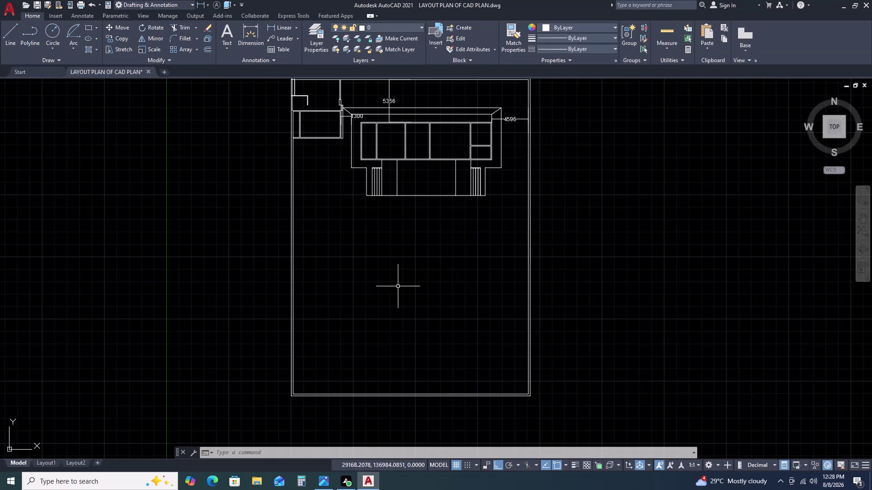
Extend both vertical wall lines under the building down to the plot's lower boundary.
key(e)
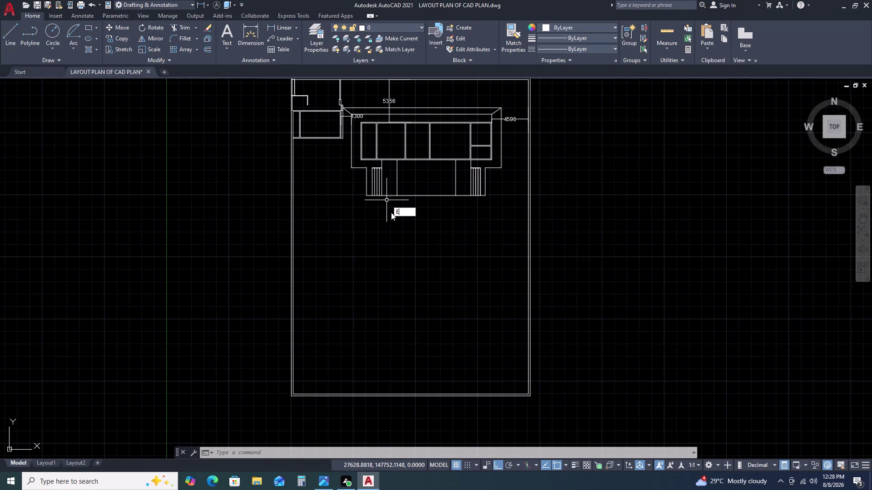
key(x)
key(space)
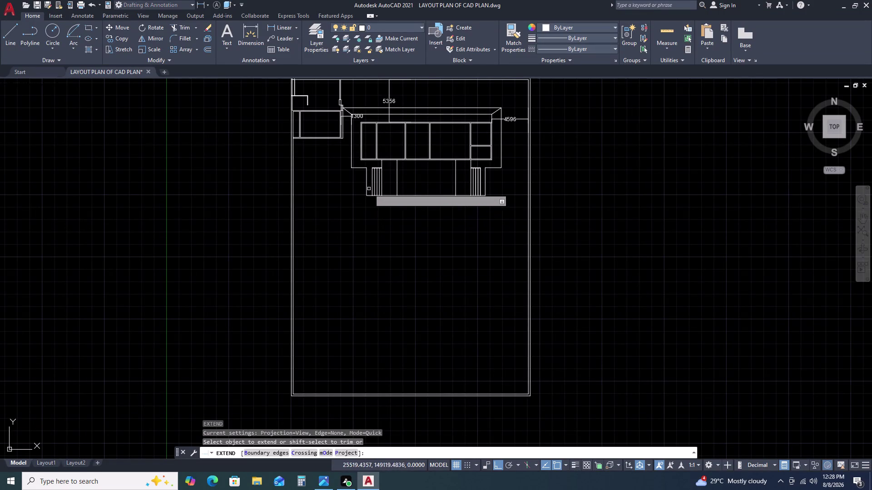
click(366, 186)
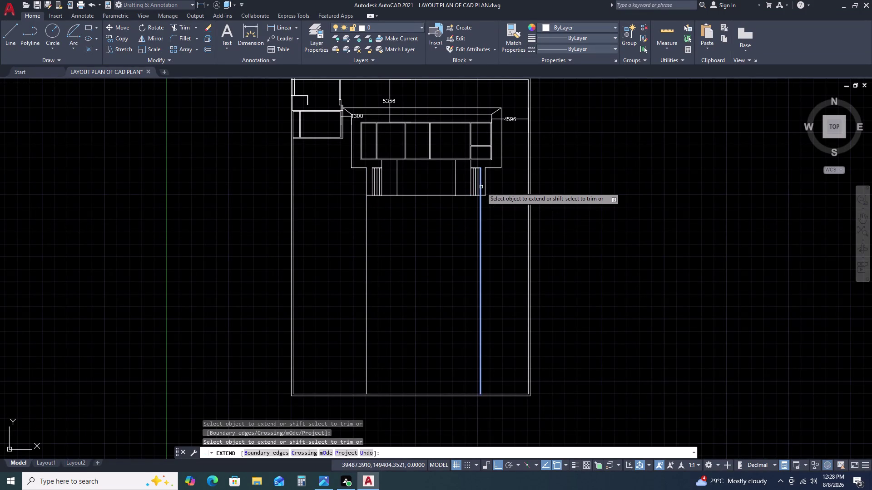
click(487, 191)
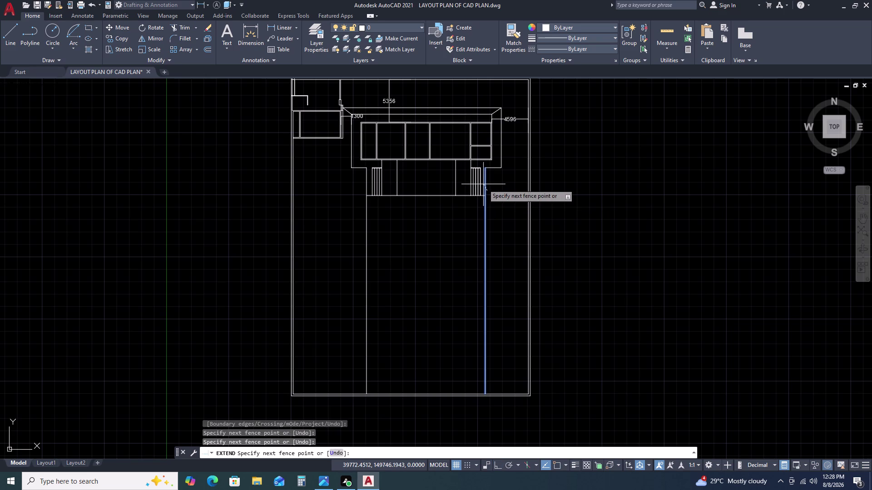
double_click(483, 185)
key(Escape)
key(Escape)
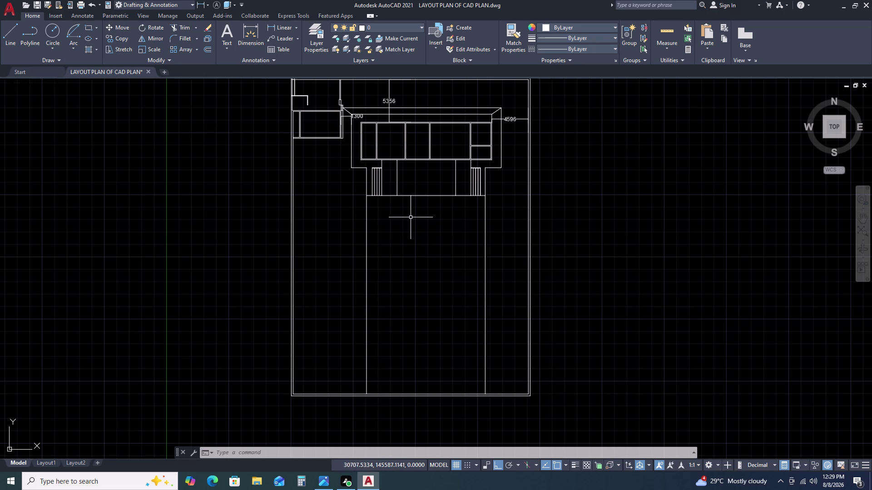
Draw one line across the entrance from the left wall corner to the right wall.
click(390, 196)
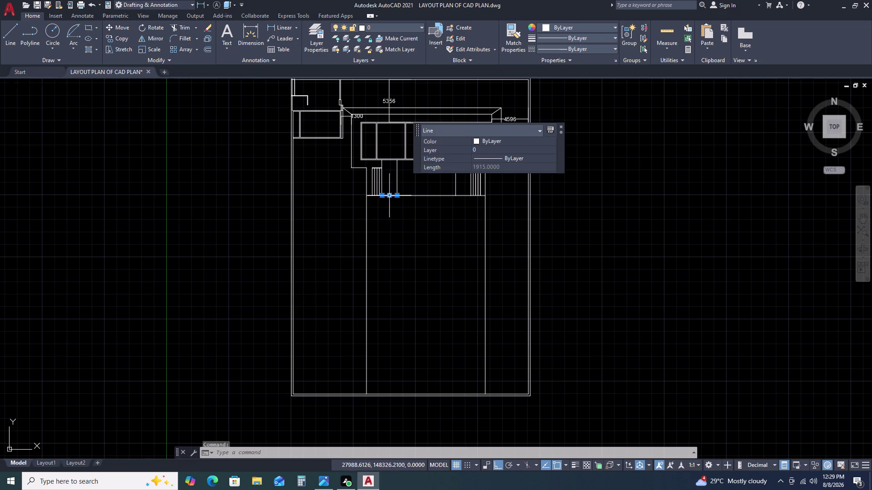
key(Escape)
click(403, 196)
key(Escape)
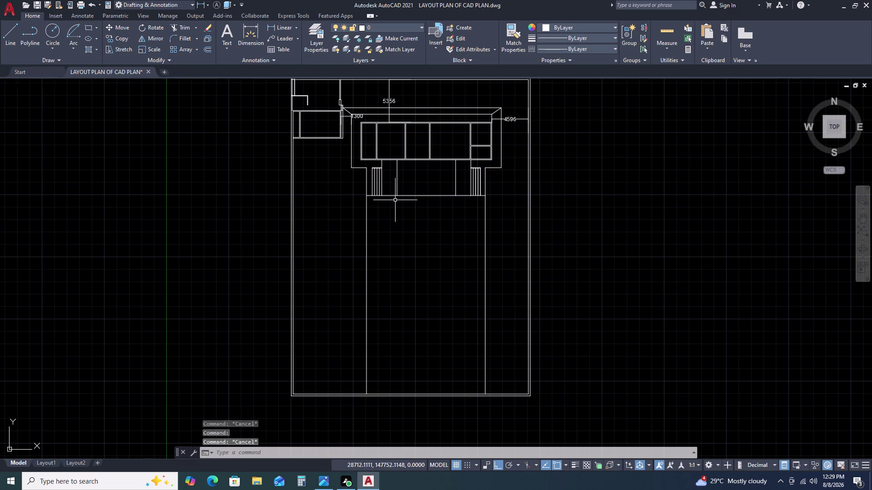
scroll(up, 3)
key(l)
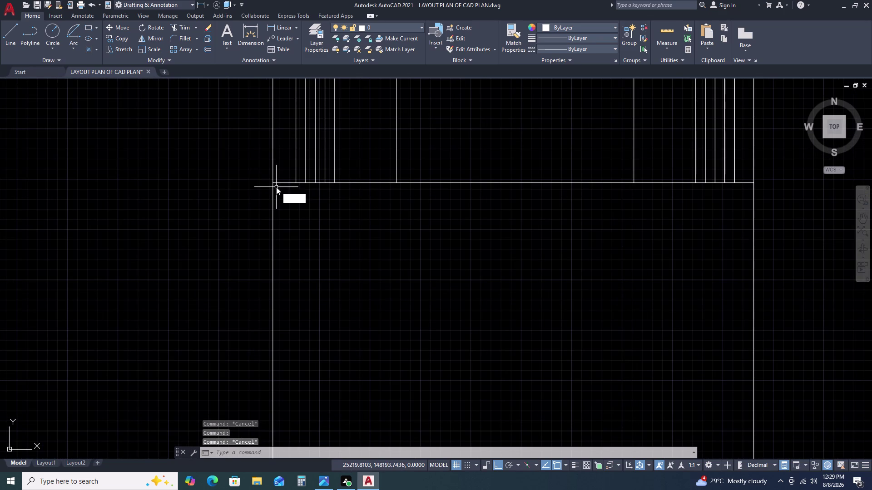
key(space)
click(269, 183)
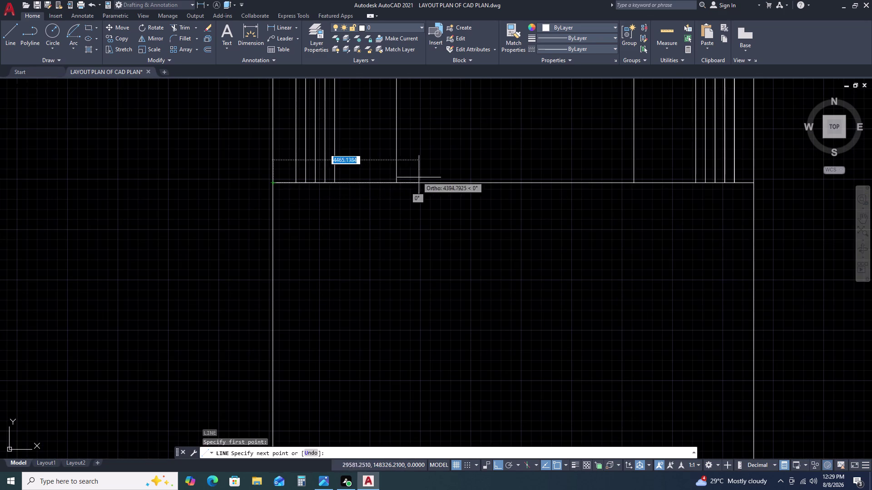
middle_drag(453, 185, 215, 218)
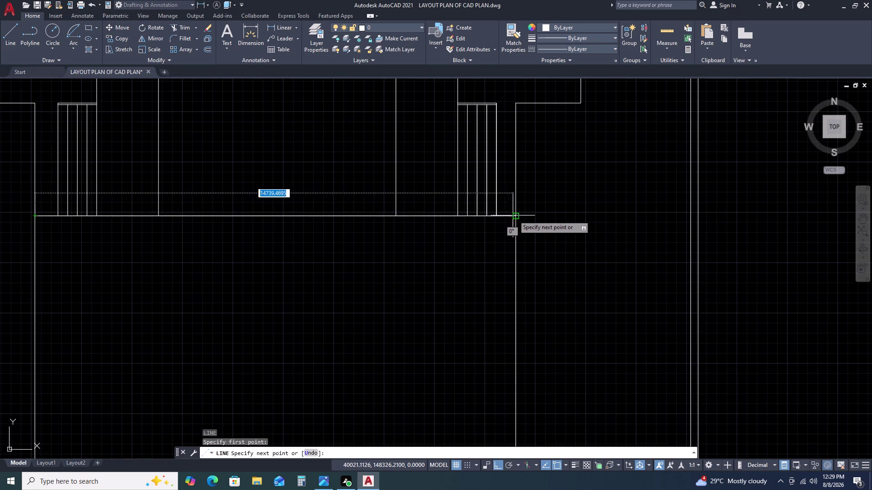
click(515, 215)
key(Escape)
scroll(down, 3)
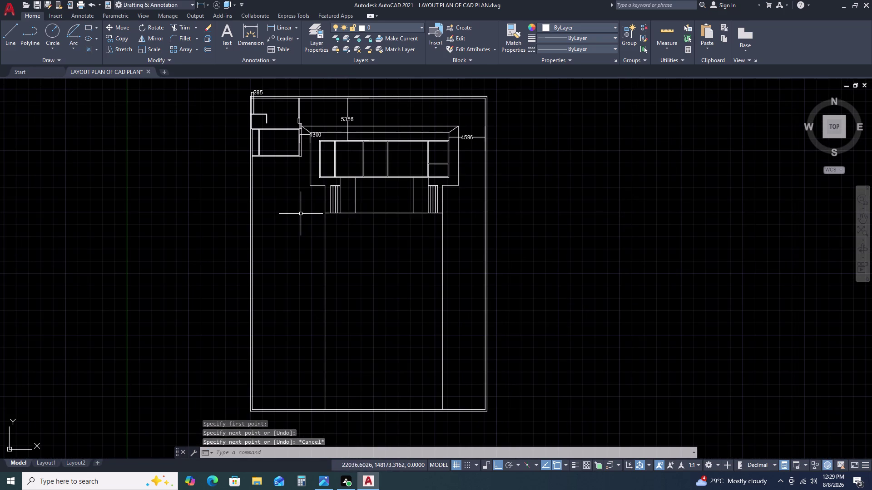
Erase the four short step-line pieces and the leftover piece near the right steps.
click(313, 210)
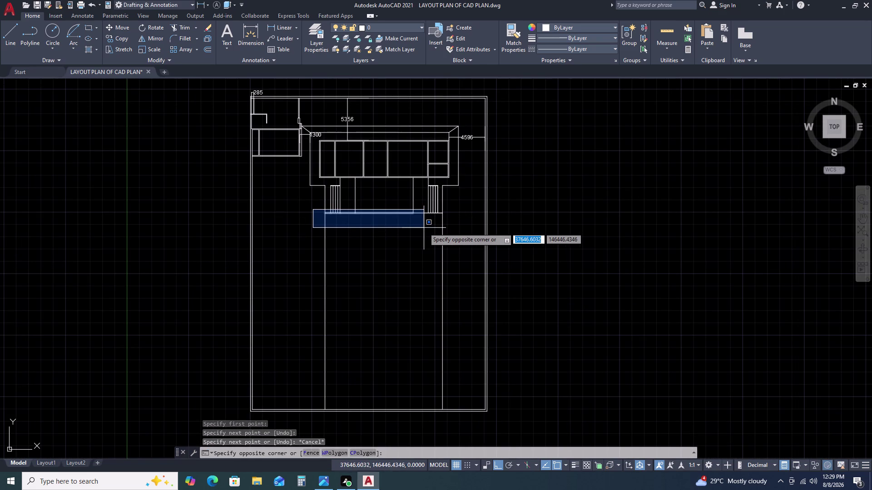
double_click(426, 228)
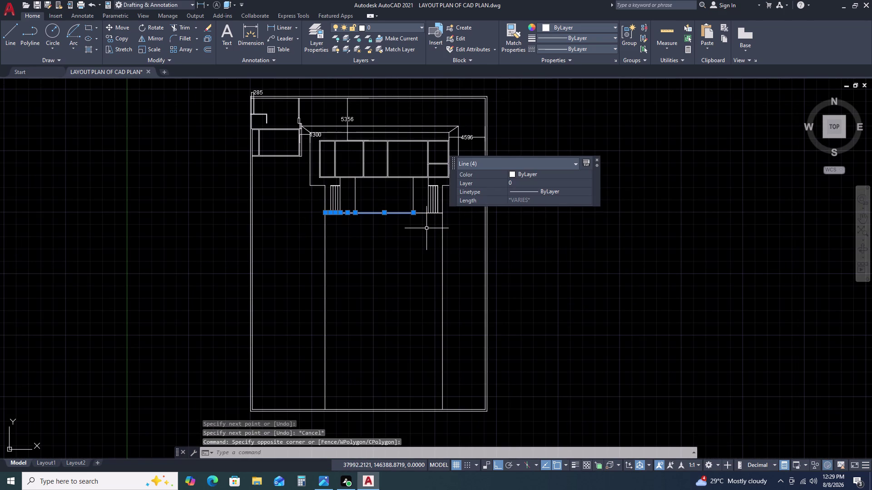
key(Delete)
scroll(up, 3)
drag(425, 210, 435, 217)
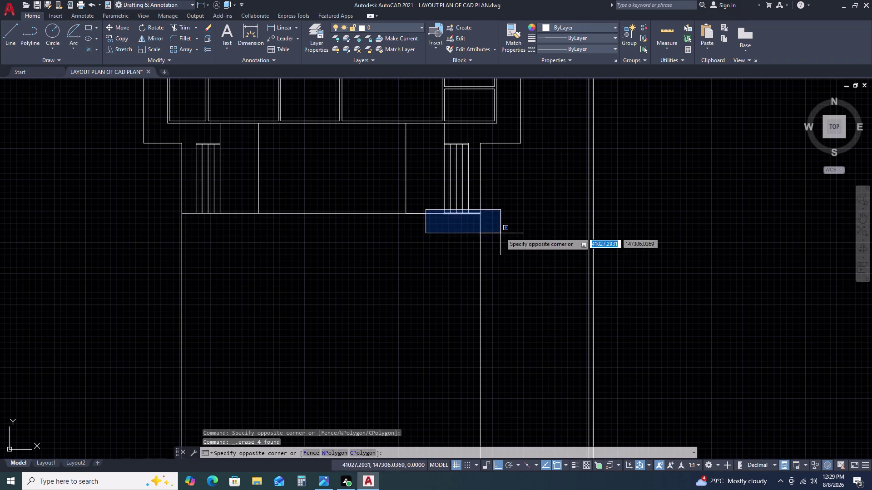
click(501, 233)
key(Delete)
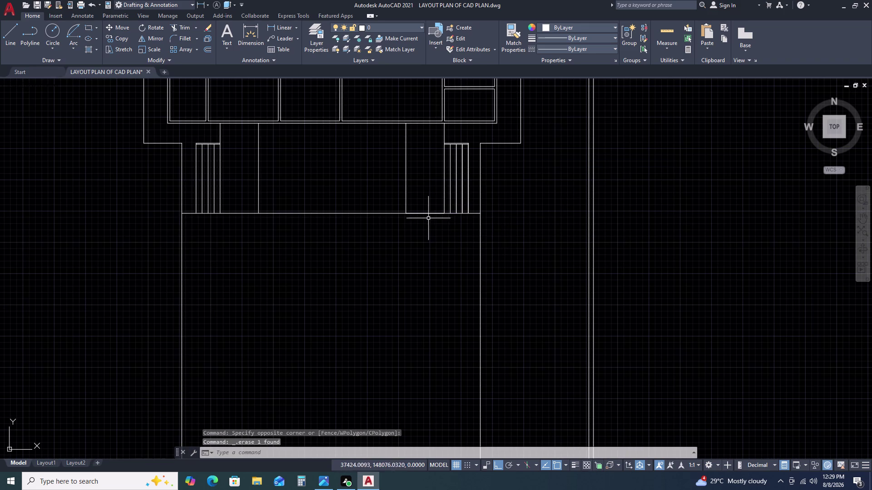
Erase the remaining leftover line fragment along the front edge.
click(426, 214)
key(Escape)
drag(391, 205, 396, 209)
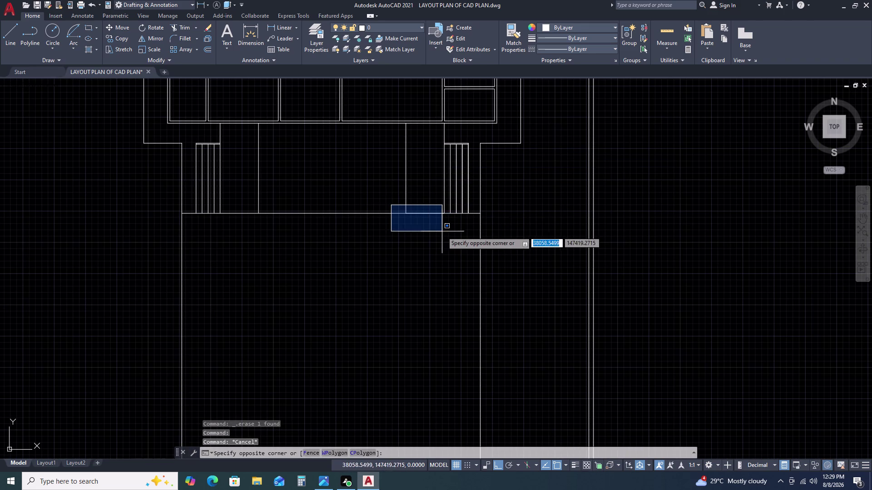
double_click(452, 227)
key(Delete)
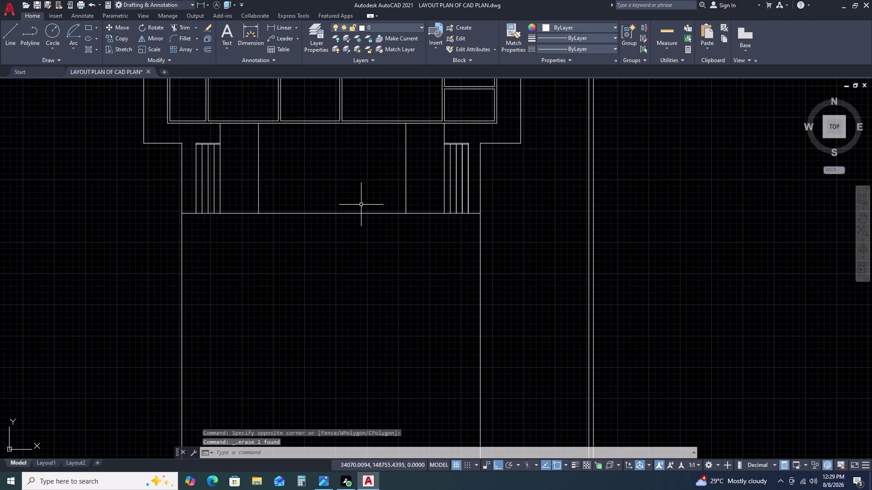
drag(360, 205, 354, 208)
click(320, 243)
Offset the entrance front edge 115 units below it.
text(O)
key(space)
key(1)
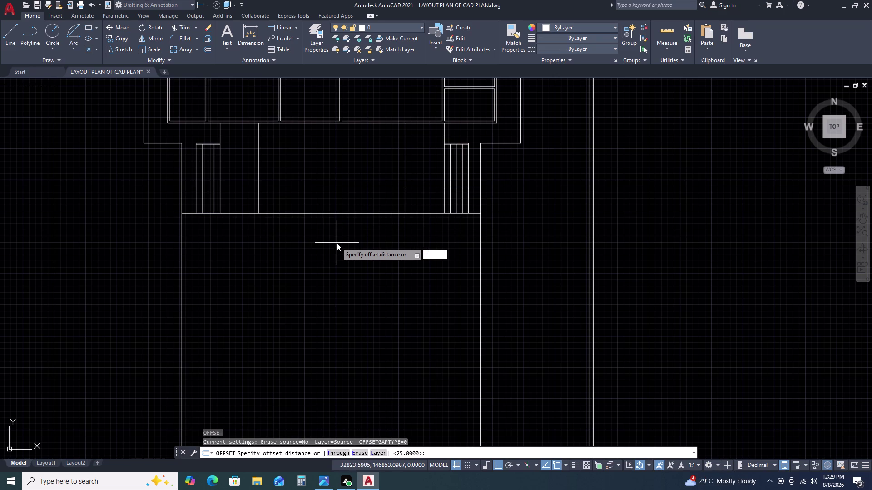
key(1)
text(5)
key(space)
click(344, 256)
key(Escape)
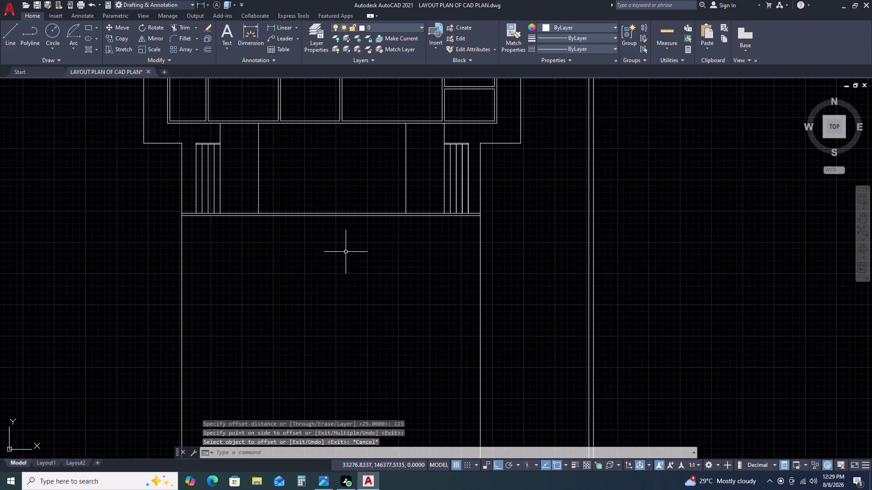
Pan and zoom around the entrance to inspect the new 115 offset line.
scroll(down, 3)
middle_drag(335, 254, 411, 195)
scroll(up, 3)
middle_drag(344, 211, 358, 179)
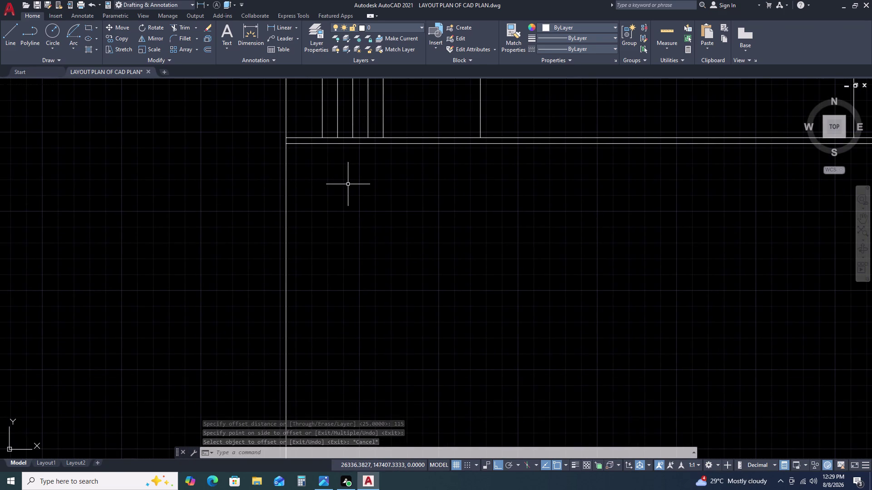
scroll(down, 3)
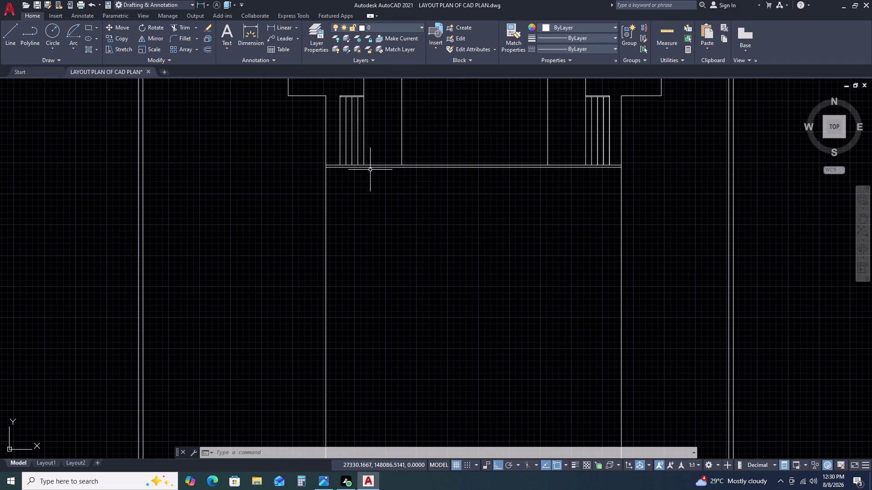
scroll(up, 3)
middle_drag(356, 151, 350, 168)
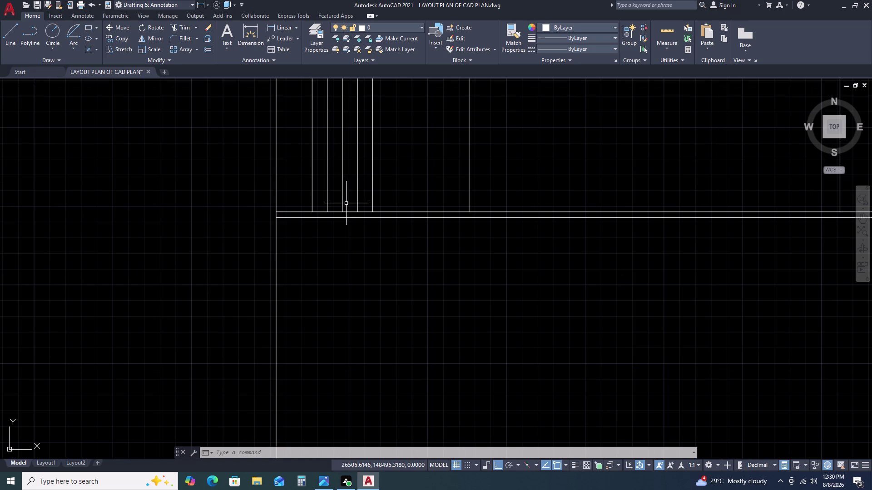
double_click(394, 214)
double_click(396, 212)
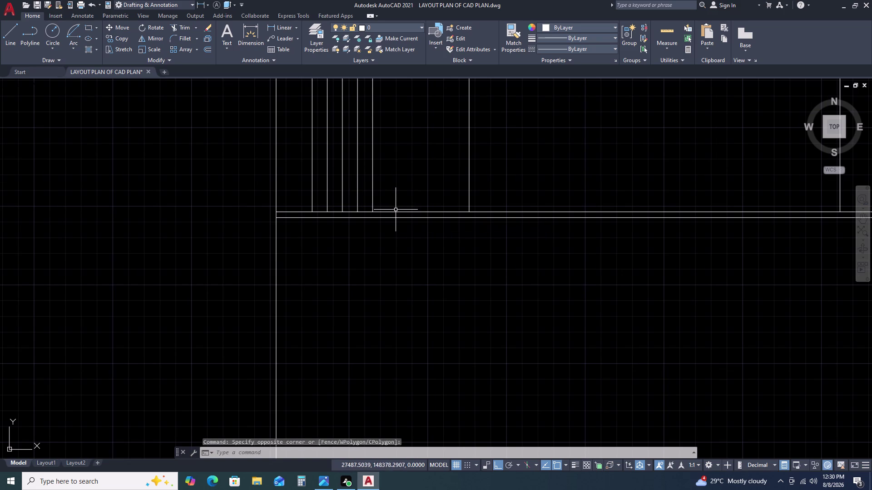
click(396, 211)
Offset the entrance front edge 1000 units below it.
key(o)
key(space)
key(1)
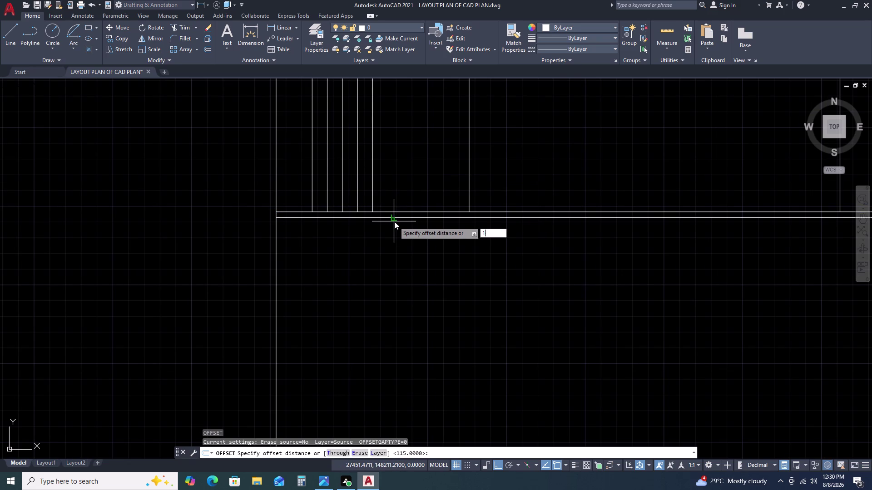
key(0)
key(0)
key(0)
key(space)
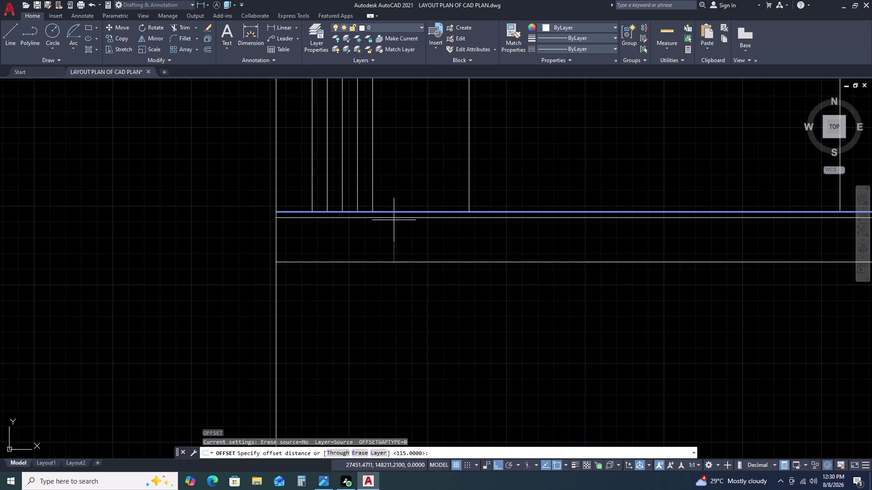
double_click(402, 186)
scroll(down, 3)
middle_drag(355, 193, 294, 211)
key(Escape)
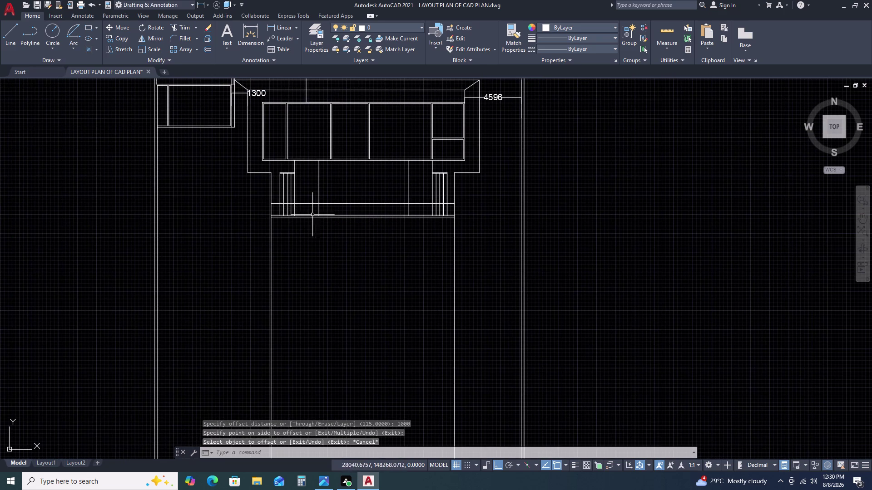
scroll(up, 3)
Dismiss the accidental statistics report started by TRE and return to the drawing.
text(TRE)
key(space)
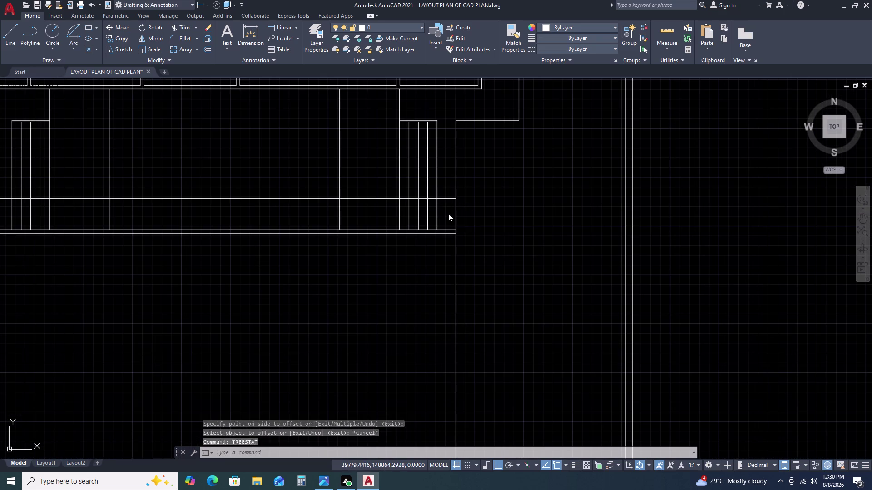
key(Escape)
key(Escape)
key(Escape)
key(Escape)
key(Escape)
key(Escape)
key(Escape)
key(Escape)
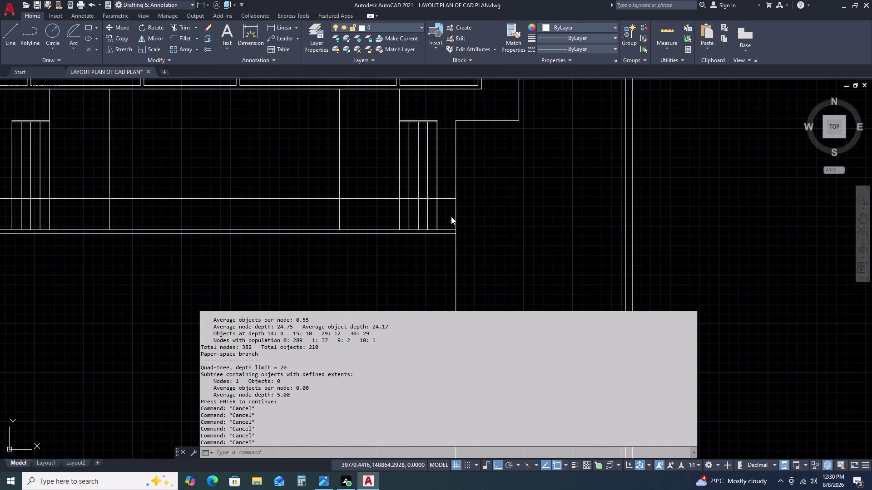
key(Escape)
key(Escape)
key(Escape)
key(Escape)
key(Escape)
click(382, 268)
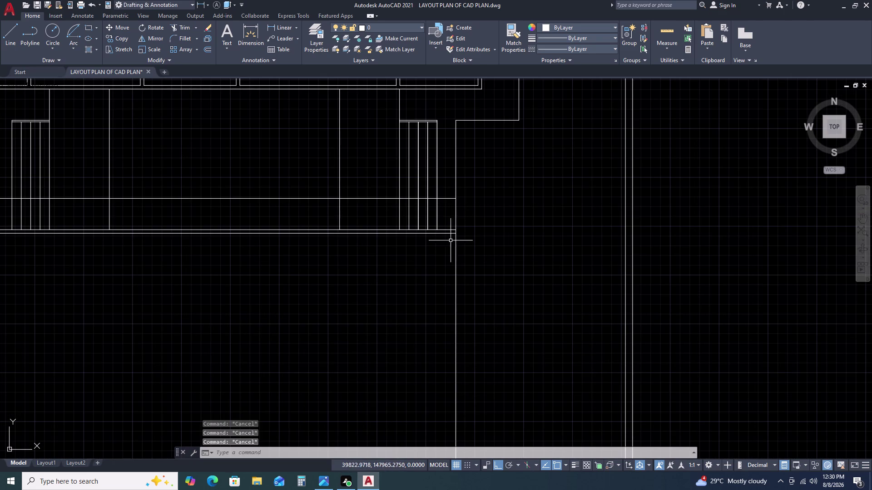
Trim the stair tread lines back to the landing edge using a fence.
text(TR)
key(space)
click(448, 197)
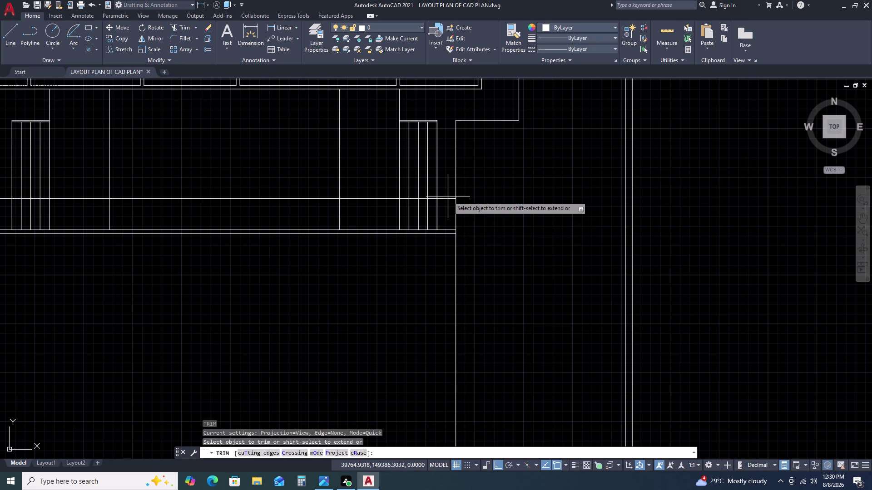
click(446, 208)
click(447, 208)
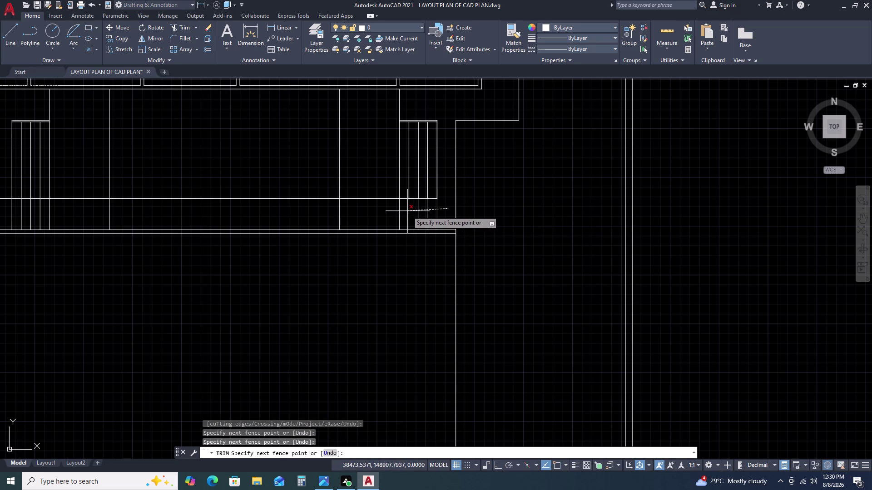
click(407, 211)
scroll(down, 3)
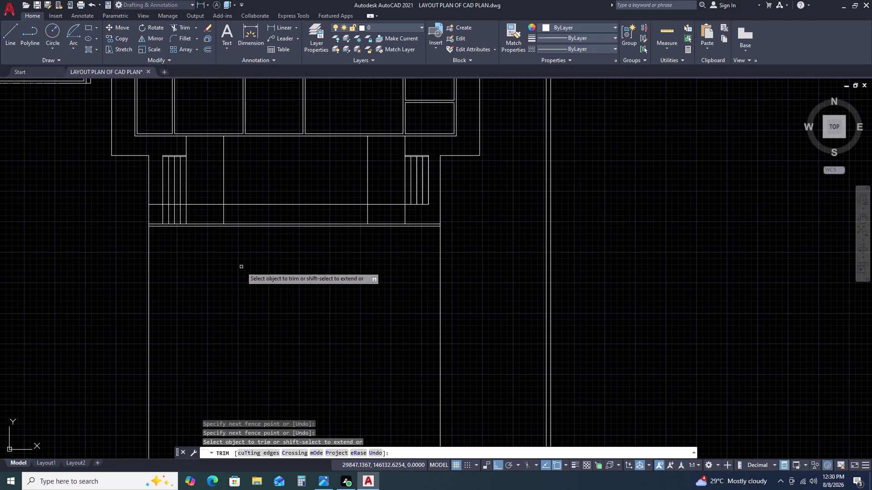
scroll(up, 3)
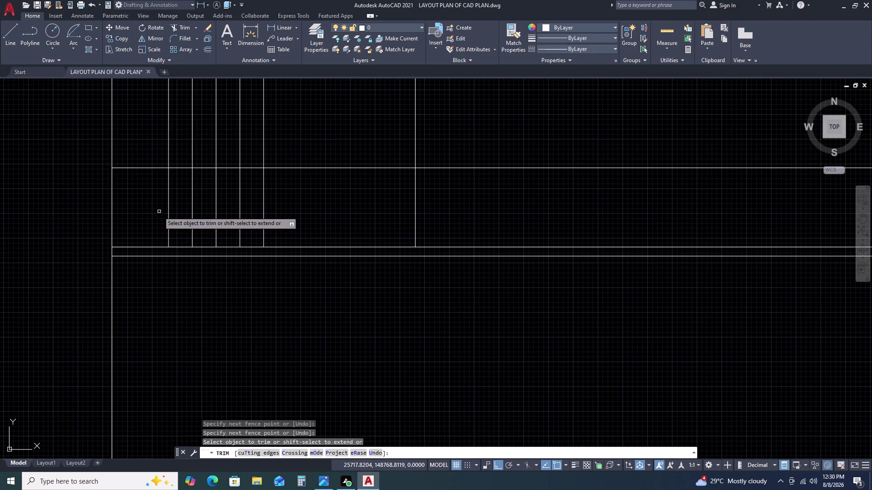
click(157, 209)
click(247, 214)
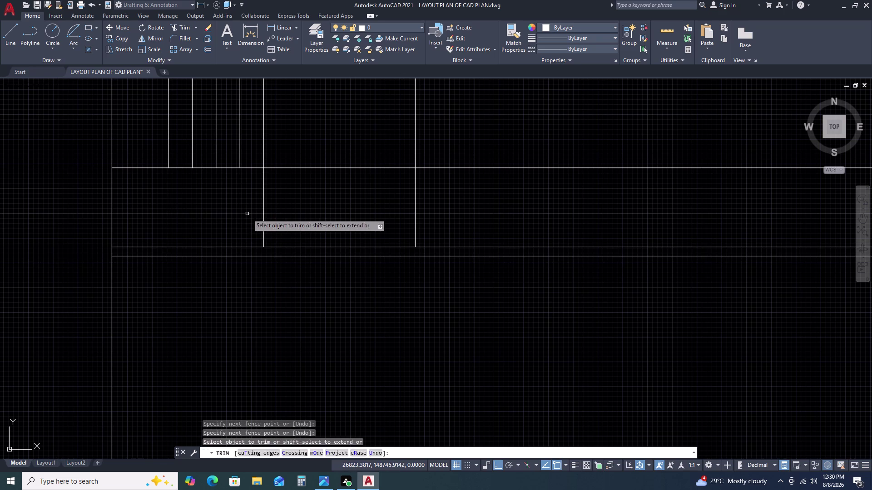
key(Escape)
Delete the stray horizontal line near the entrance steps.
scroll(down, 3)
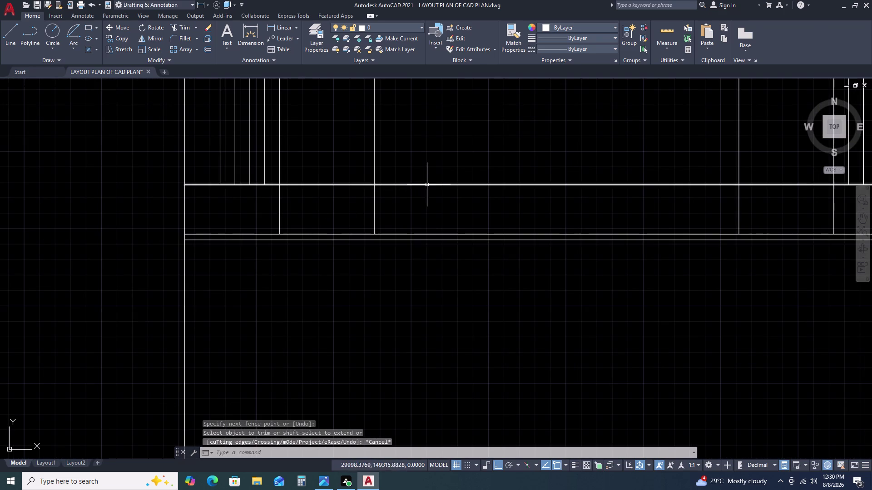
click(428, 183)
double_click(421, 190)
key(Delete)
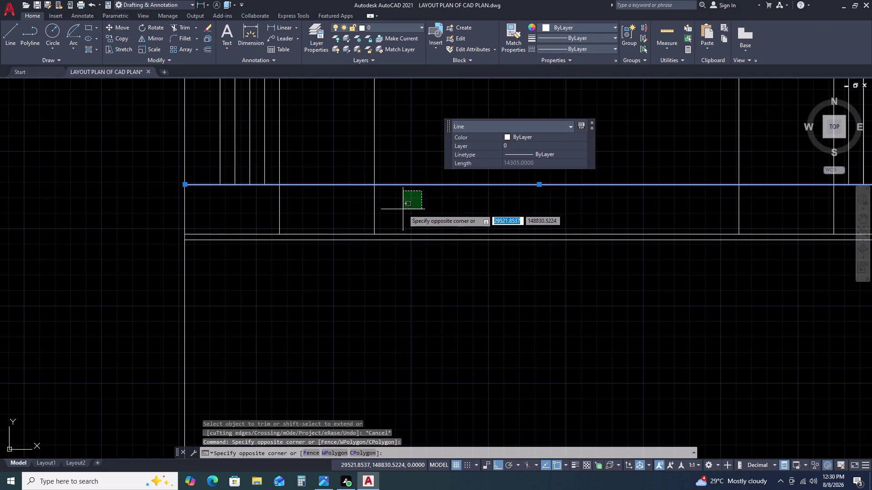
key(Delete)
key(Delete)
key(Escape)
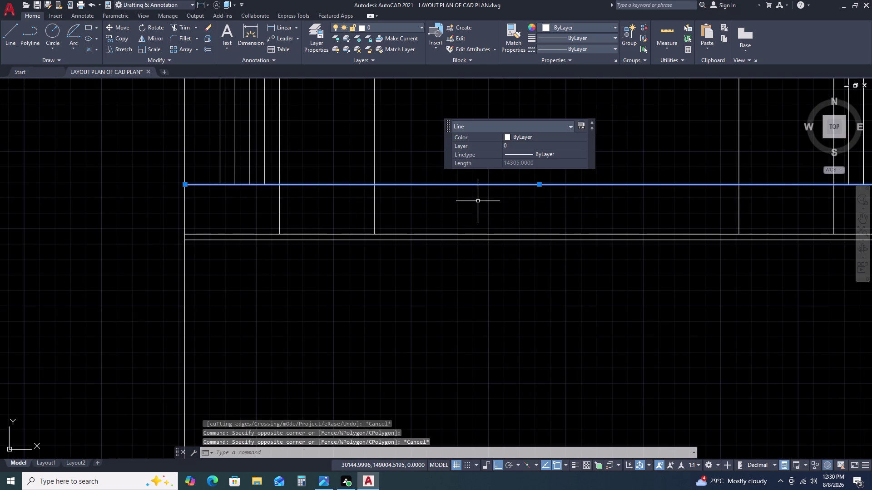
key(Delete)
scroll(down, 3)
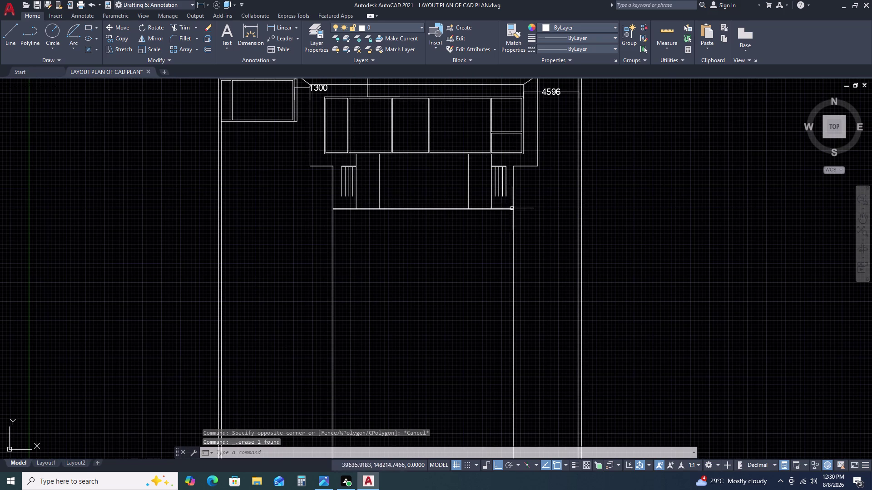
Draw a short line starting at the step corner.
key(l)
key(space)
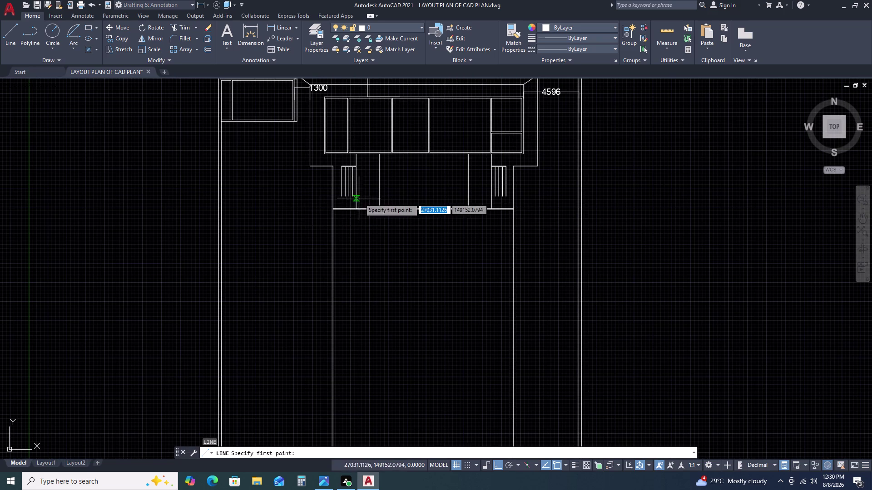
scroll(up, 3)
click(281, 191)
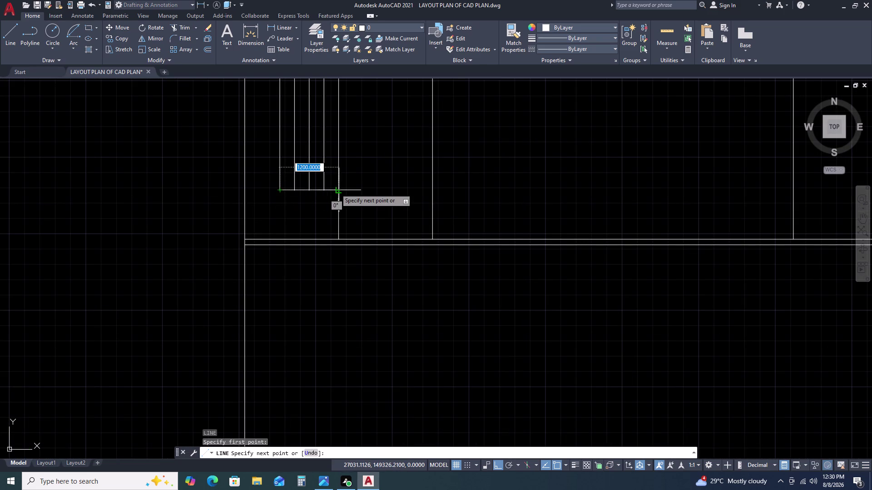
click(336, 189)
key(Escape)
scroll(down, 3)
middle_drag(347, 189, 217, 210)
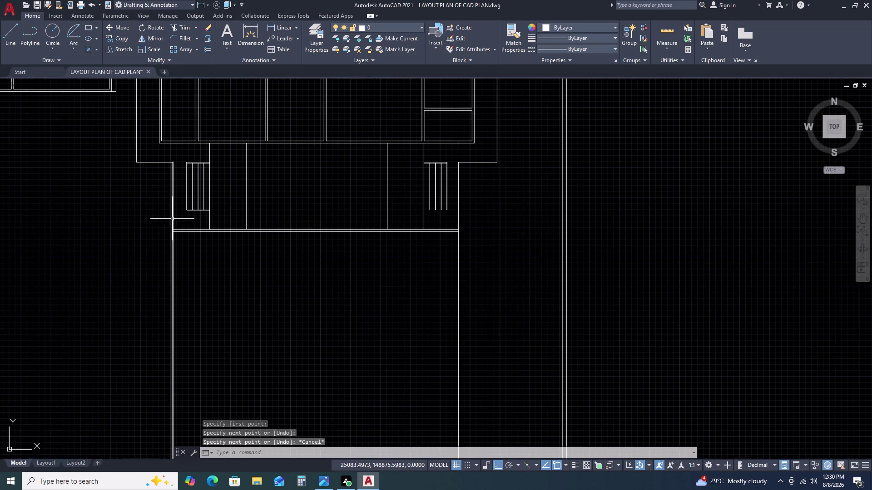
Start another line right of the entrance steps, then cancel it.
key(space)
scroll(up, 3)
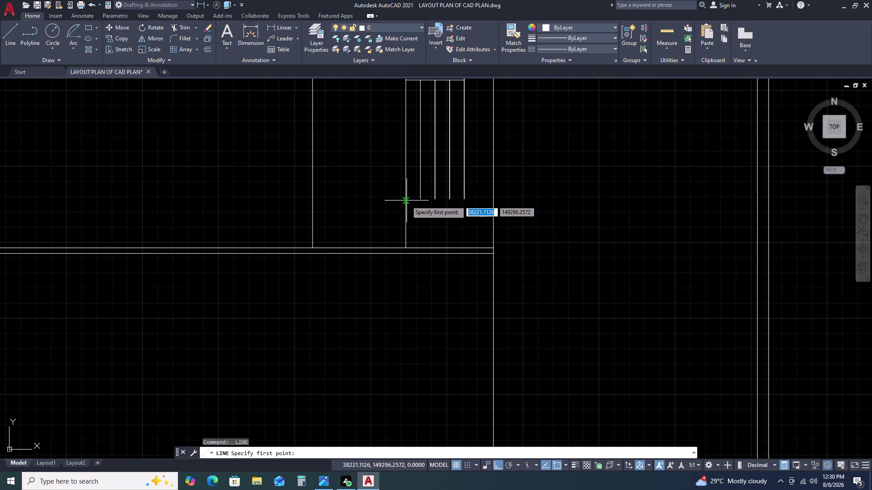
click(464, 201)
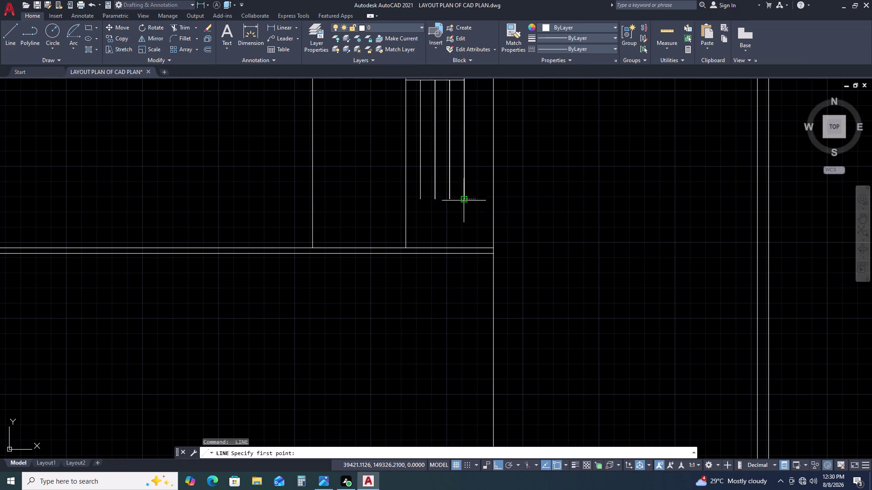
double_click(405, 201)
key(Escape)
Zoom out over the plan and select the long vertical plot line.
scroll(down, 3)
scroll(down, 3)
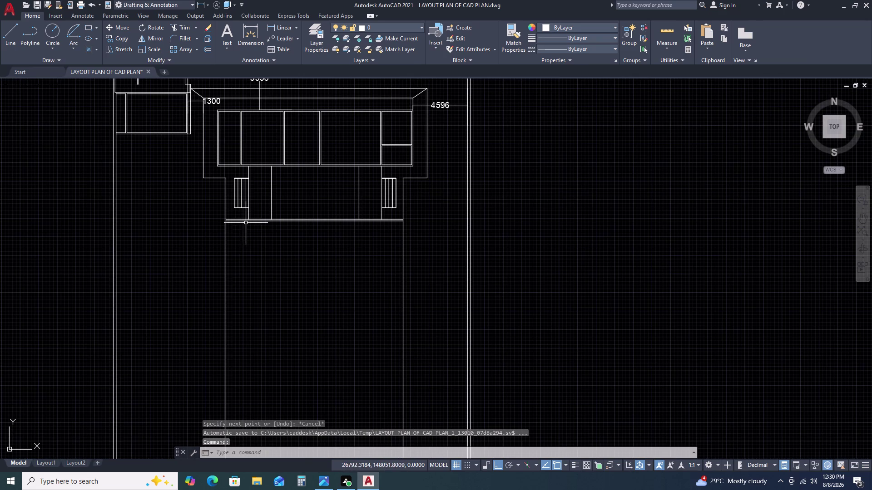
scroll(up, 3)
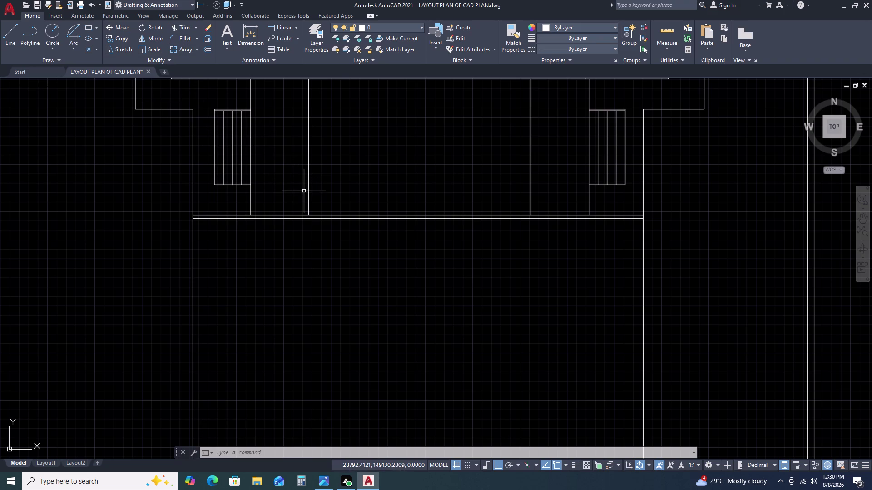
scroll(down, 3)
scroll(down, 3)
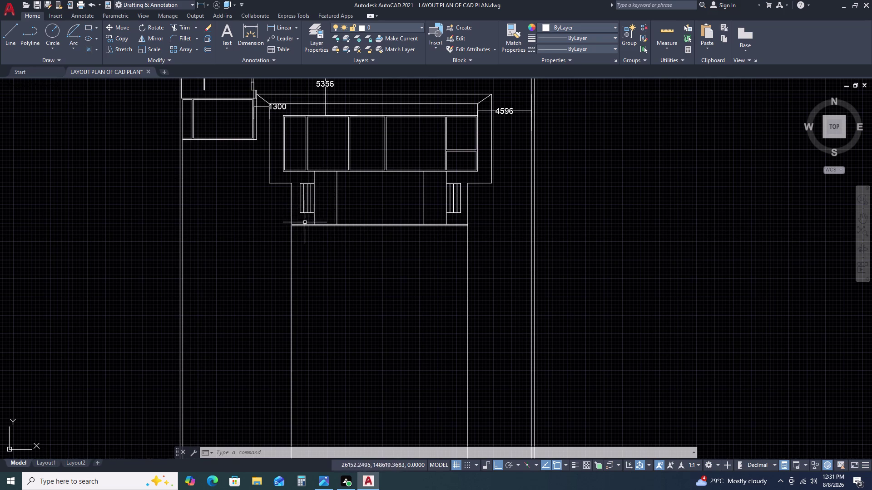
scroll(down, 3)
click(299, 257)
click(272, 270)
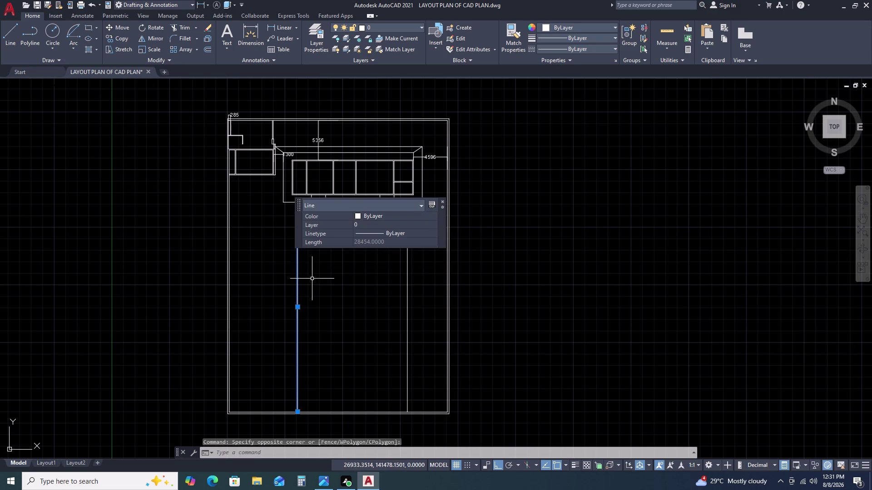
key(Escape)
double_click(311, 260)
key(Escape)
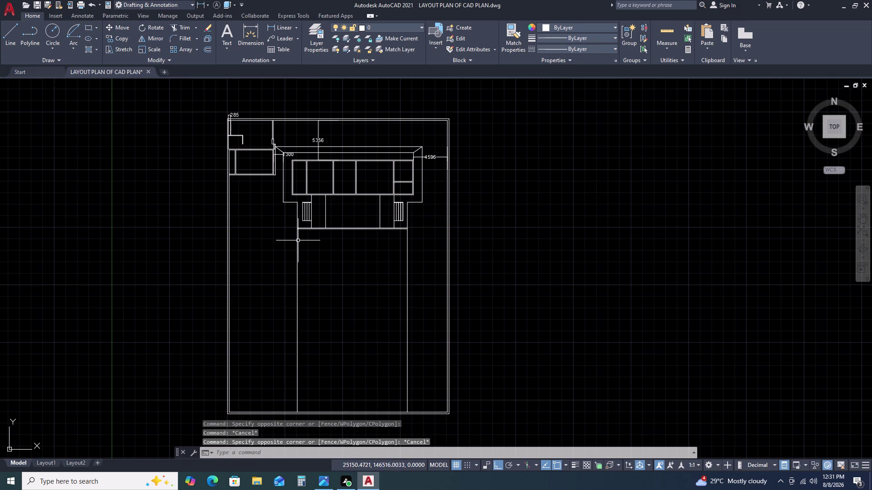
Check the long vertical line again, then clear the selection.
click(297, 222)
scroll(up, 3)
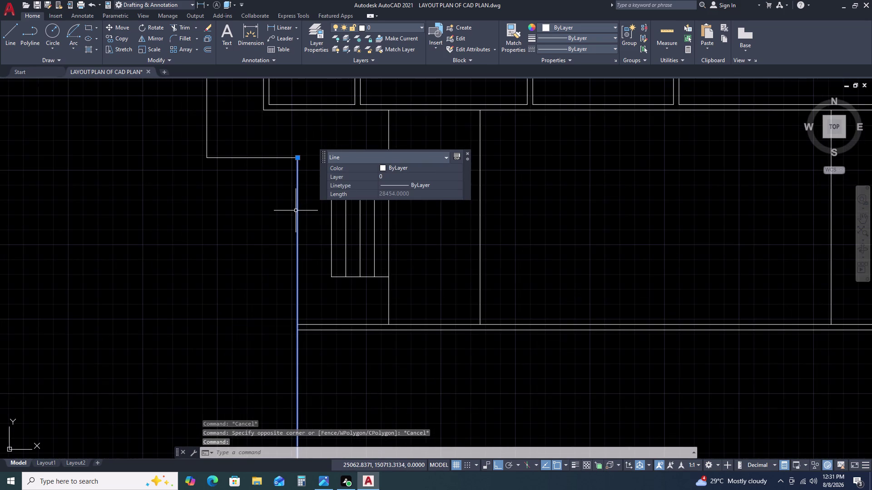
scroll(down, 3)
key(Escape)
middle_drag(301, 317, 293, 251)
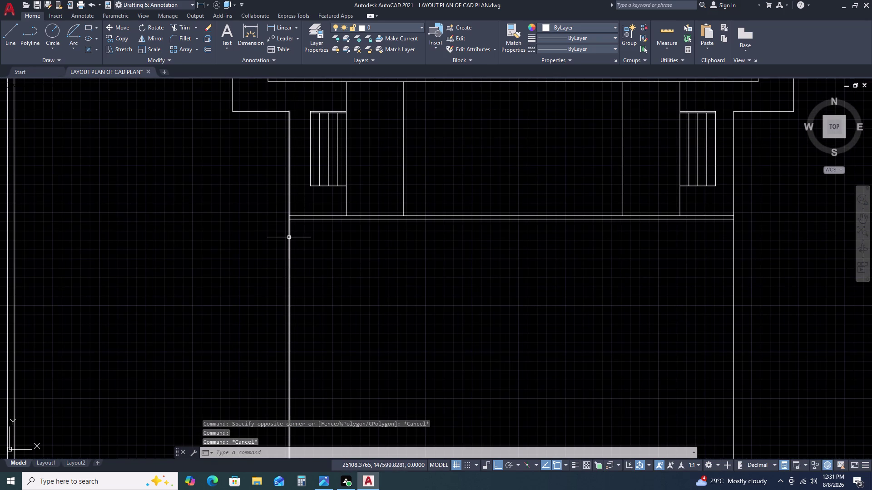
Draw a vertical line from the entrance's left corner down to the plot's bottom edge.
key(l)
key(space)
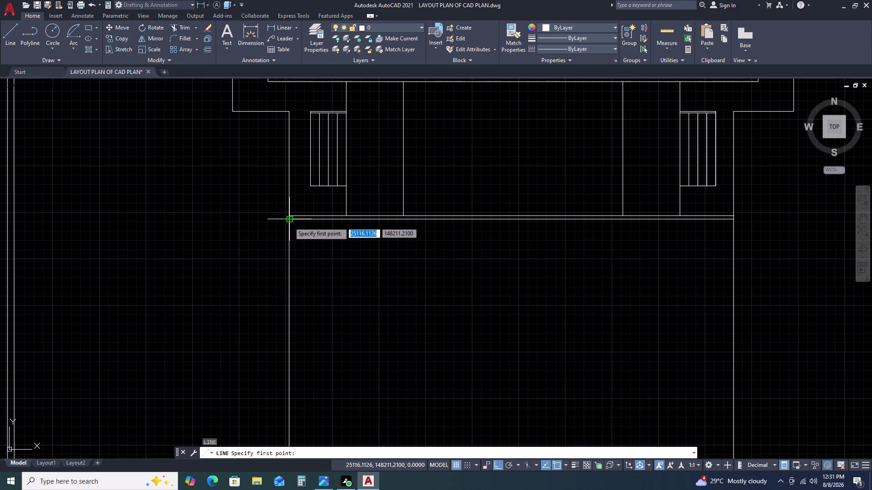
click(289, 222)
scroll(down, 3)
middle_drag(306, 386, 294, 235)
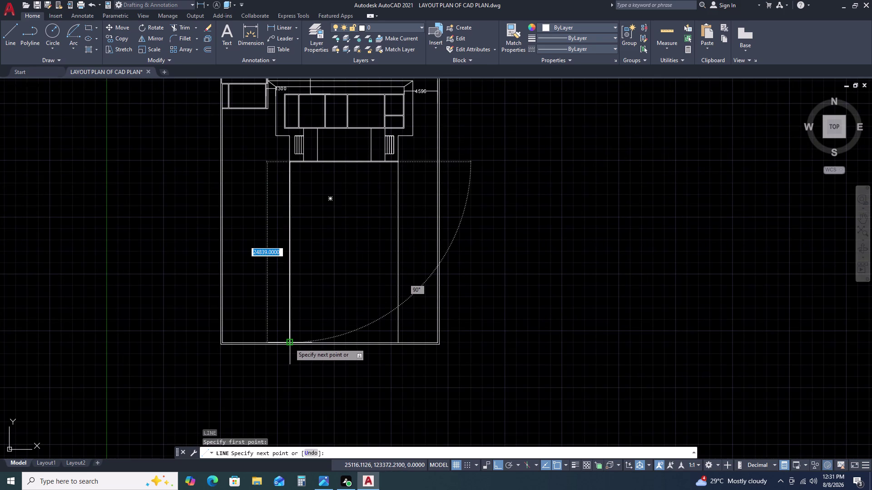
click(288, 244)
key(Escape)
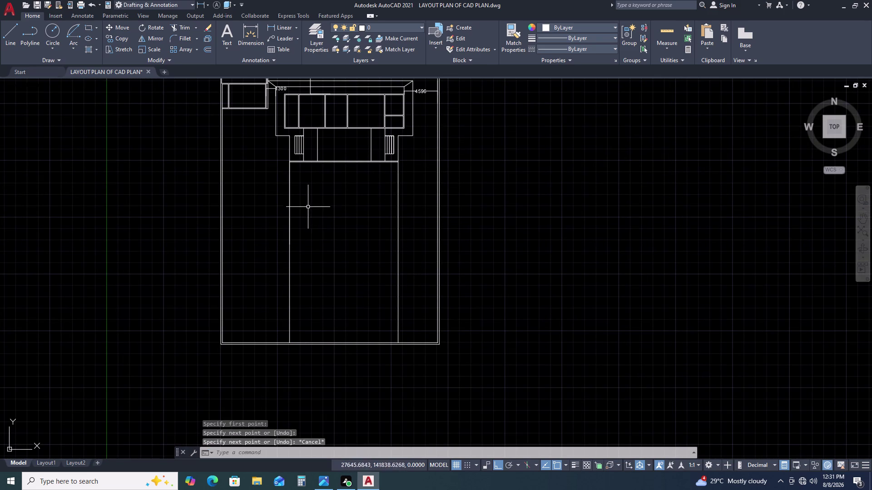
middle_drag(291, 208, 294, 240)
scroll(down, 3)
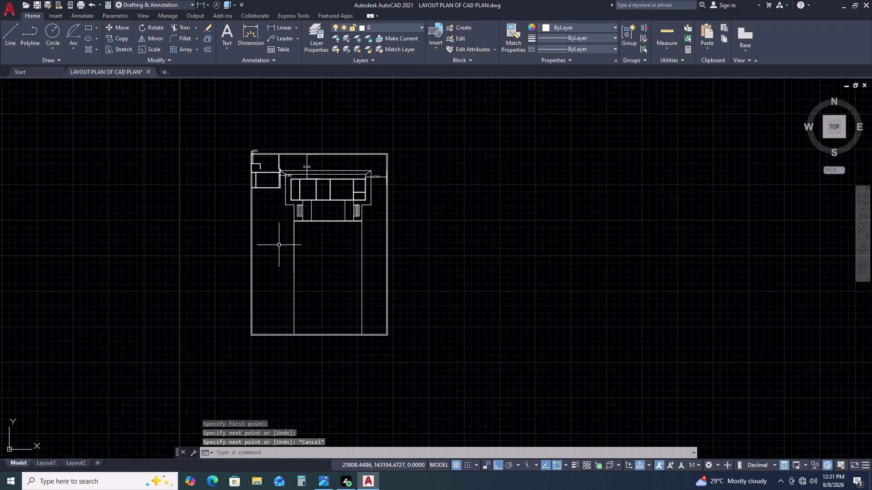
click(294, 251)
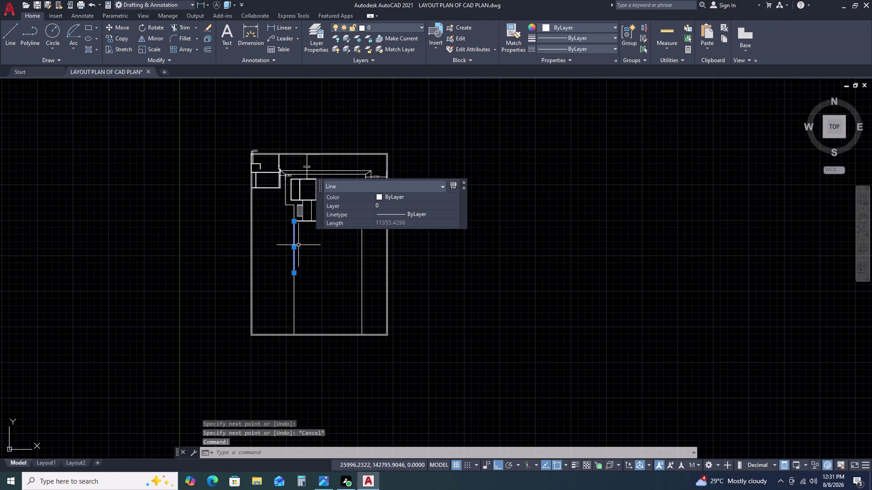
text(O)
key(space)
Try an offset distance of 115, cancel it, and select the vertical wall line.
key(grave)
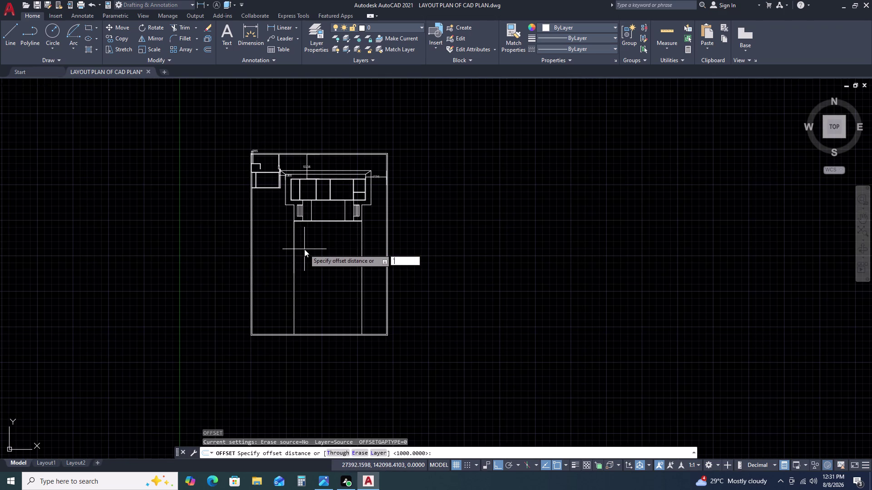
key(BackSpace)
text(11)
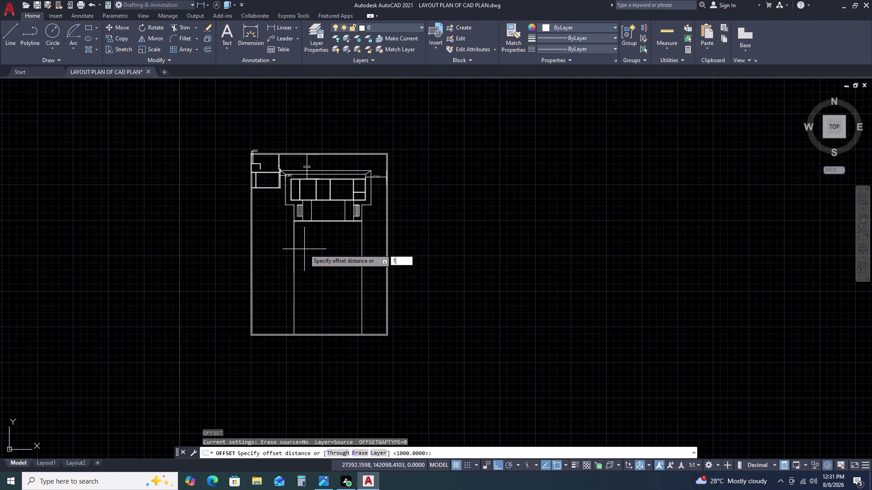
text(5)
key(space)
double_click(305, 250)
scroll(up, 3)
key(Escape)
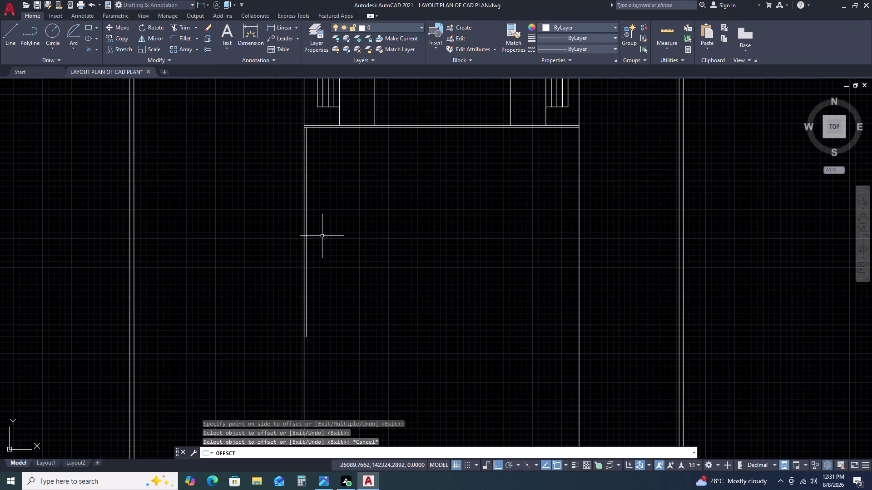
click(306, 206)
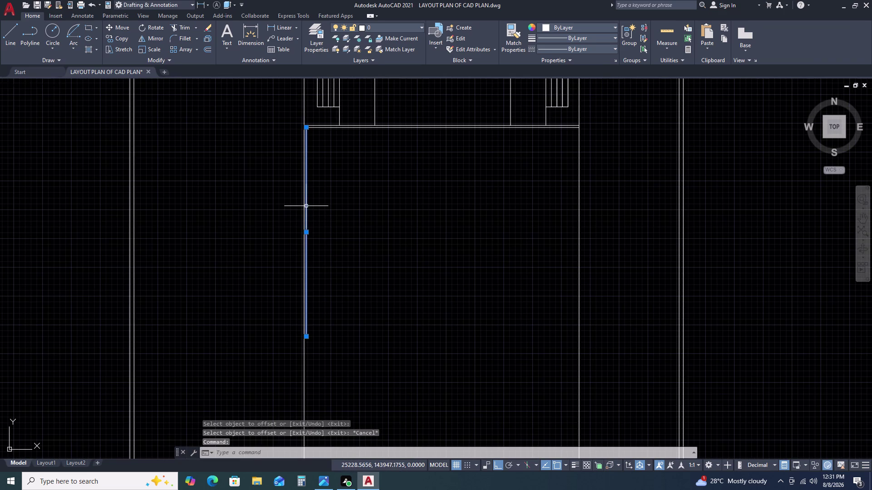
Copy the entrance's left vertical line 750 units inward with OFFSET.
text(O)
key(space)
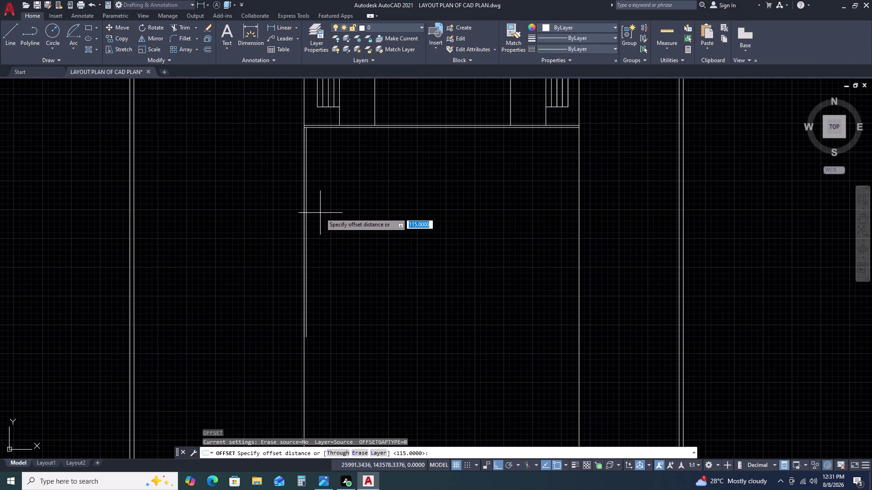
key(7)
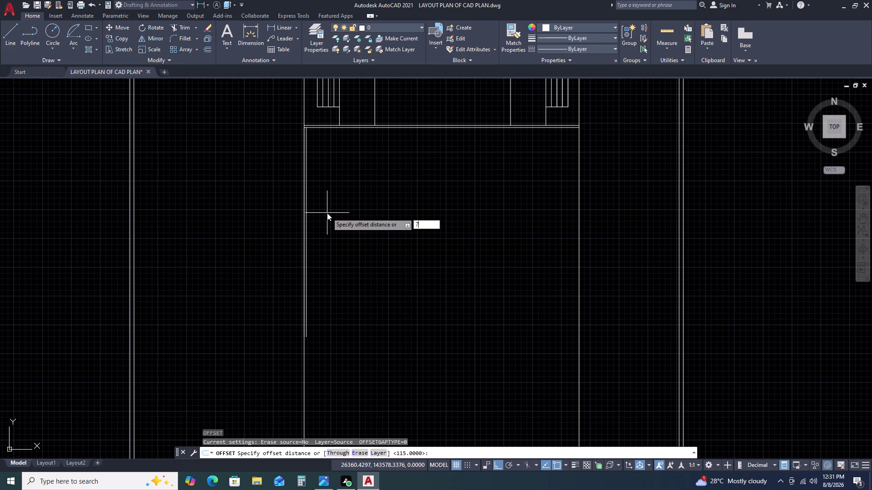
key(4)
key(BackSpace)
key(5)
key(0)
key(space)
double_click(343, 235)
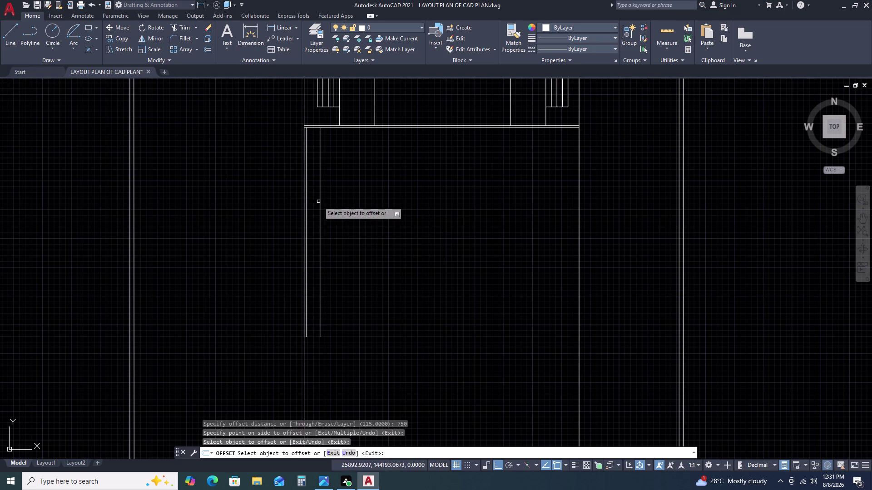
key(Escape)
scroll(down, 3)
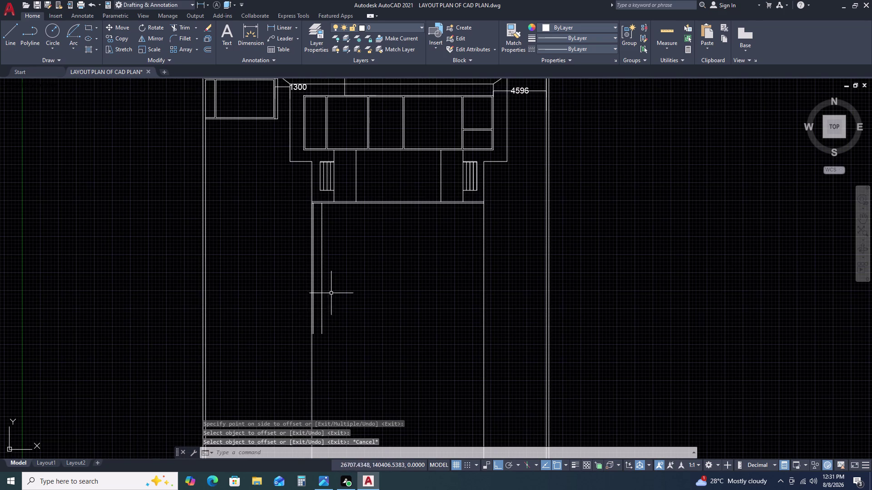
middle_drag(341, 292, 306, 293)
middle_click(296, 293)
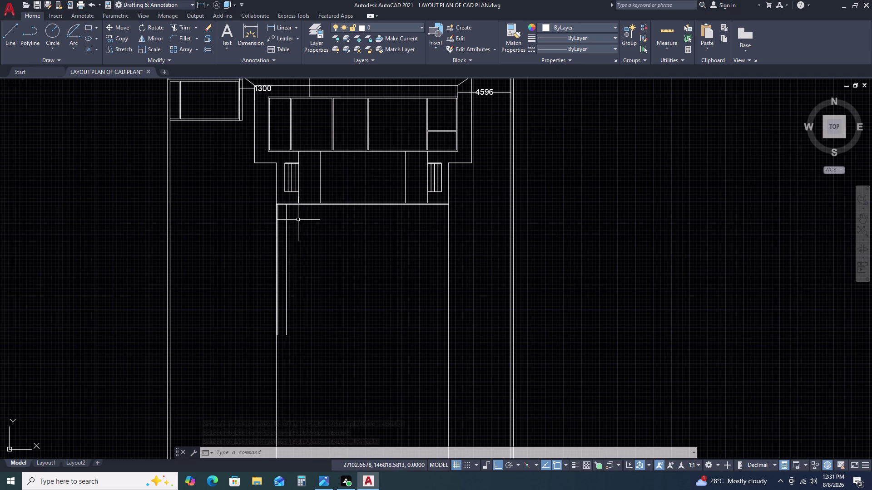
scroll(up, 3)
middle_drag(282, 217, 262, 203)
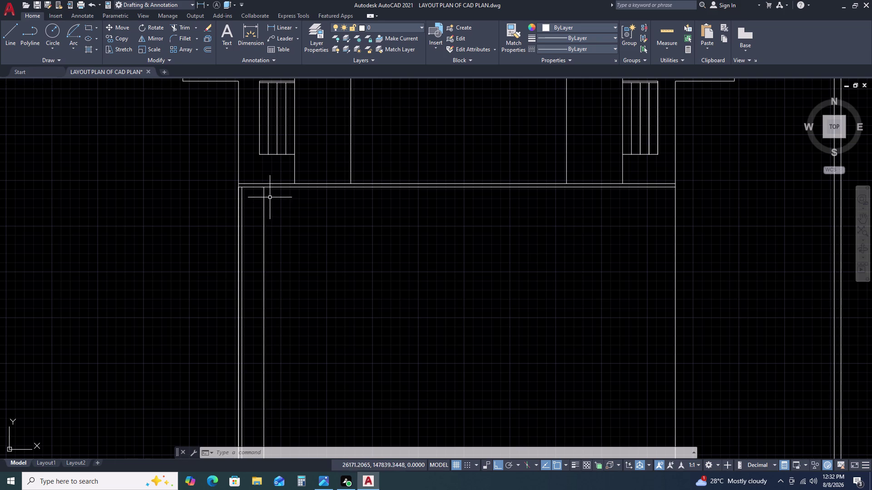
scroll(up, 3)
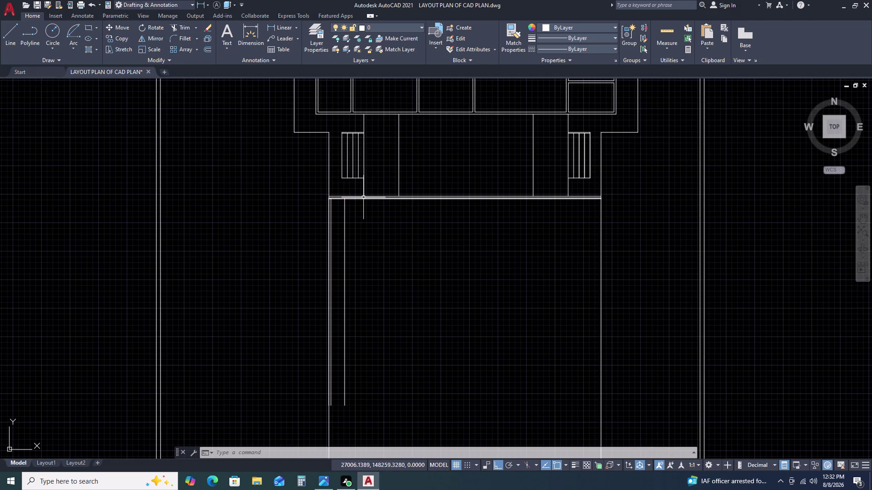
scroll(up, 3)
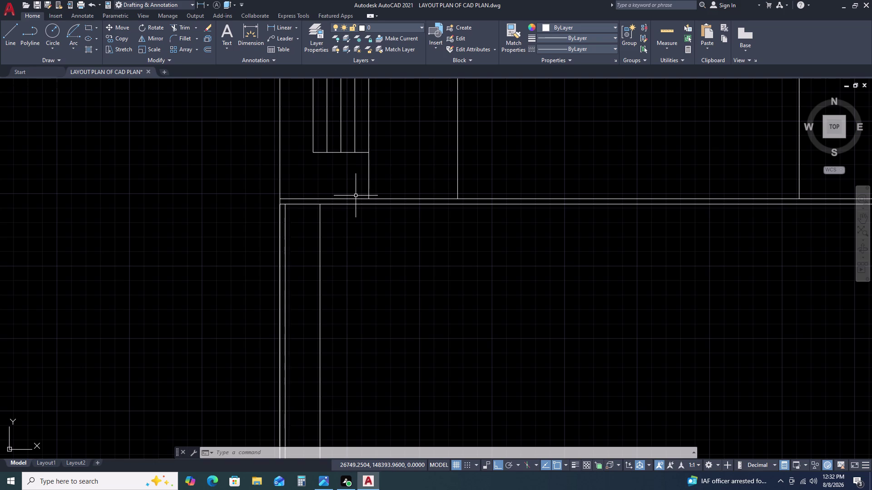
click(355, 199)
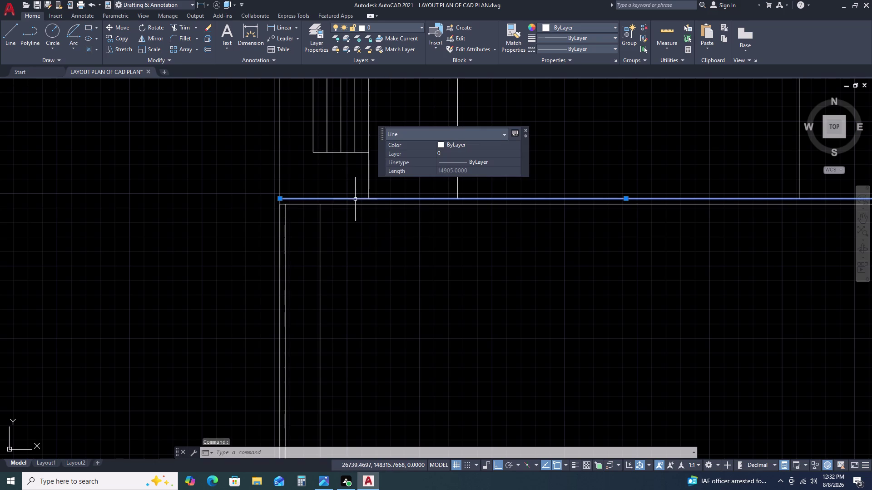
Offset the front room's top wall line by 75.
text(O)
key(space)
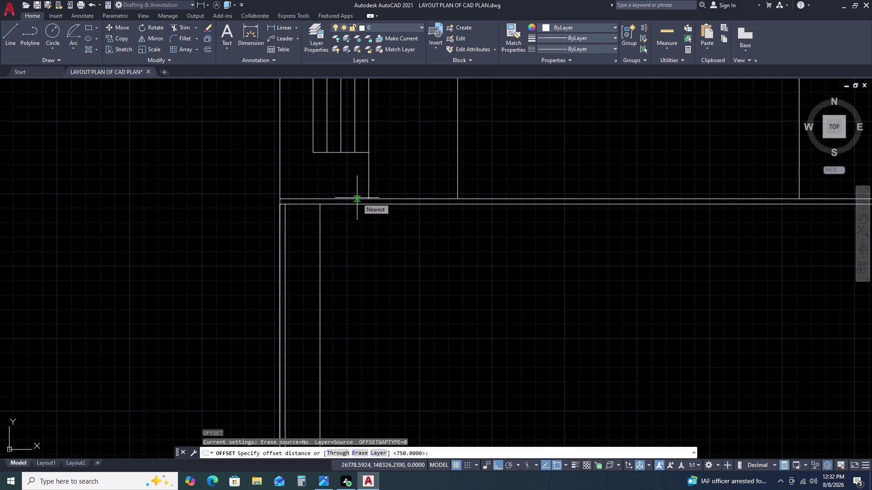
text(7)
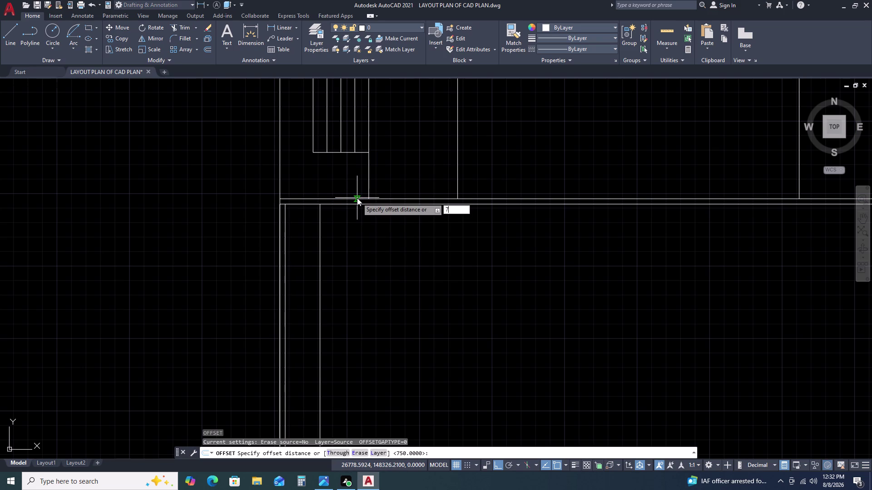
text(5)
key(space)
click(358, 195)
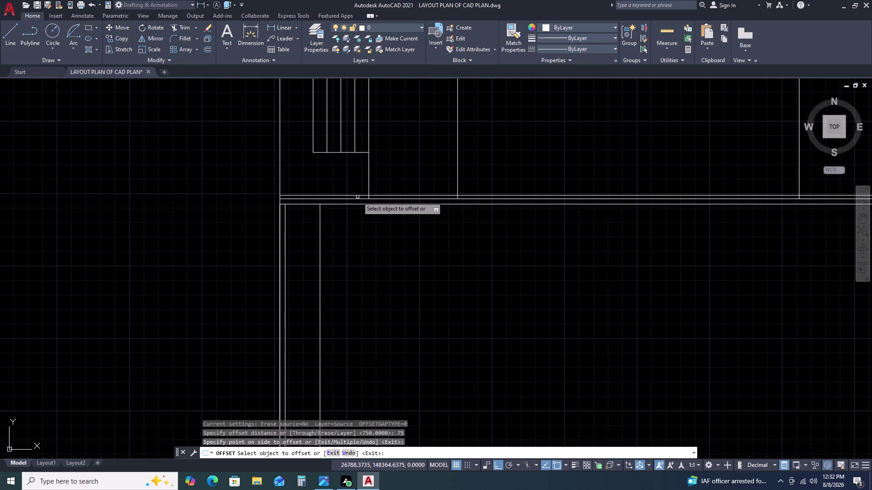
key(Escape)
scroll(up, 3)
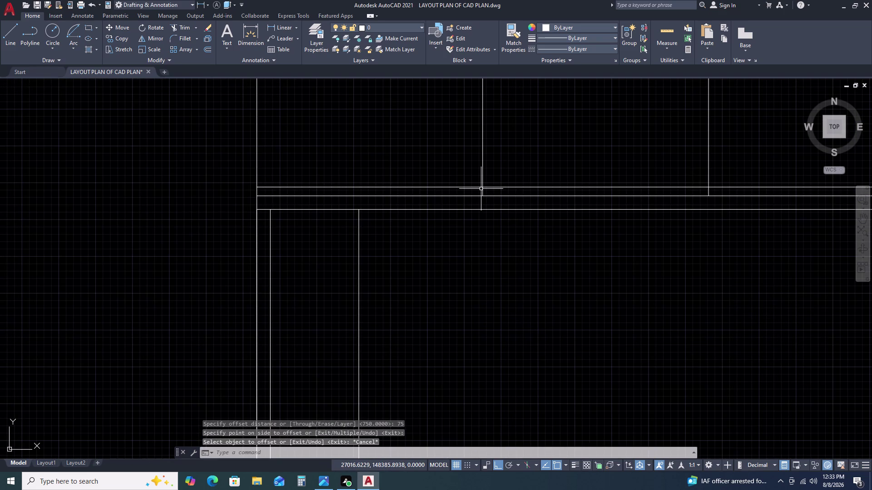
Extend the left-side wall lines to the new line with fence selections.
text(EX)
key(space)
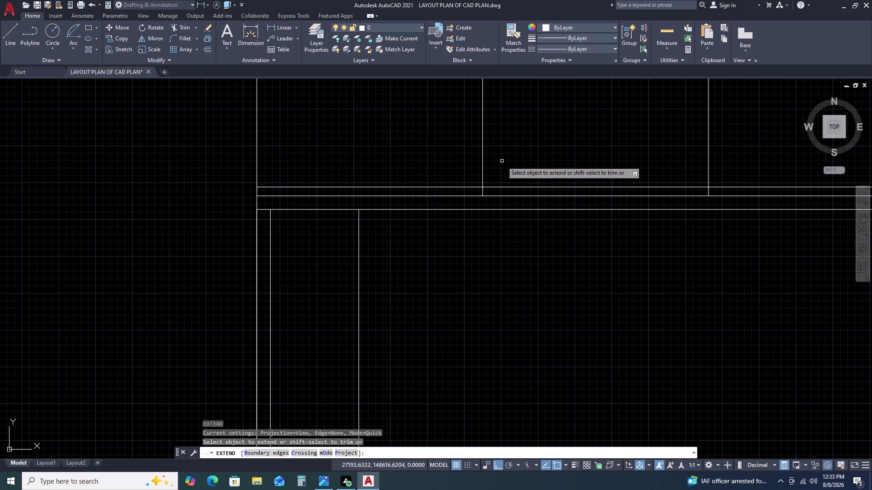
drag(502, 161, 496, 162)
click(461, 168)
click(730, 164)
double_click(681, 172)
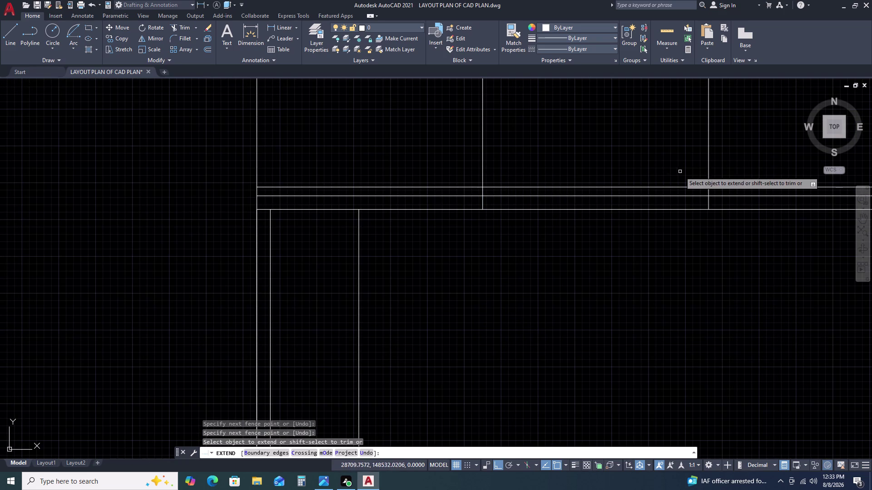
scroll(down, 3)
middle_drag(559, 206, 363, 200)
scroll(down, 3)
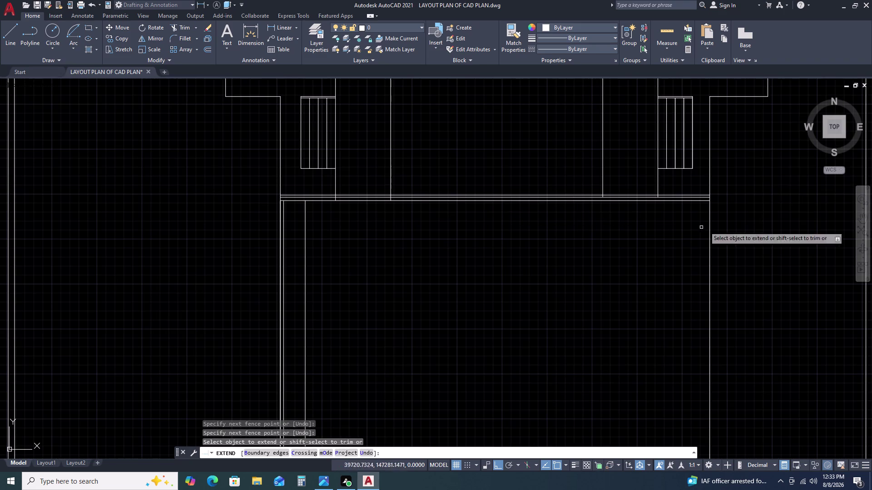
Extend the right-side wall lines to the new line as well.
drag(667, 182, 661, 183)
double_click(525, 186)
key(Escape)
scroll(down, 3)
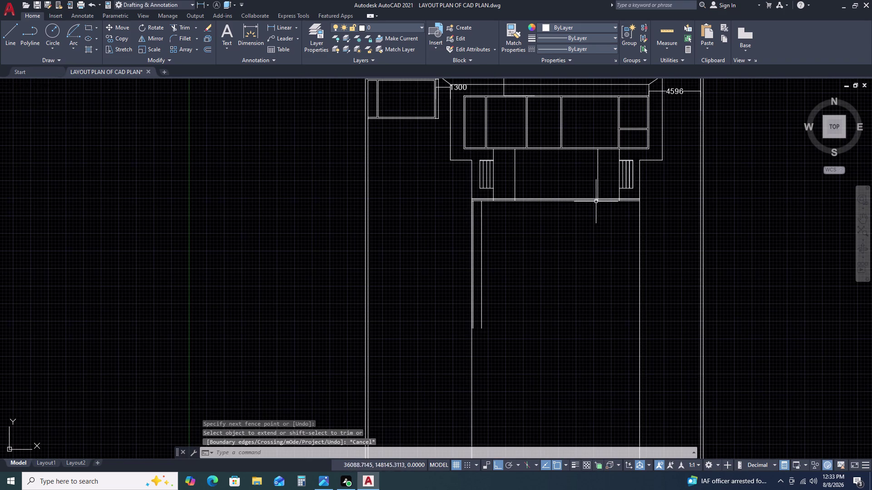
scroll(up, 3)
middle_click(500, 180)
middle_drag(501, 180, 511, 217)
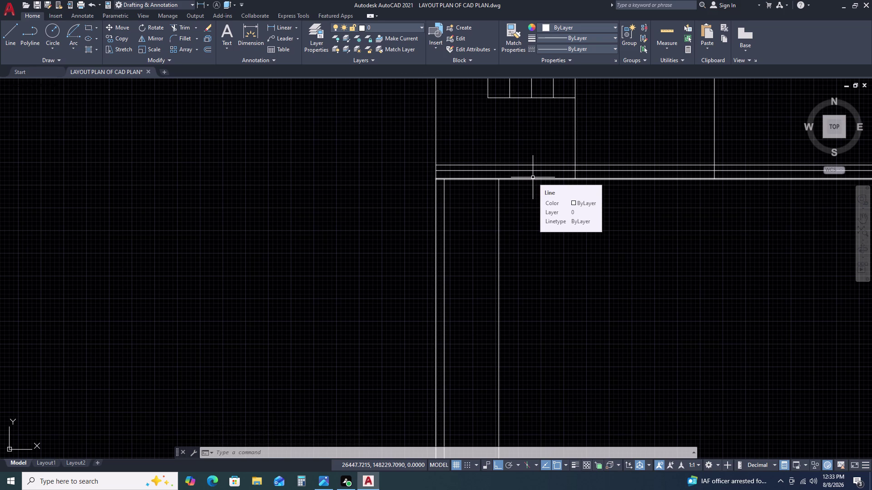
scroll(down, 3)
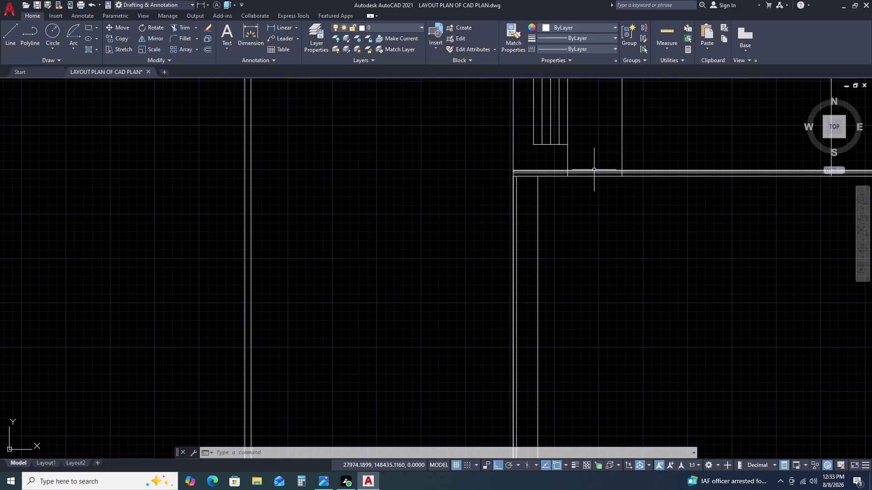
text(TR)
key(space)
scroll(up, 3)
click(584, 167)
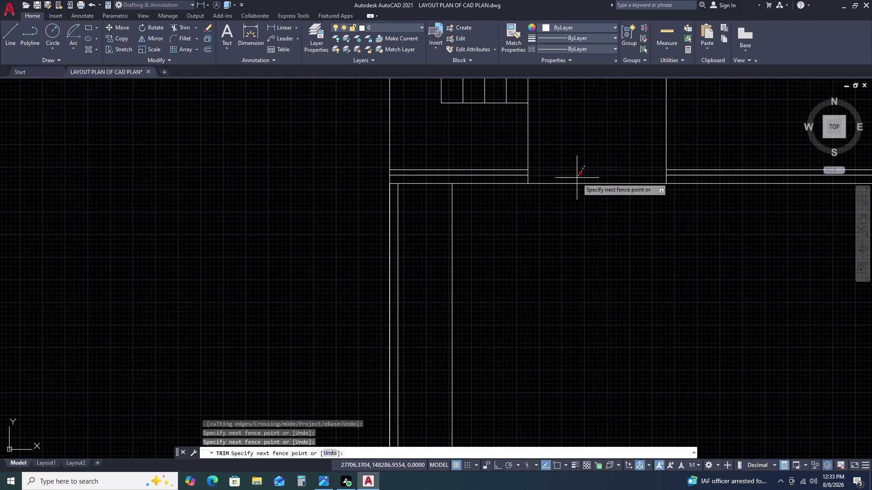
click(577, 178)
key(Escape)
click(472, 213)
drag(450, 222, 445, 232)
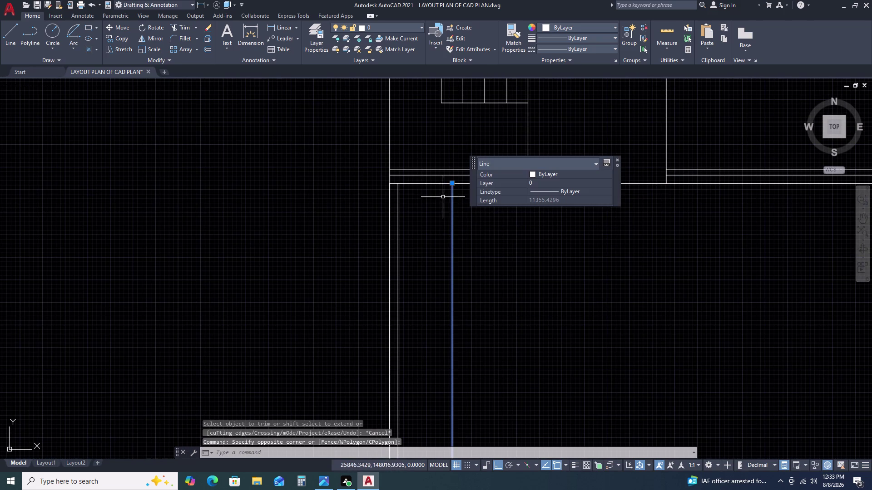
click(452, 182)
click(453, 176)
key(Escape)
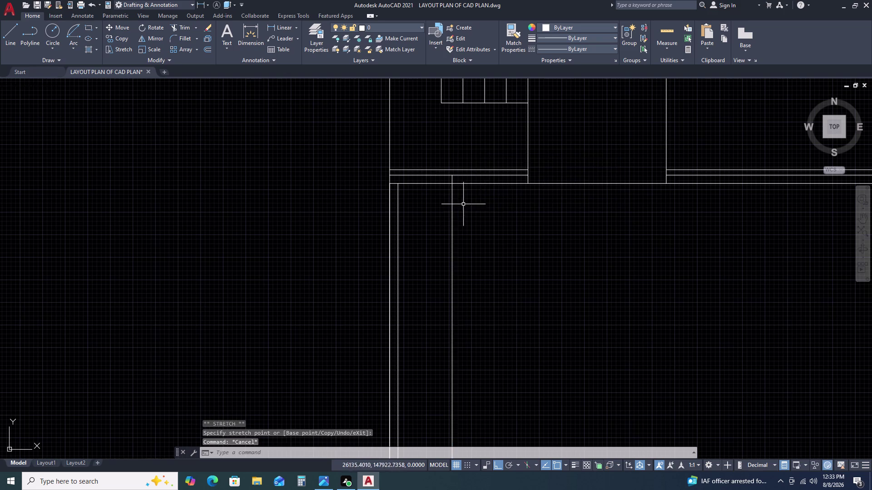
scroll(down, 3)
middle_drag(513, 230, 453, 205)
scroll(down, 3)
middle_drag(528, 230, 402, 218)
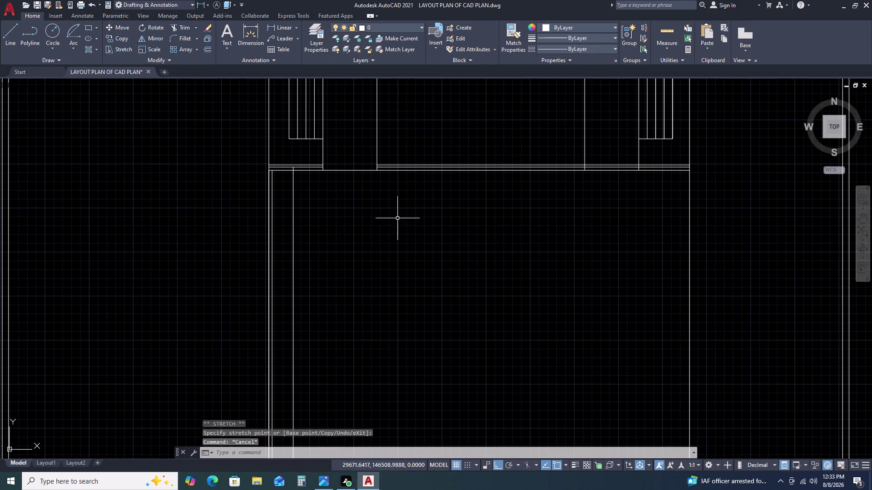
key(t)
text(R)
key(space)
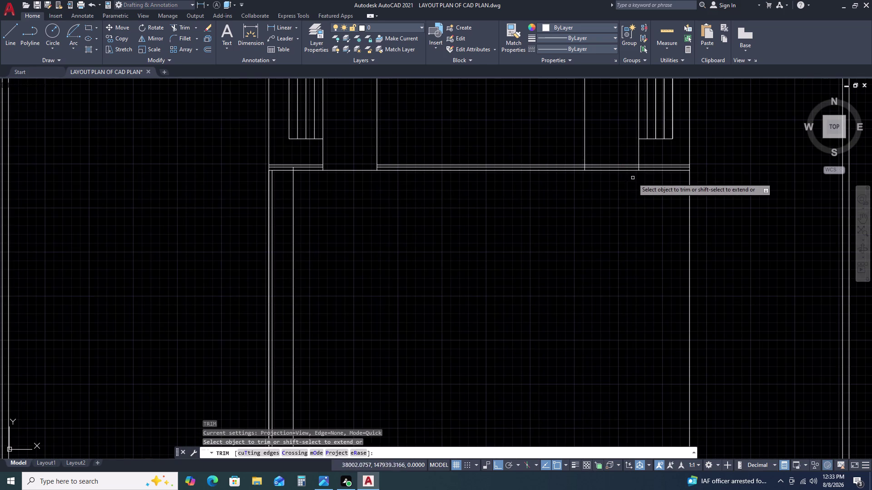
middle_drag(615, 173, 523, 180)
double_click(568, 166)
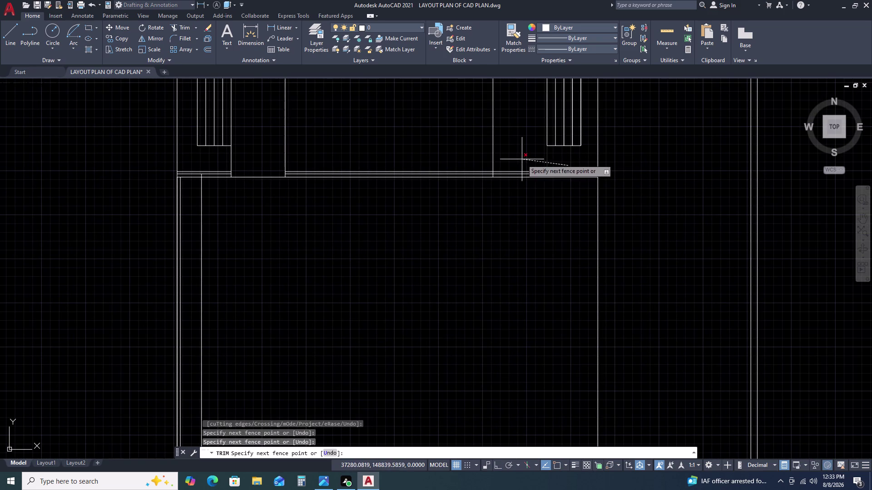
key(Escape)
text(C)
key(space)
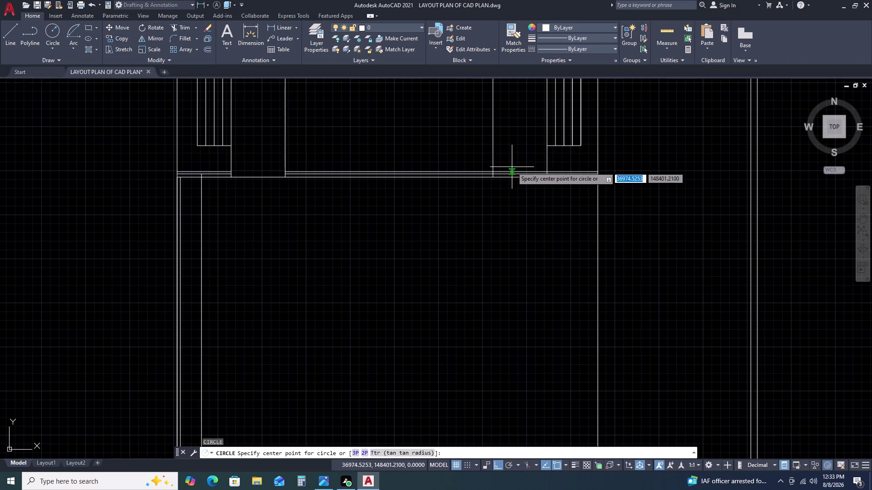
key(Escape)
key(Escape)
key(Escape)
key(Escape)
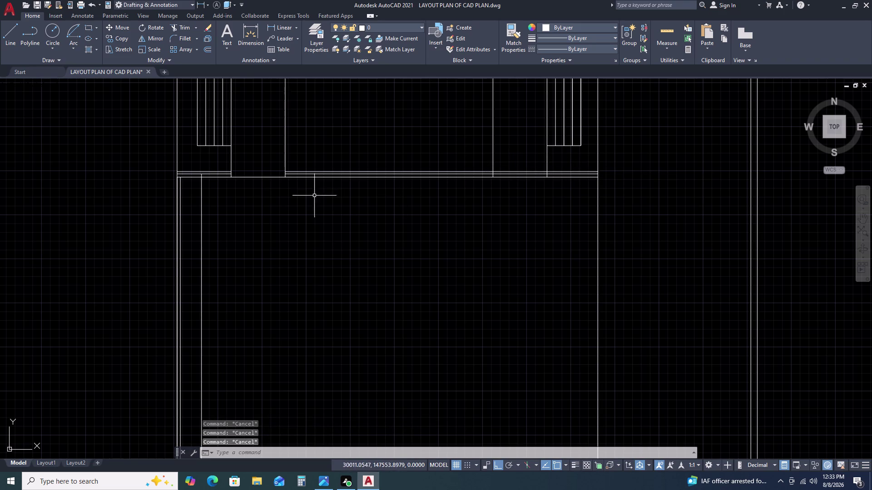
key(ctrl+z)
key(ctrl+z)
key(ctrl+z)
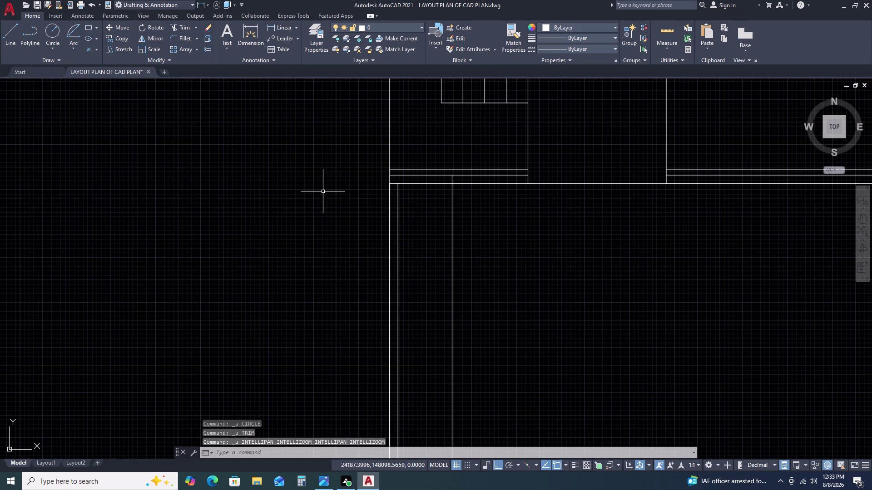
key(ctrl+z)
key(ctrl+z)
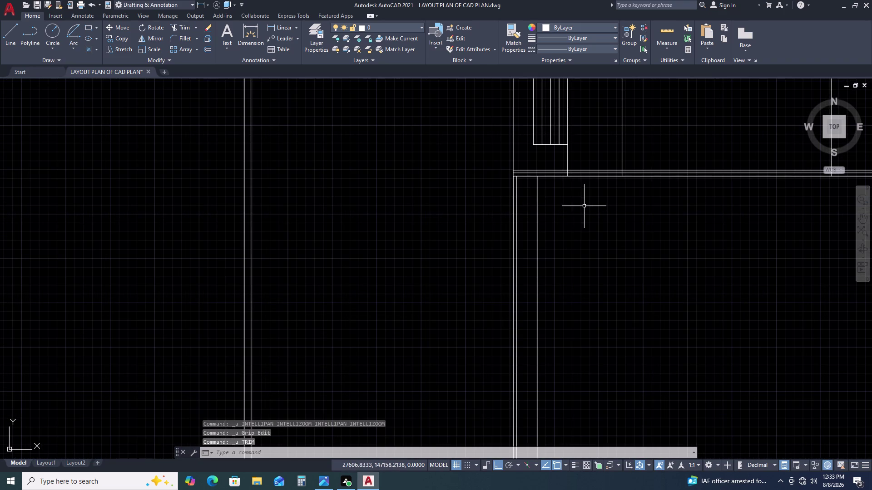
middle_drag(585, 207, 428, 174)
scroll(down, 3)
middle_drag(524, 199, 488, 192)
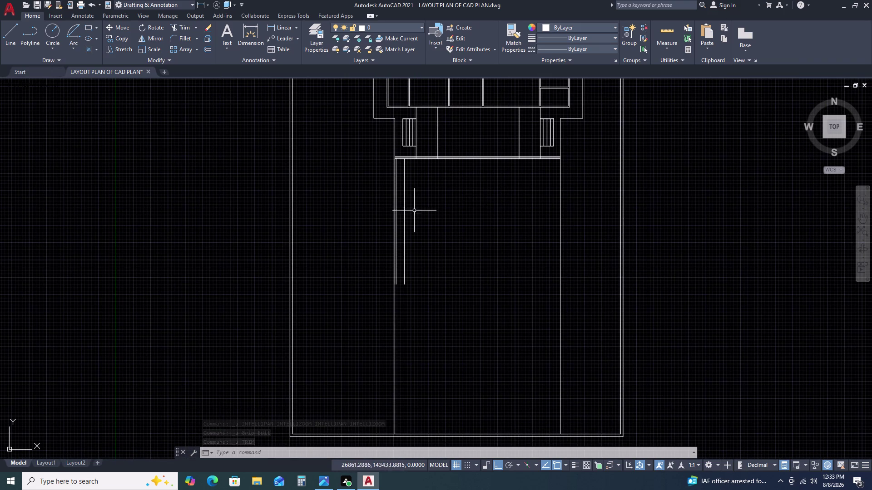
double_click(405, 193)
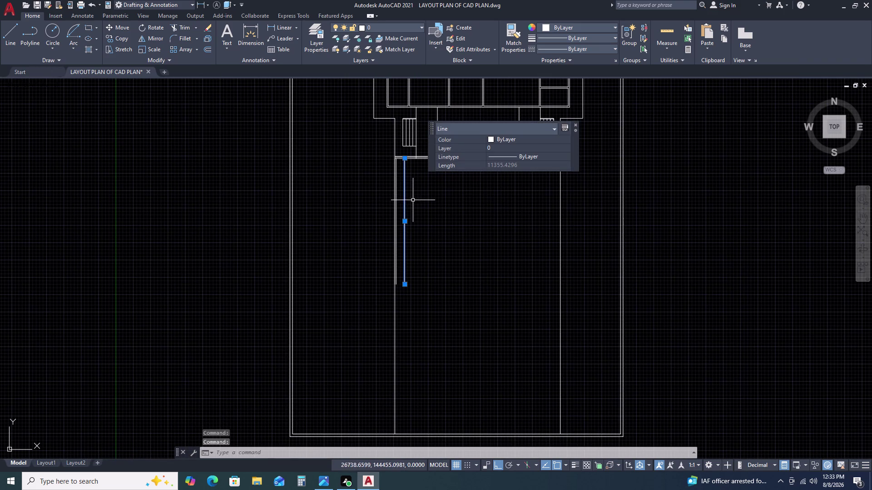
Delete an accidental tiny rectangle drawn inside the front room.
key(Escape)
text(REC)
key(space)
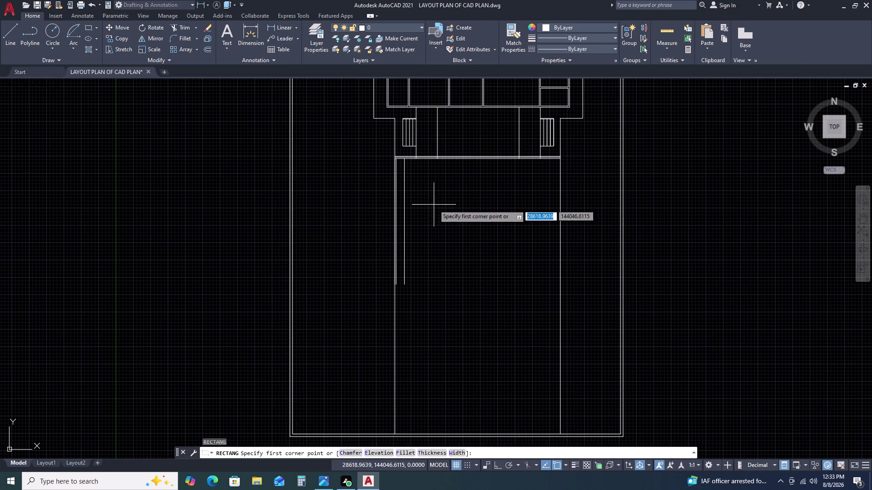
click(435, 205)
drag(436, 205, 440, 215)
click(441, 196)
click(430, 217)
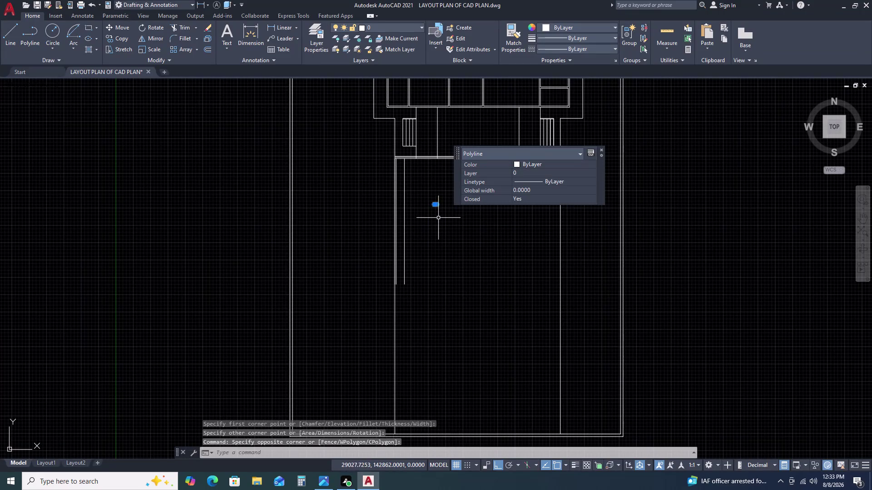
key(Delete)
Start a rectangle inside the front room, sized by dimensions with length 2920.
text(REC)
key(space)
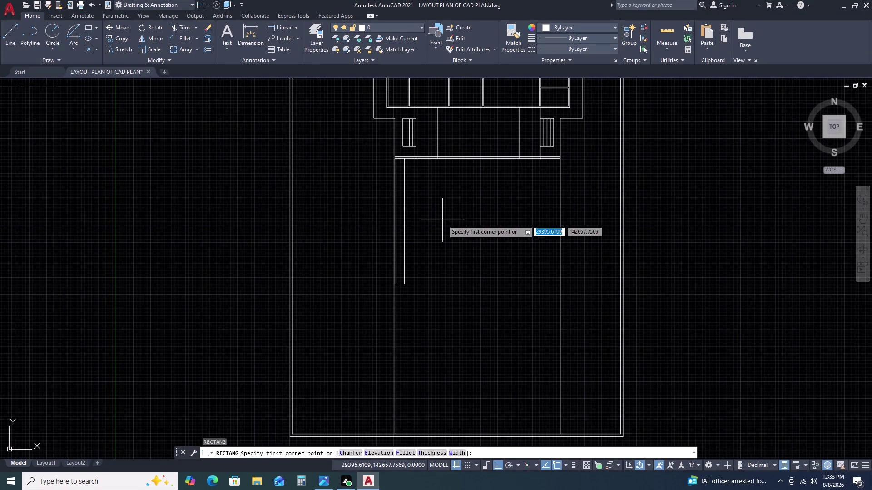
click(438, 208)
text(D)
key(space)
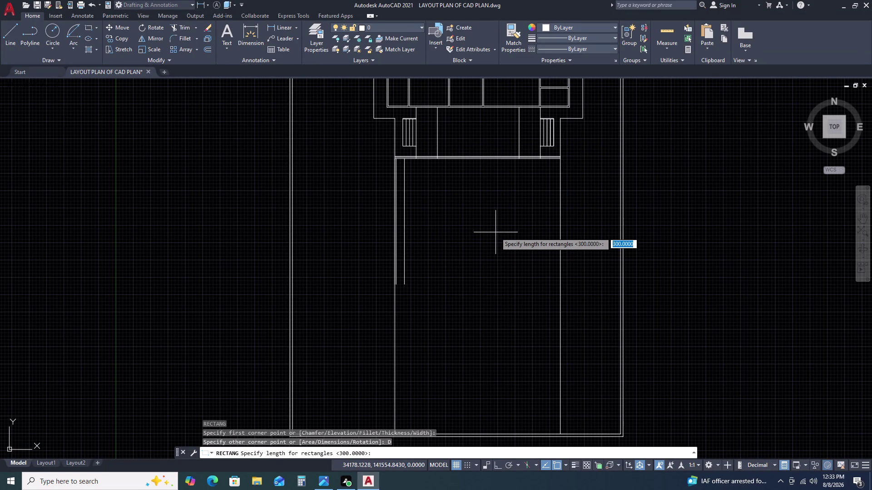
key(2)
key(9)
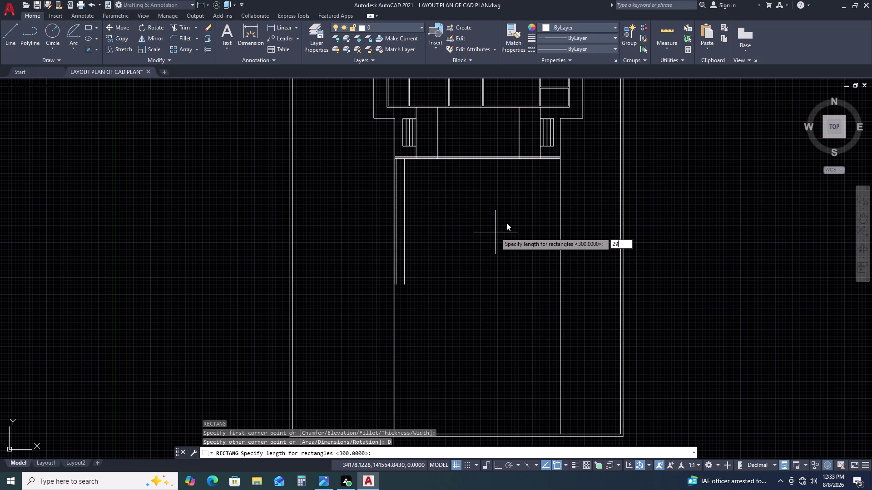
key(2)
key(0)
key(space)
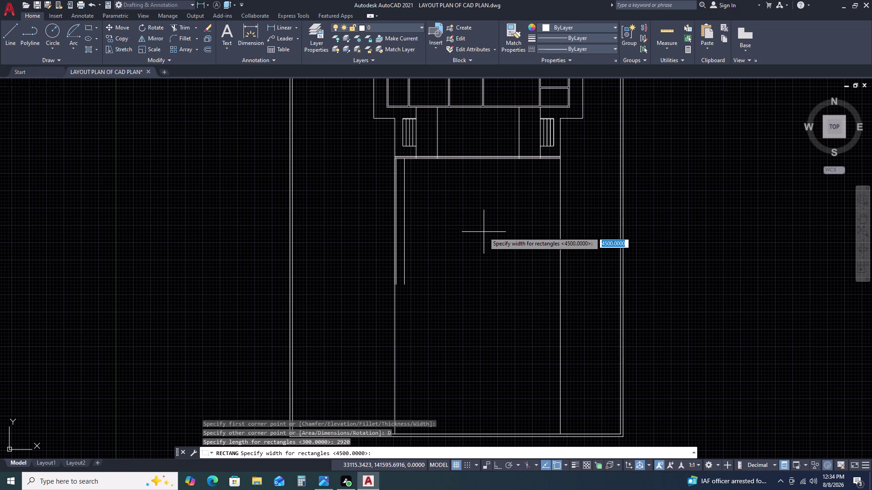
Enter width 1650 and place the 2920 by 1650 rectangle.
key(1)
key(6)
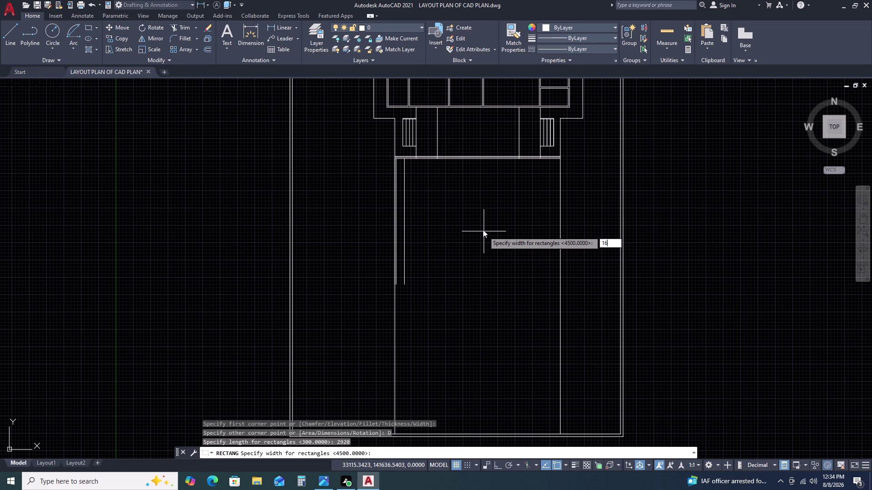
key(5)
key(0)
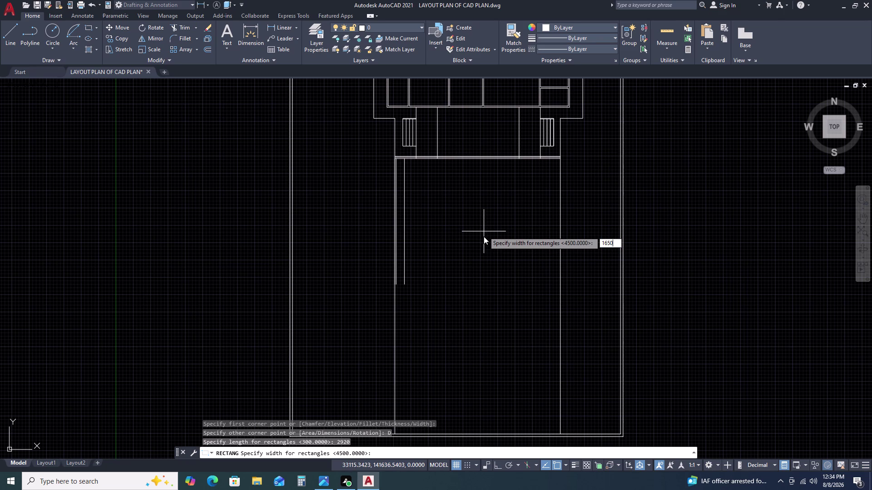
key(space)
click(482, 232)
click(477, 214)
click(464, 240)
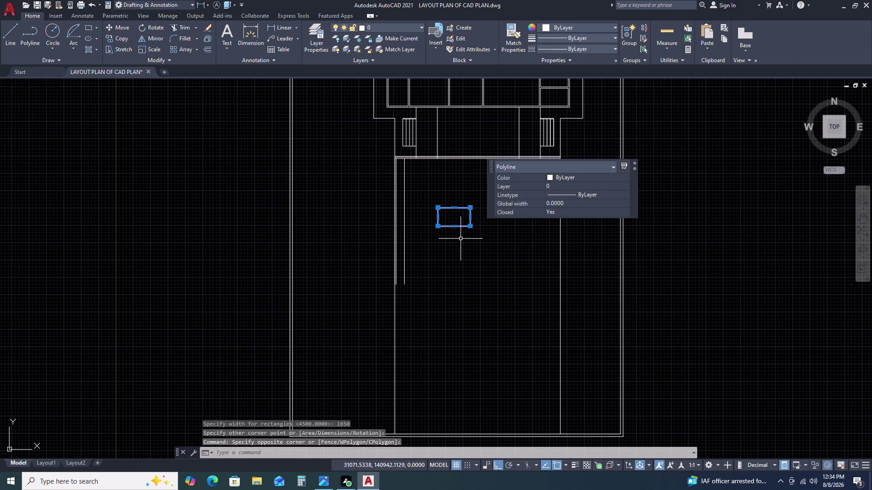
text(O)
key(space)
Offset the 2920 by 1650 rectangle 115 units inward to form a double outline.
text(1)
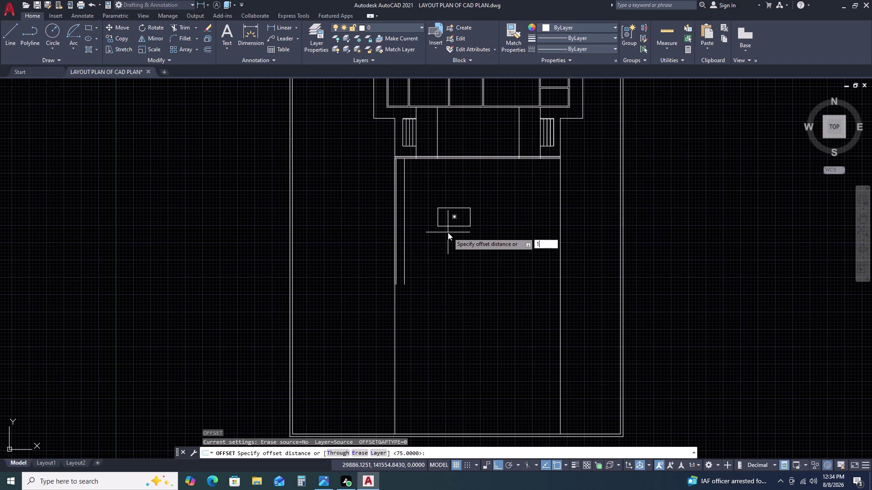
text(1)
text(5)
key(space)
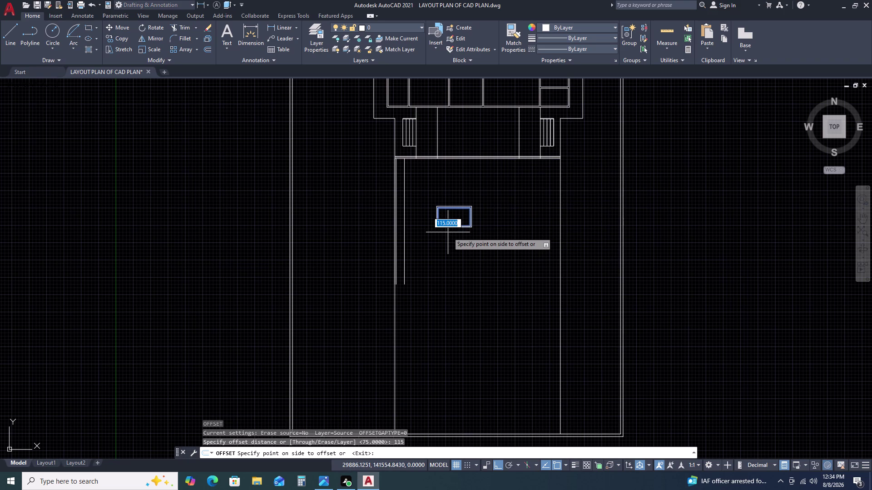
scroll(up, 3)
click(451, 232)
click(456, 248)
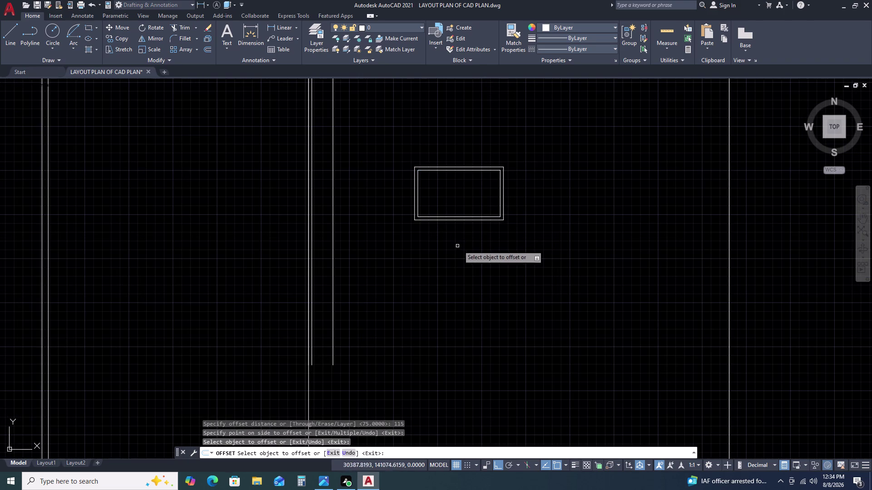
key(Escape)
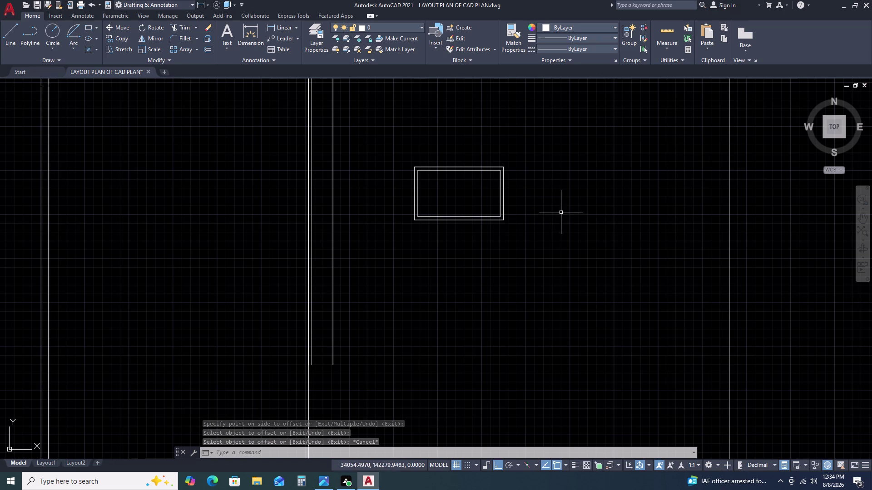
scroll(down, 3)
scroll(up, 3)
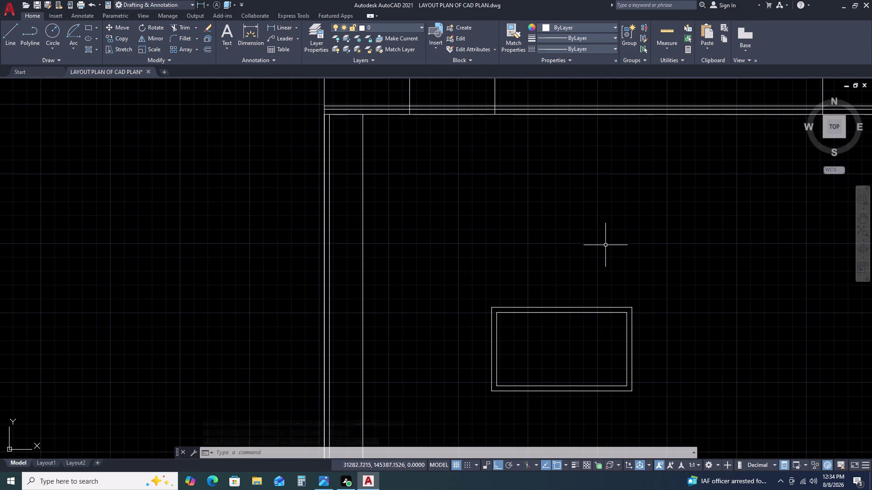
Move both rectangles, Ortho off, so their corner sits on the front room's top-left wall corner.
double_click(606, 245)
click(526, 361)
text(M)
key(space)
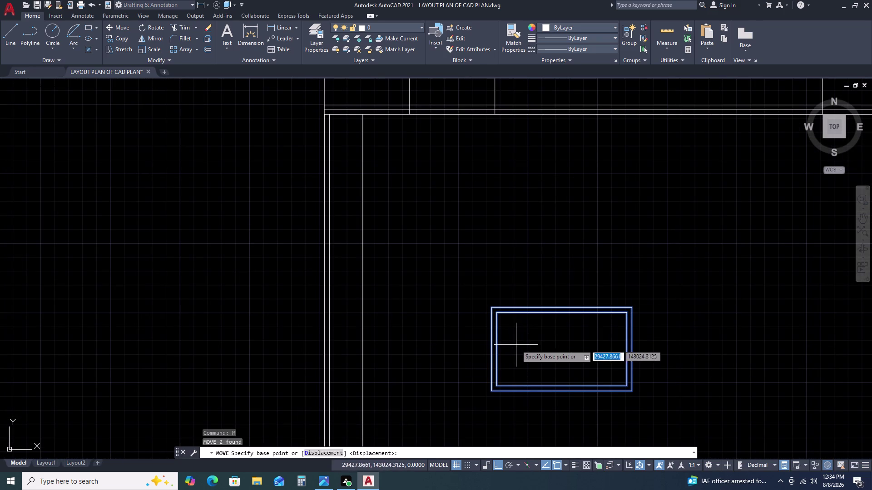
click(491, 309)
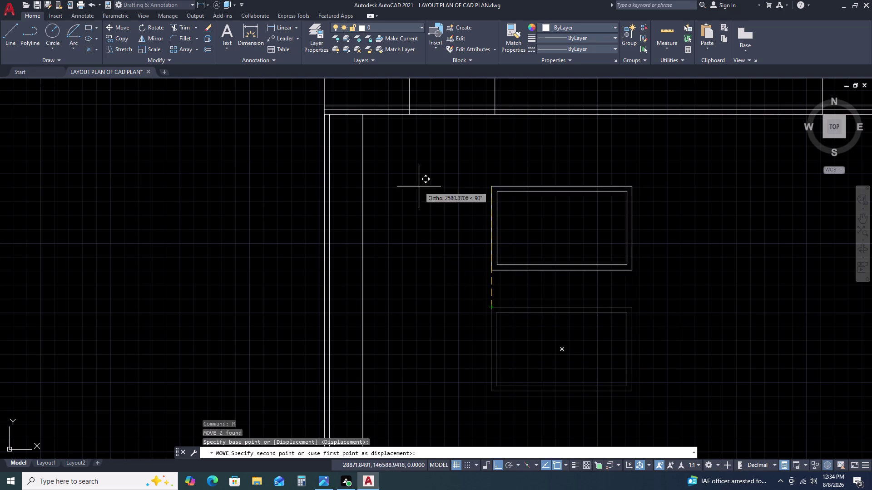
key(F8)
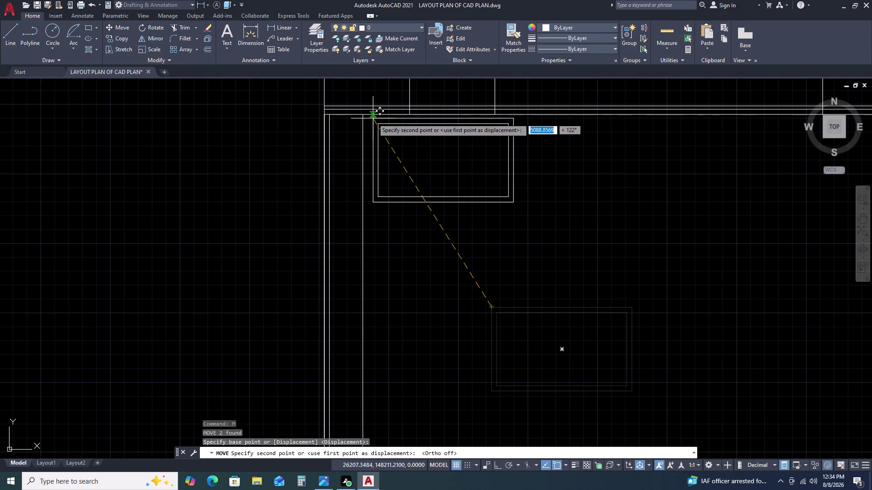
scroll(up, 3)
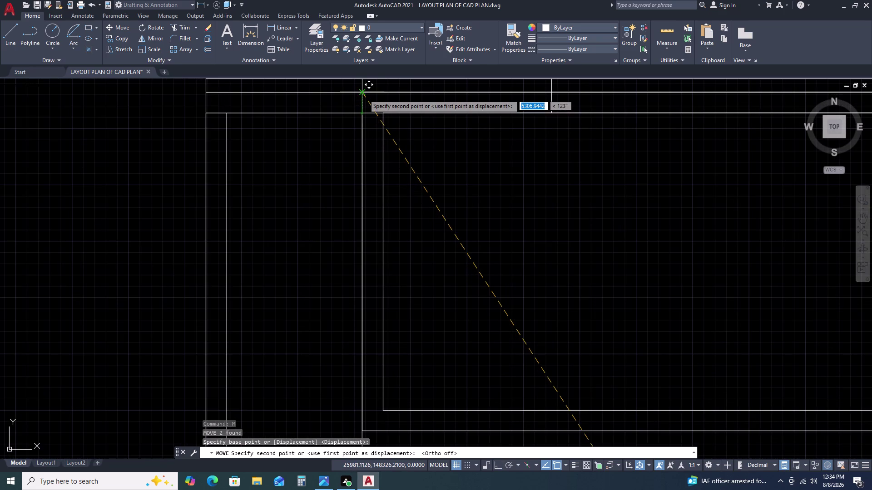
double_click(364, 95)
scroll(down, 3)
middle_drag(479, 167, 468, 208)
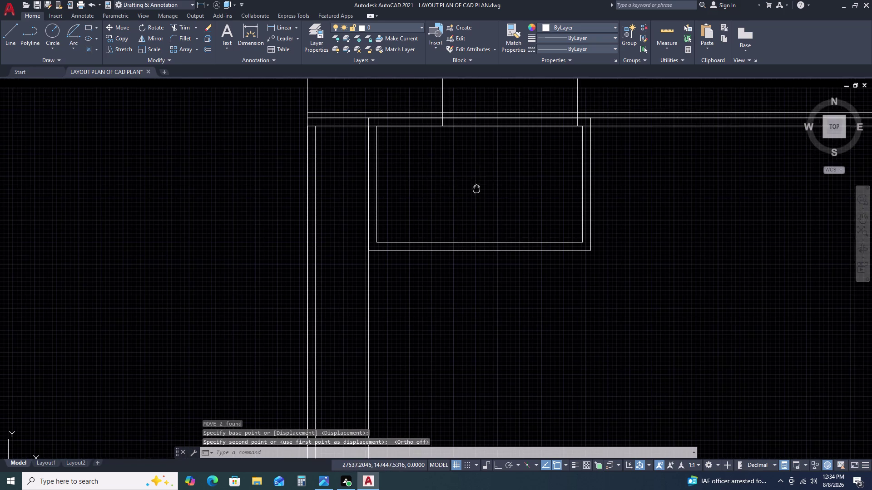
middle_drag(467, 209, 463, 220)
scroll(up, 3)
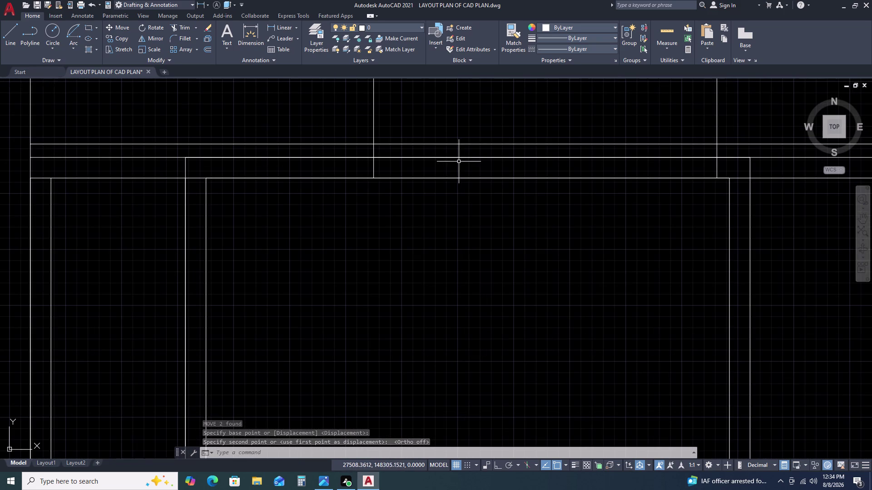
Fence-trim the wall lines crossing the top of the double-lined box.
text(TR)
key(space)
double_click(487, 127)
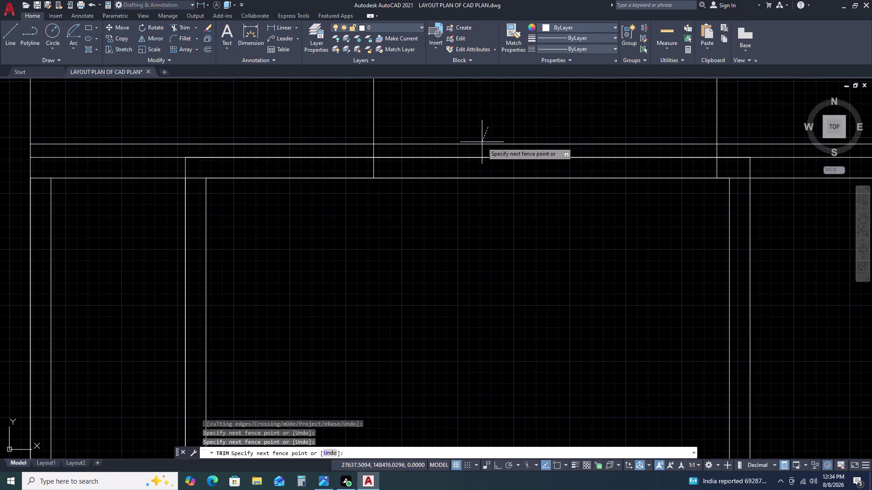
click(475, 150)
scroll(down, 3)
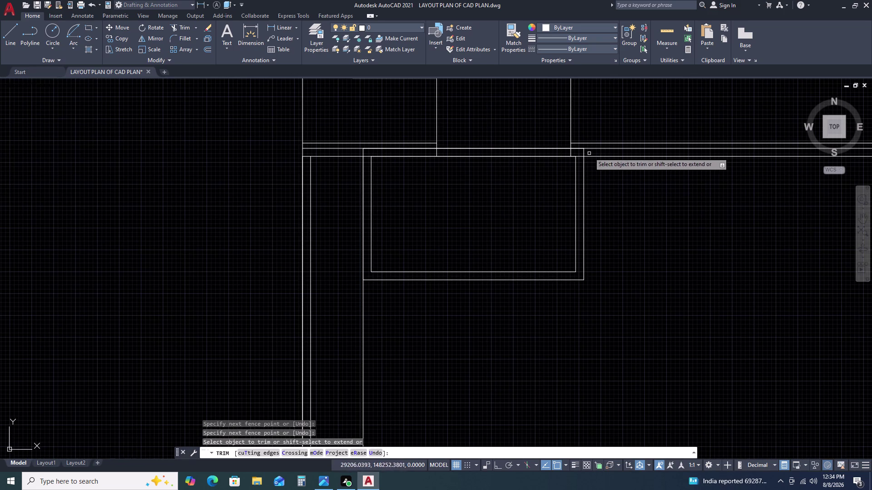
click(586, 144)
middle_drag(630, 182, 439, 185)
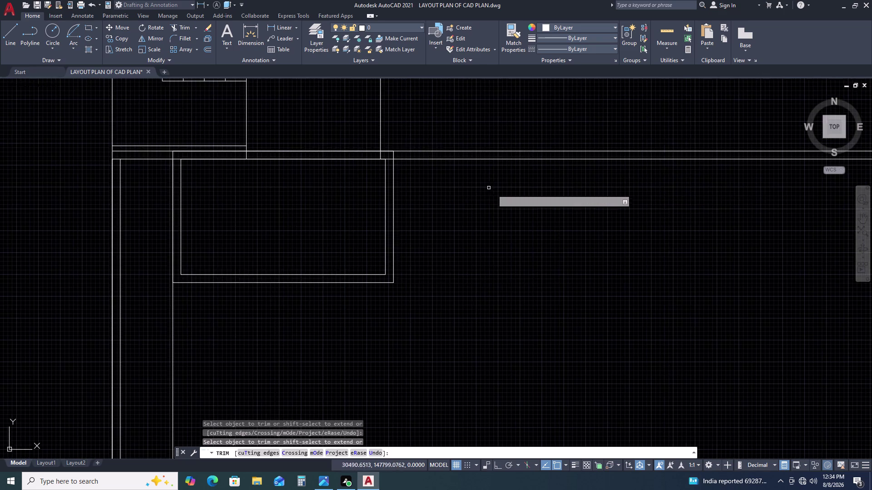
scroll(down, 3)
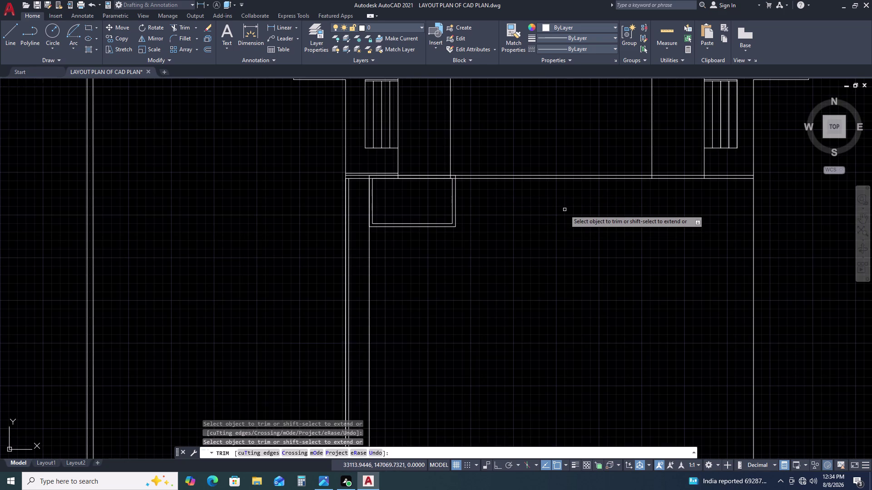
Undo the wrong trim, end TRIM, and check the objects near the box's top edge.
key(ctrl+z)
scroll(down, 3)
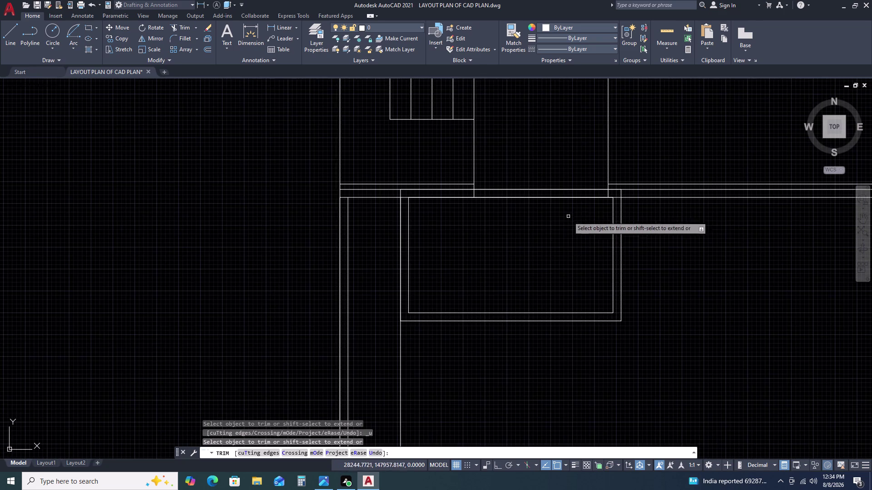
middle_drag(595, 224, 438, 188)
key(Escape)
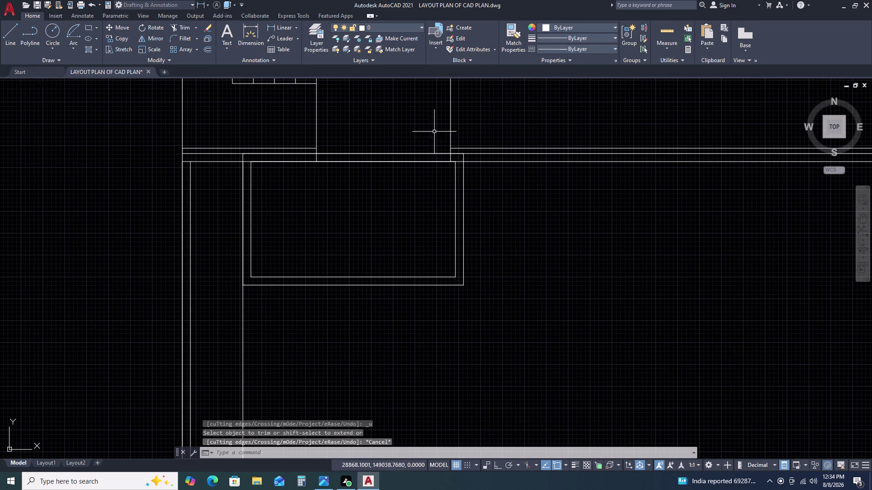
click(201, 124)
click(486, 197)
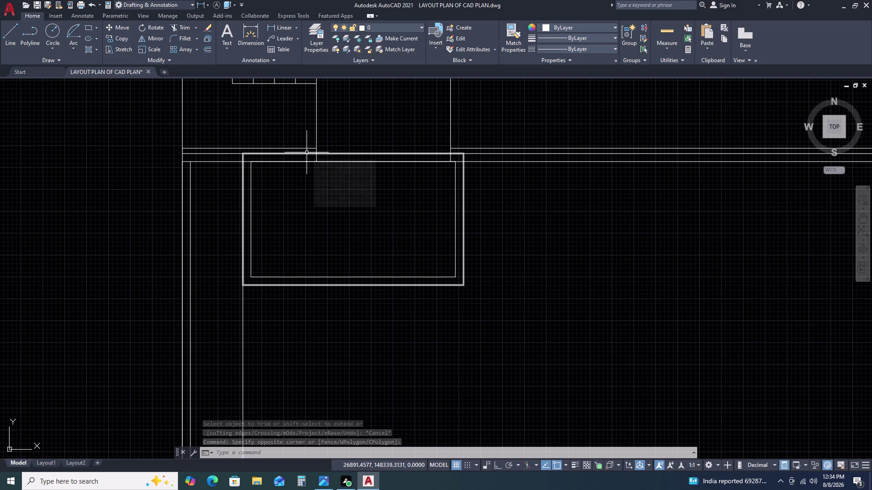
key(Escape)
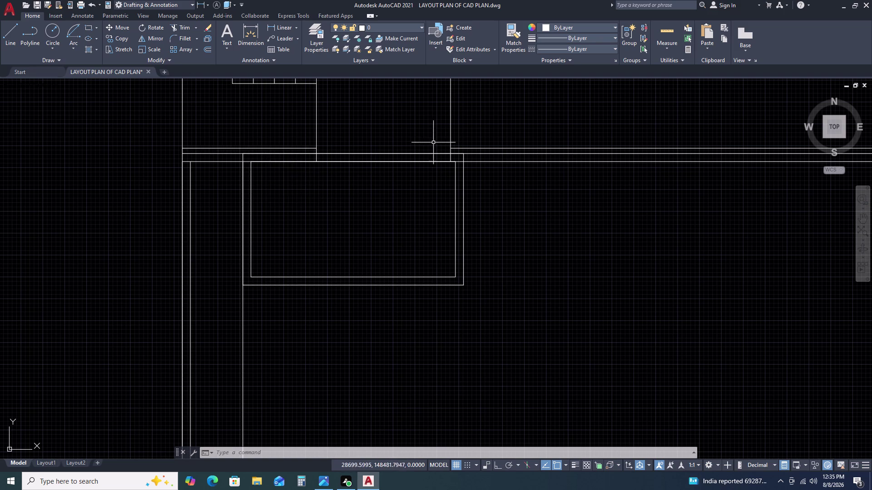
Zoom to the entrance steps and start a line at the wall junction above them.
scroll(down, 3)
scroll(up, 3)
scroll(down, 3)
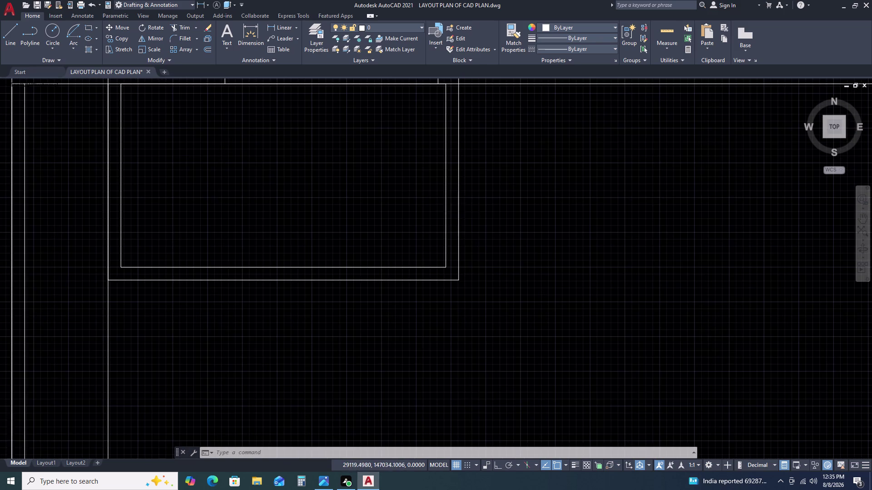
scroll(down, 3)
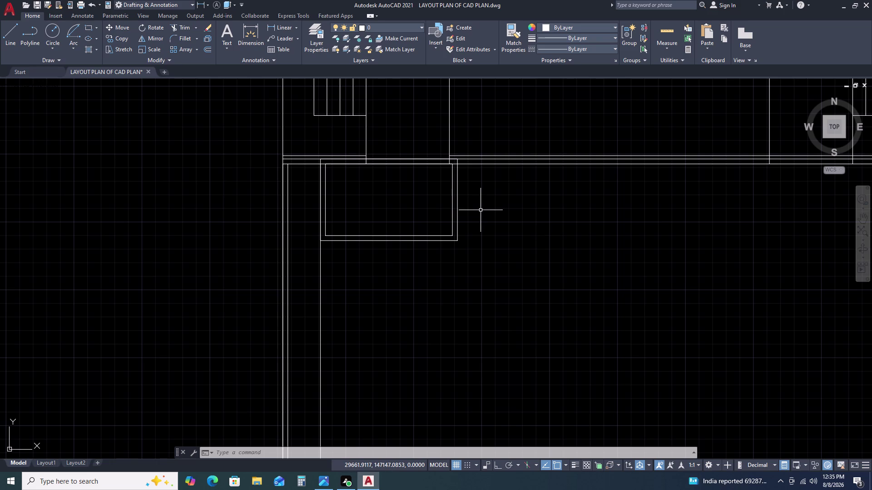
scroll(down, 3)
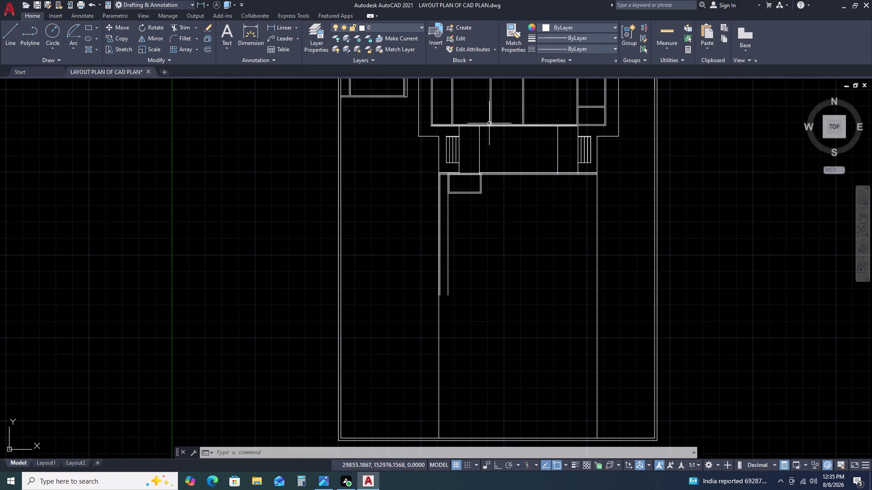
scroll(up, 3)
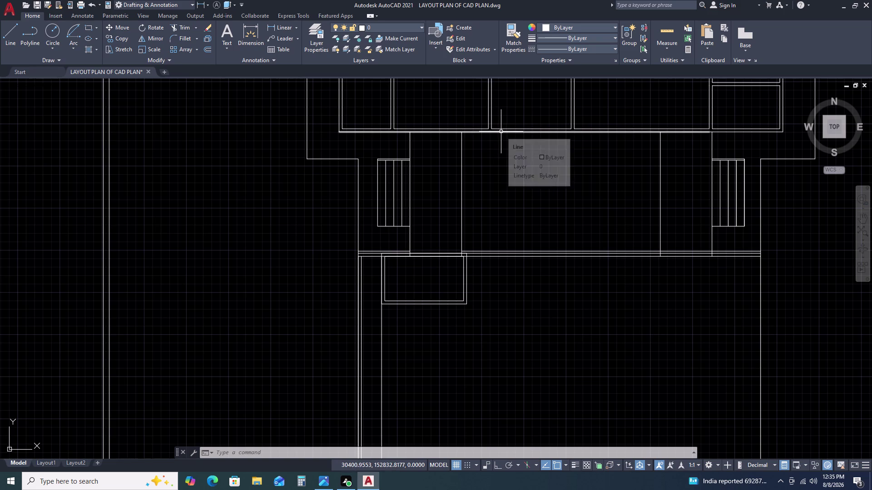
scroll(down, 3)
scroll(up, 3)
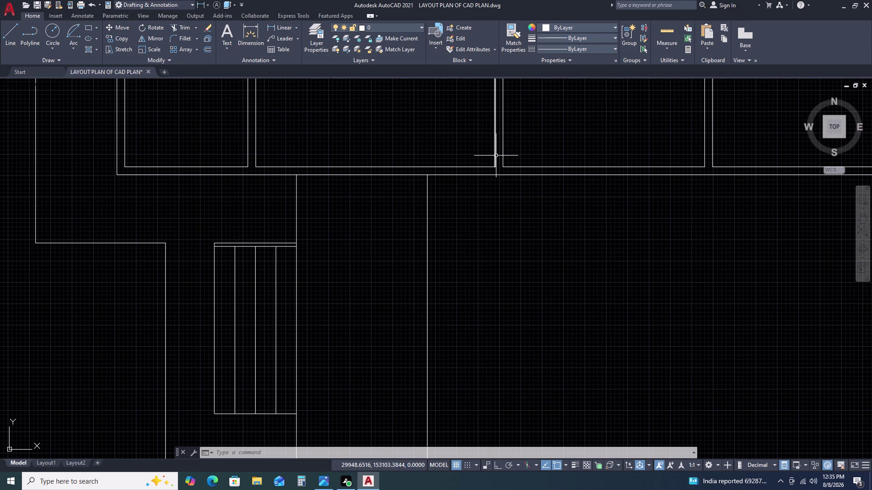
key(l)
key(space)
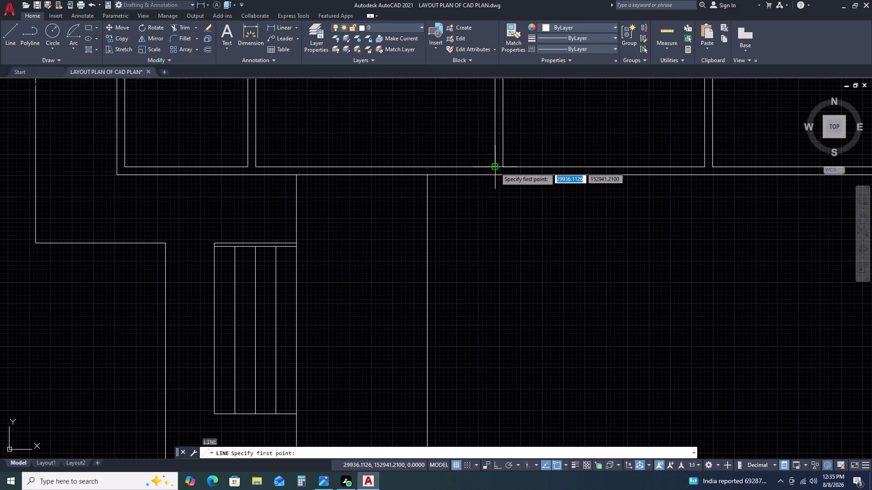
double_click(495, 168)
scroll(down, 3)
scroll(down, 3)
scroll(up, 3)
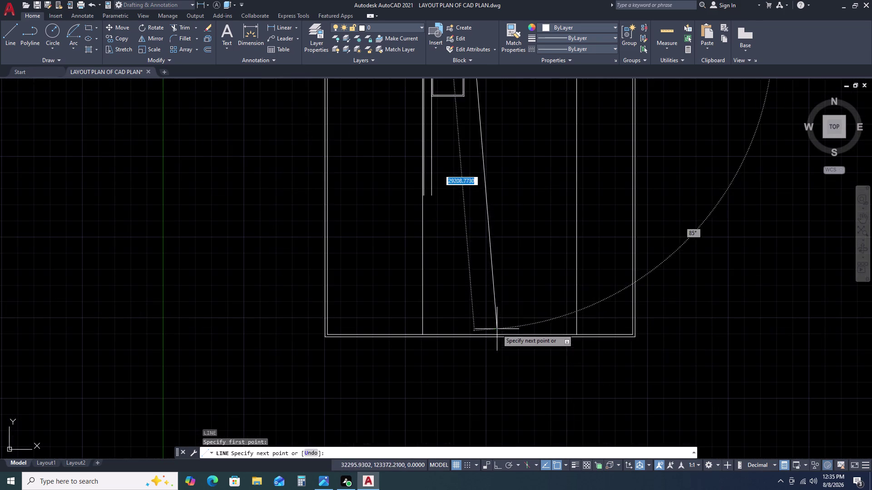
key(F8)
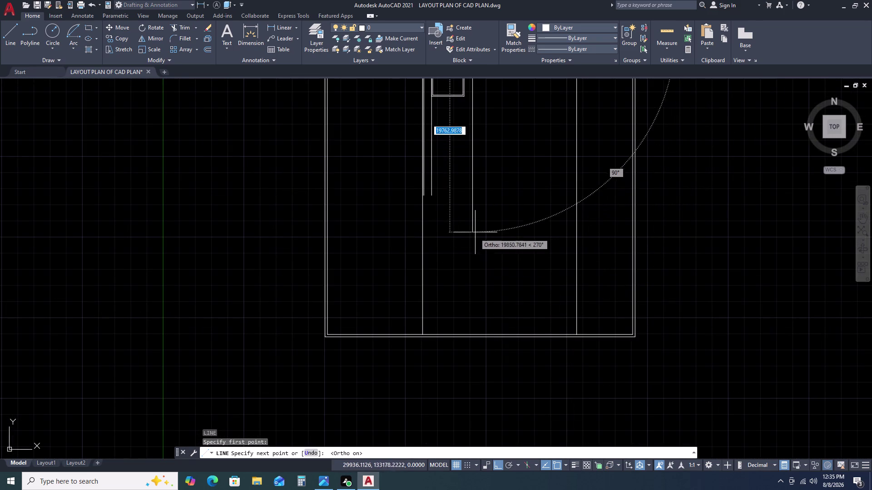
click(475, 223)
key(Escape)
scroll(down, 3)
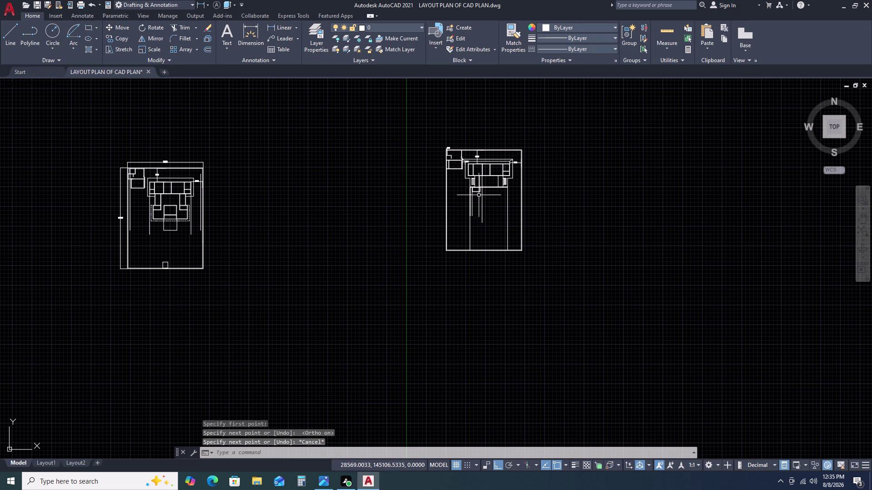
key(space)
scroll(up, 3)
scroll(up, 3)
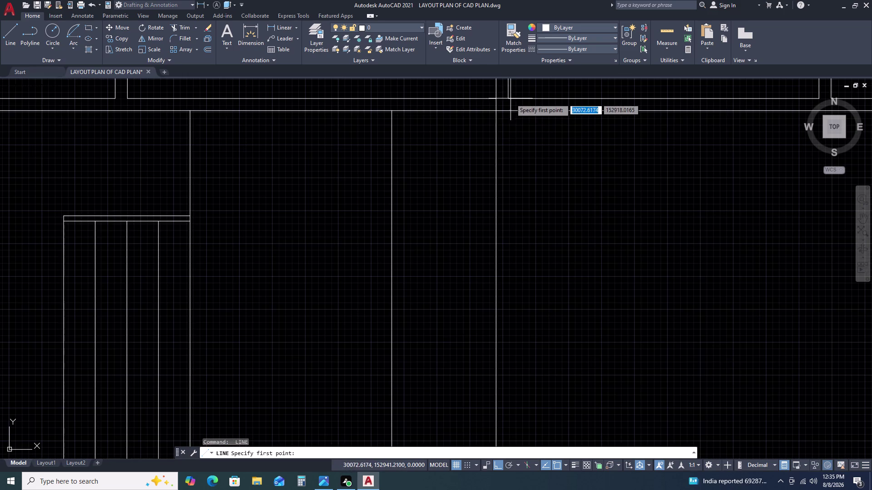
double_click(509, 98)
scroll(down, 3)
scroll(down, 3)
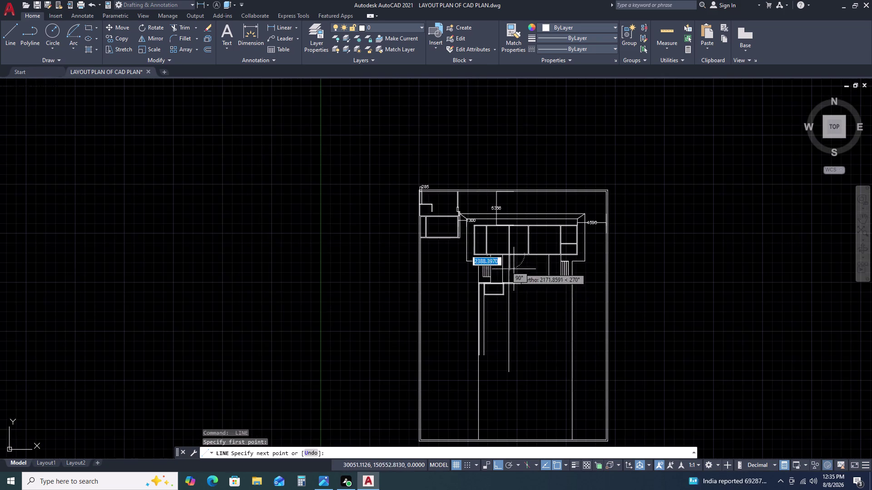
scroll(up, 3)
double_click(525, 416)
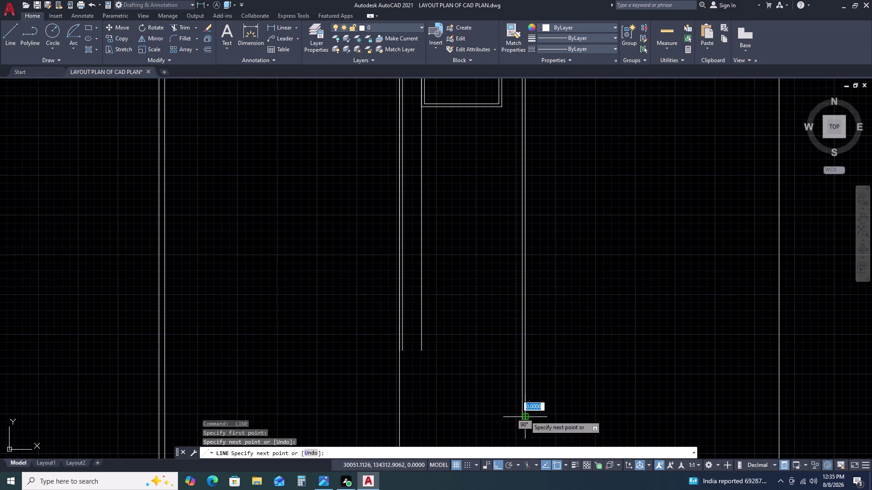
key(Escape)
middle_drag(515, 229, 533, 356)
scroll(down, 3)
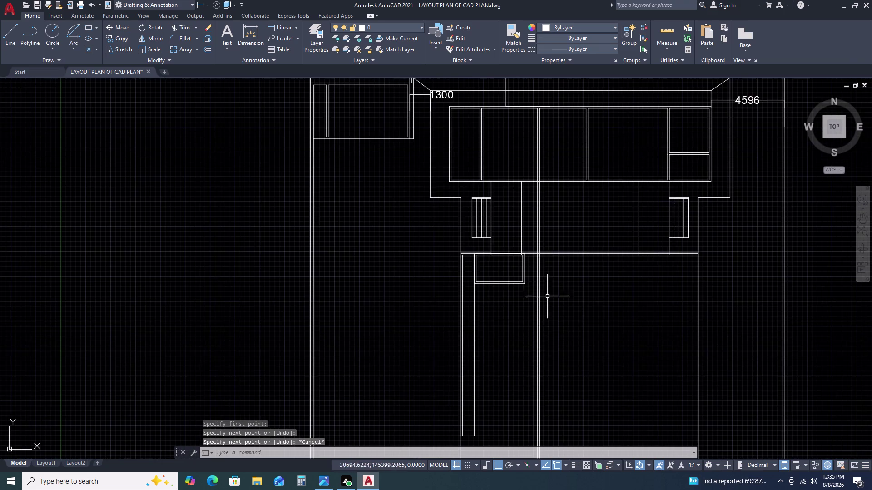
scroll(up, 3)
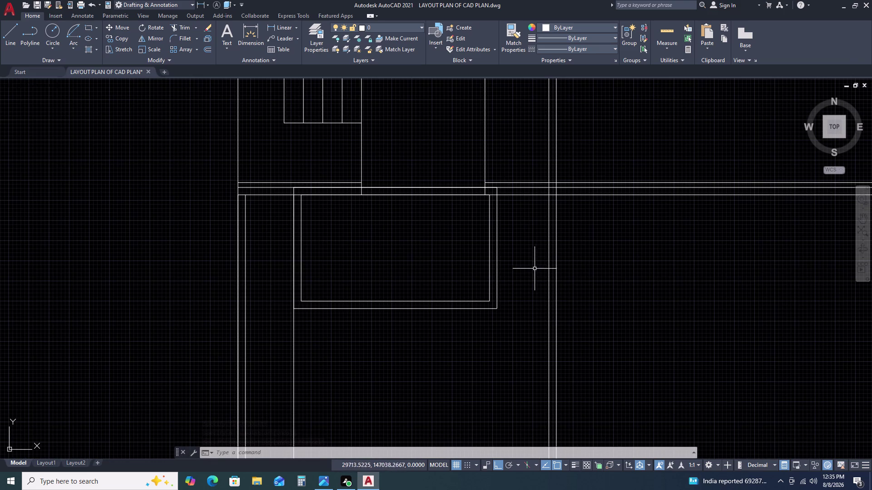
double_click(519, 183)
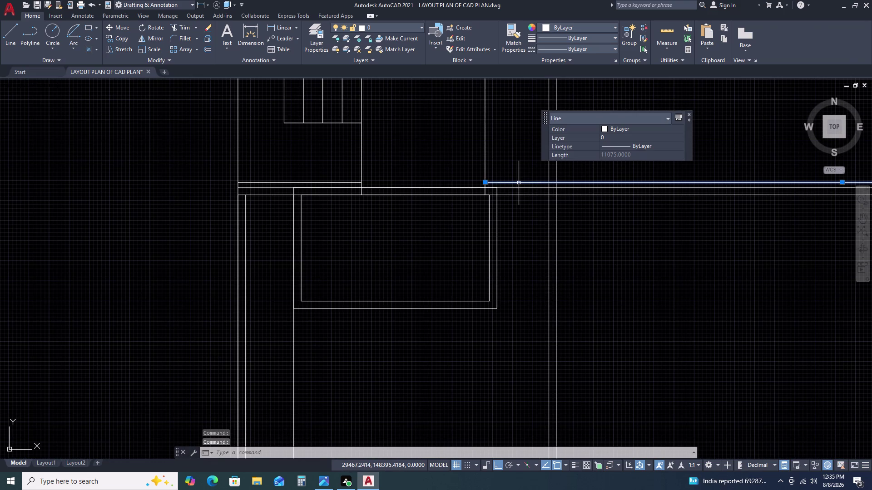
key(Delete)
scroll(down, 3)
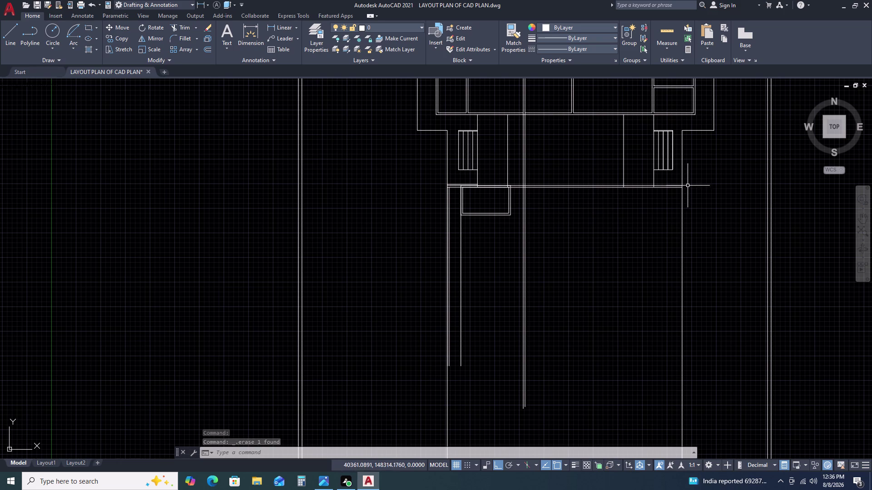
middle_drag(688, 186, 611, 198)
scroll(up, 3)
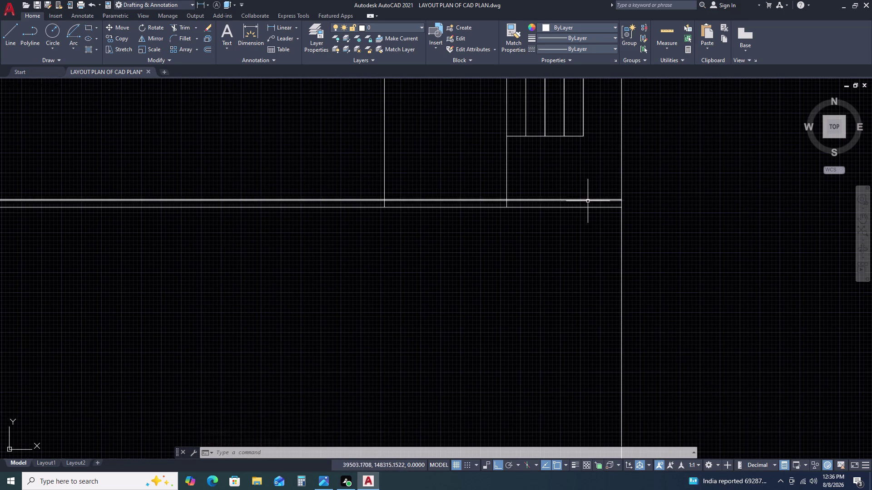
key(ctrl+z)
Restore the erased horizontal line and trim four overhanging line ends at the wall junctions.
key(ctrl+z)
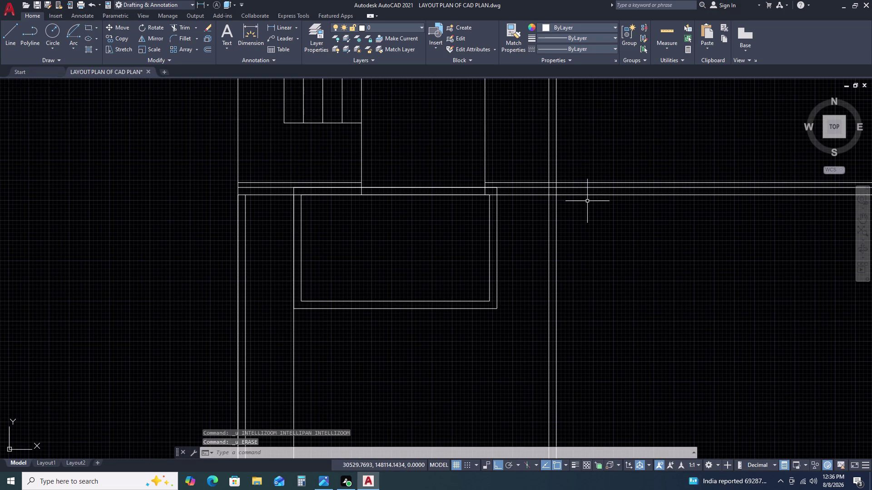
scroll(down, 3)
middle_drag(608, 196, 547, 199)
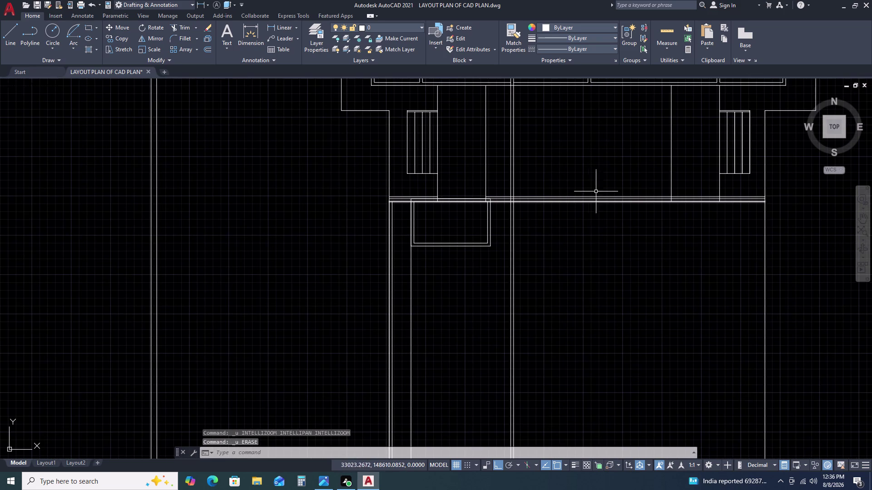
text(TR)
key(space)
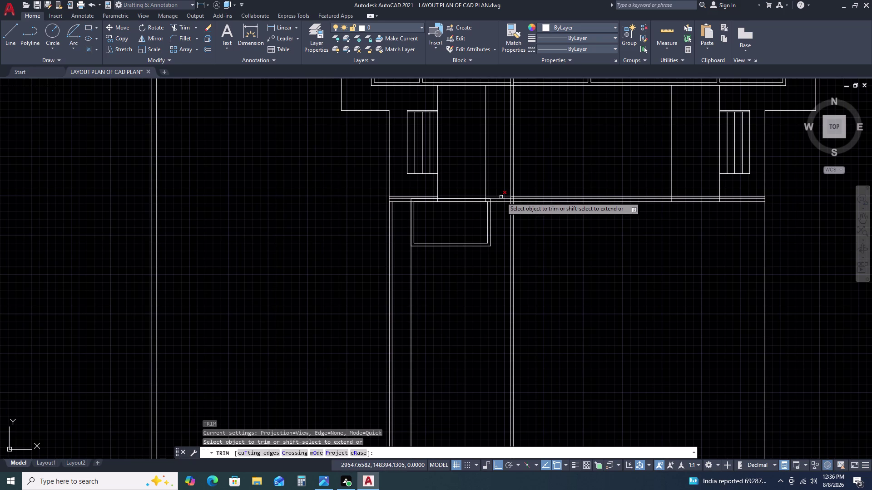
click(501, 197)
click(534, 197)
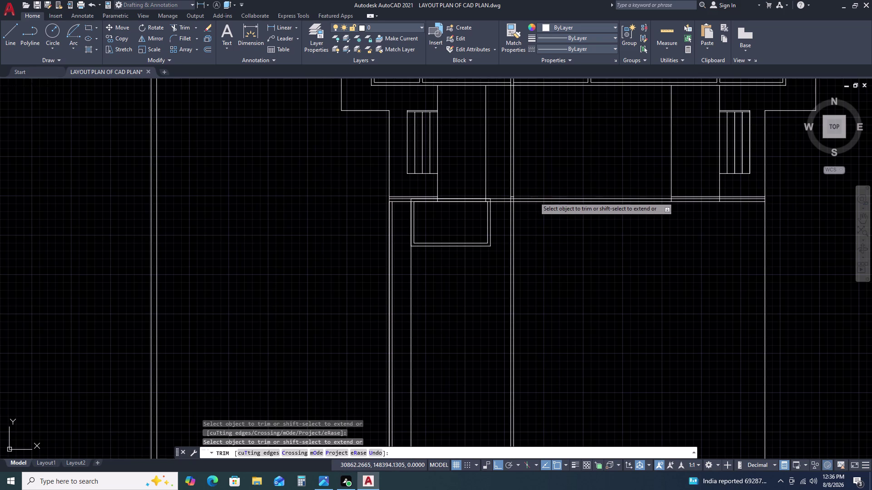
middle_drag(657, 202, 576, 205)
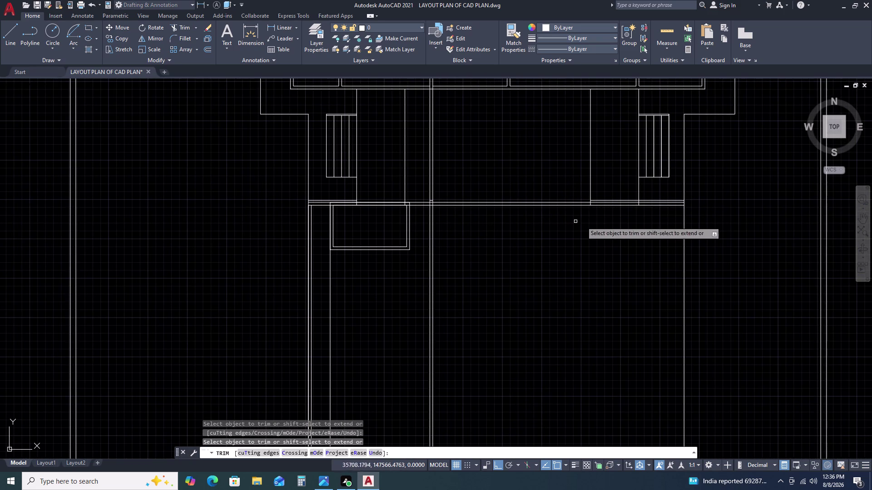
click(622, 201)
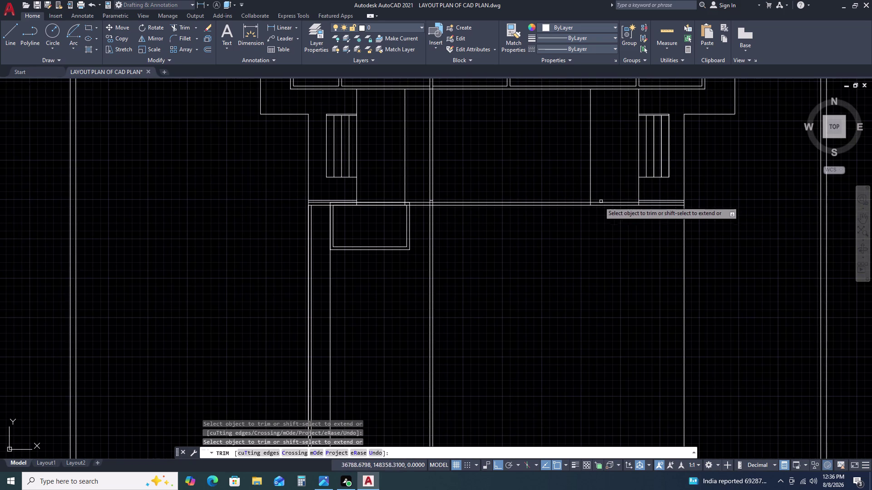
scroll(up, 3)
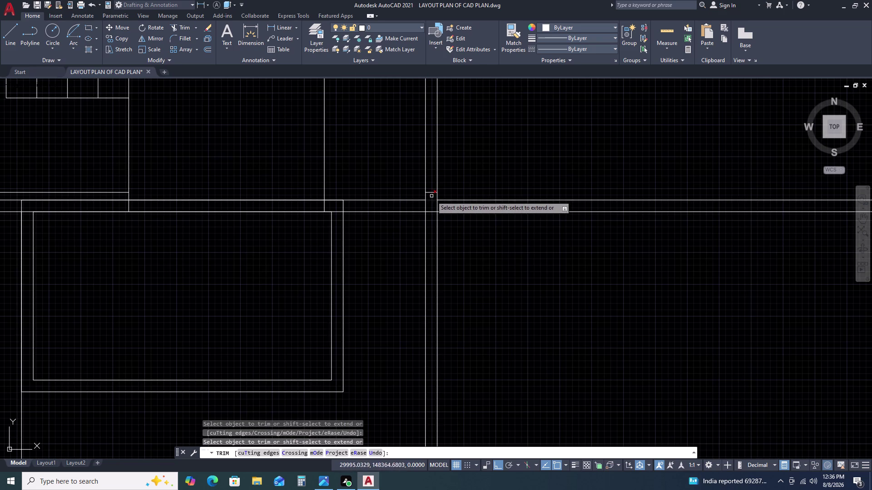
click(433, 191)
key(Escape)
Fence-trim the remaining stubs where the walls meet the horizontal wall line.
scroll(down, 3)
scroll(down, 3)
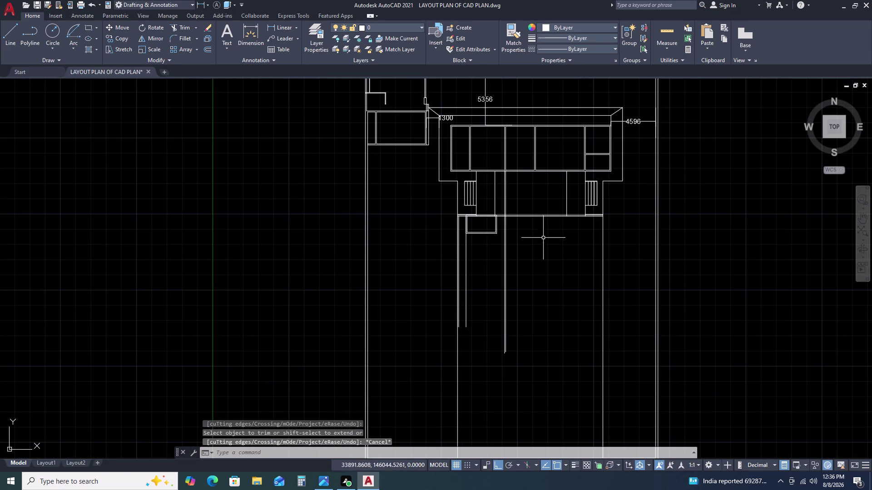
scroll(up, 3)
scroll(up, 3)
scroll(down, 3)
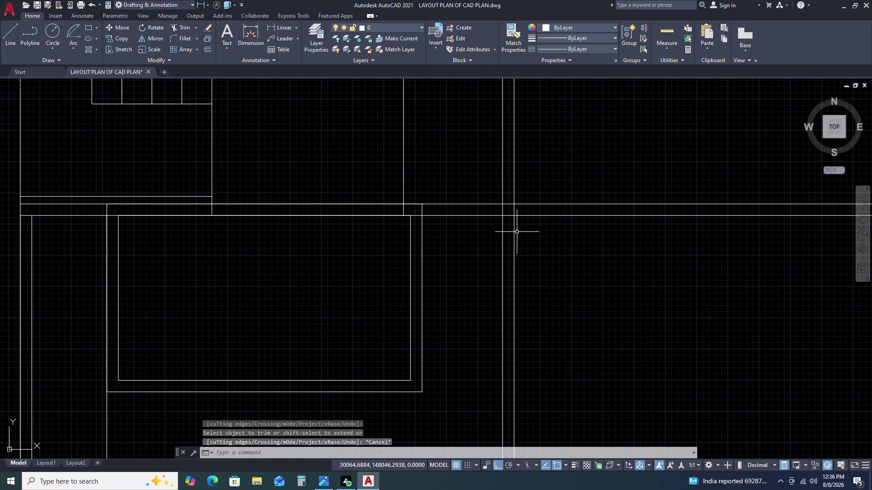
scroll(down, 3)
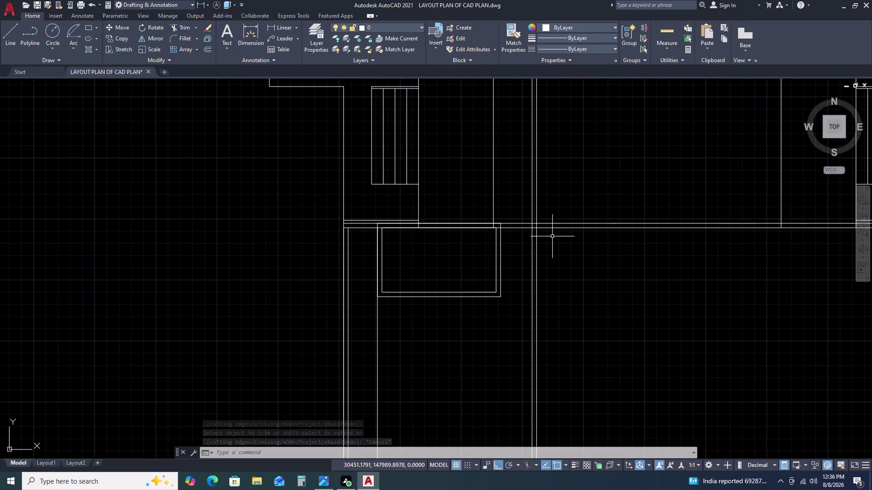
scroll(up, 3)
text(T)
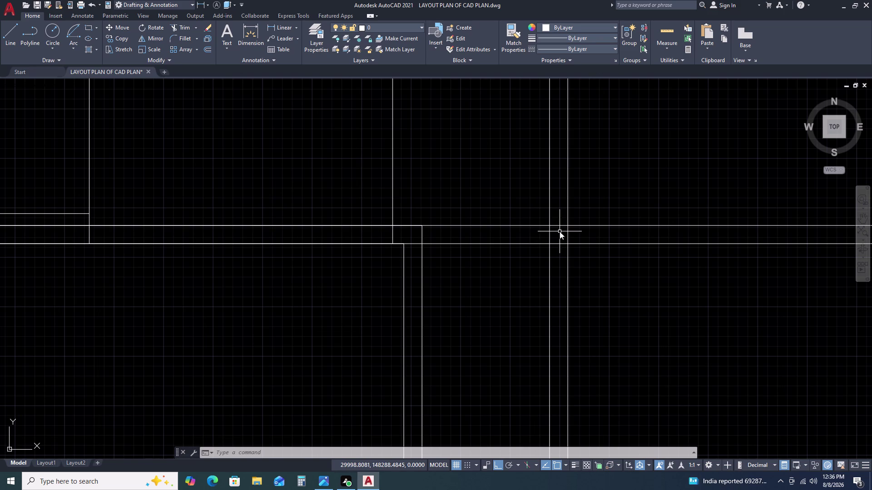
text(R)
key(space)
double_click(560, 220)
click(543, 239)
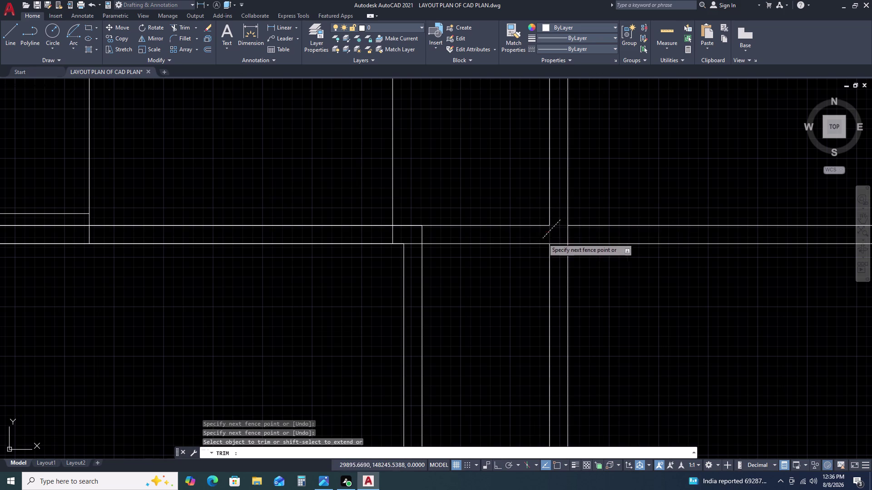
click(581, 233)
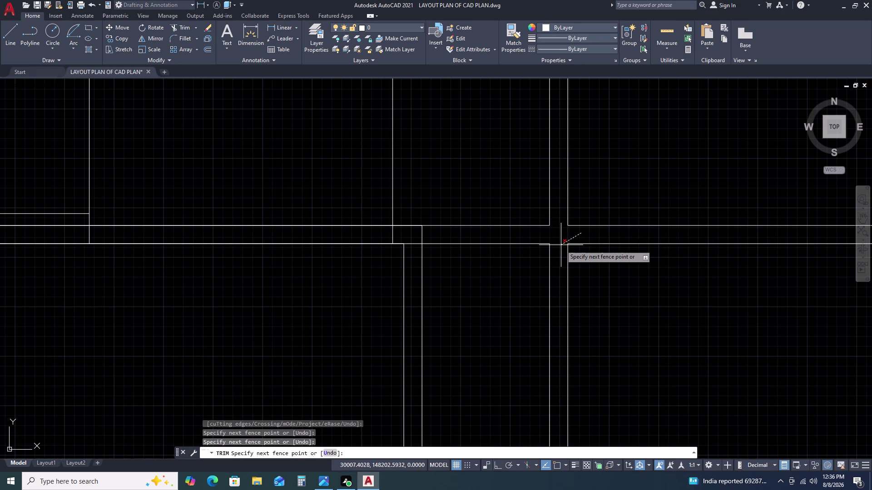
click(561, 246)
key(Escape)
Window-select and delete the two leftover line pieces.
scroll(down, 3)
scroll(down, 3)
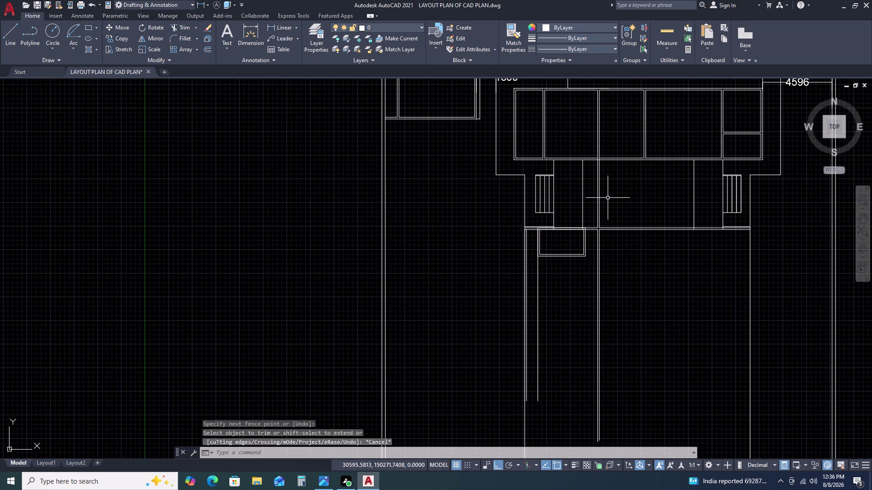
click(608, 195)
click(591, 202)
key(Delete)
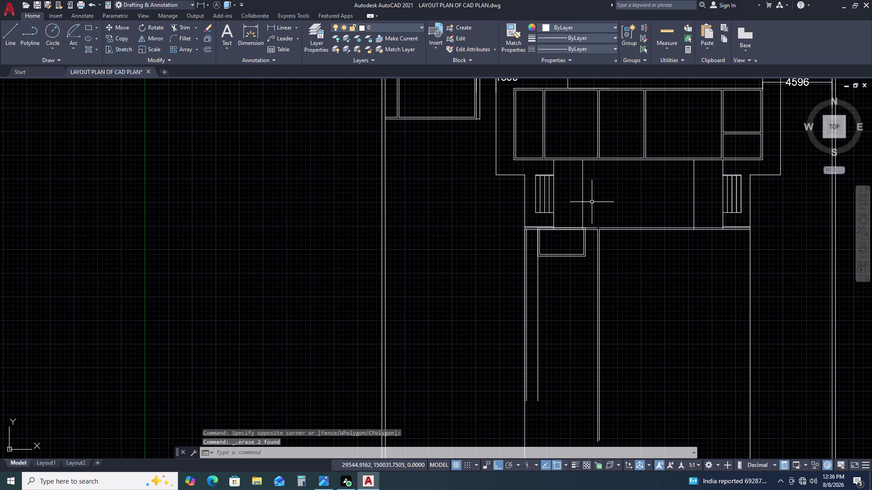
Try extending a line at the front room's wall junction, then cancel.
scroll(up, 3)
middle_drag(599, 237, 586, 210)
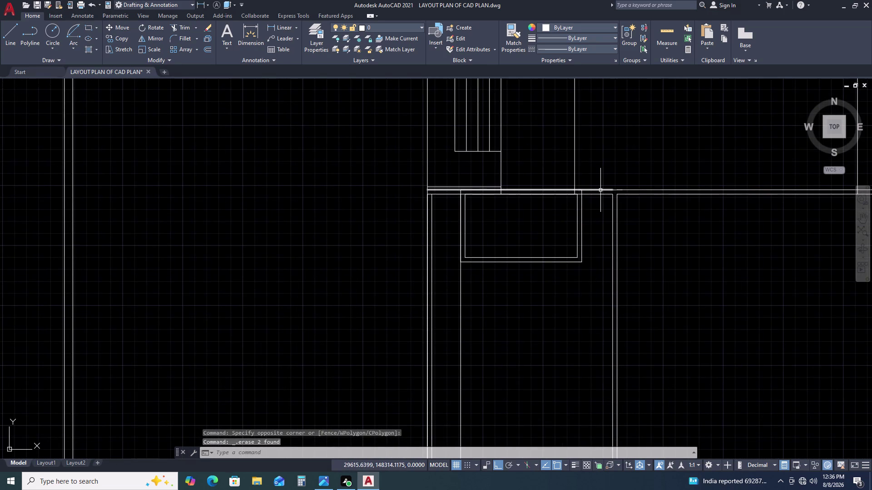
text(EX)
key(space)
click(607, 188)
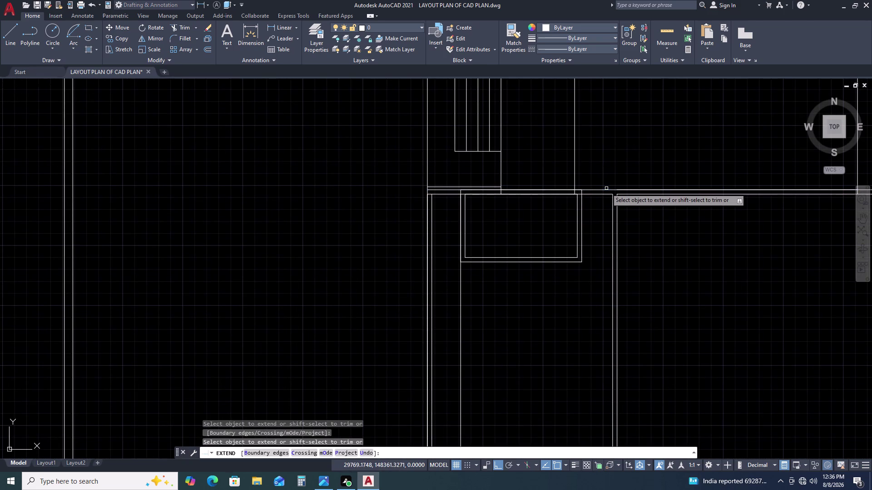
key(Escape)
scroll(down, 3)
middle_drag(631, 211, 584, 186)
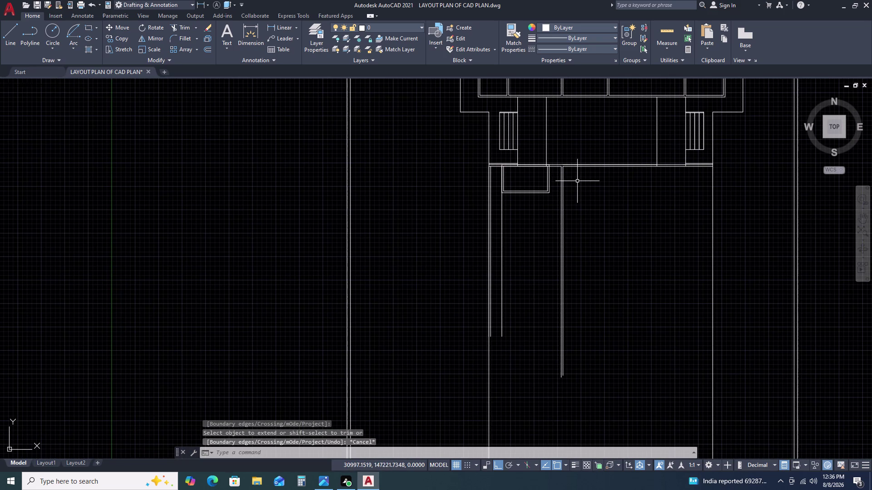
scroll(up, 3)
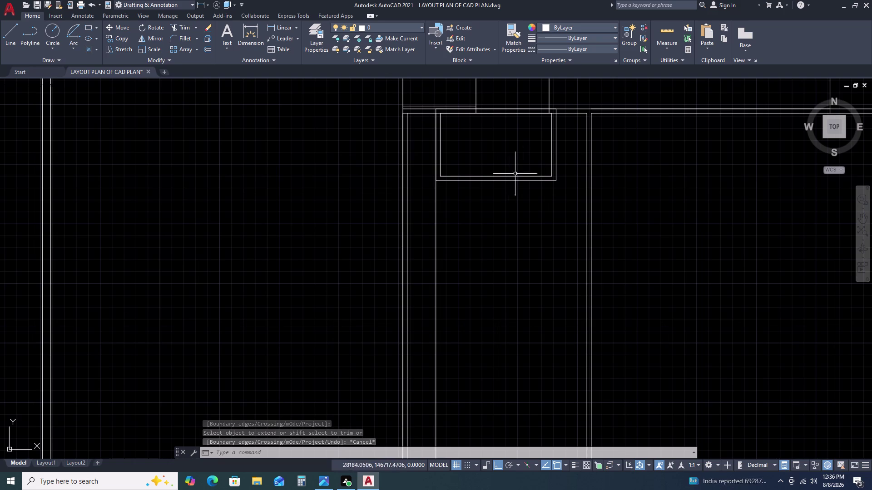
middle_drag(476, 130, 501, 189)
scroll(up, 3)
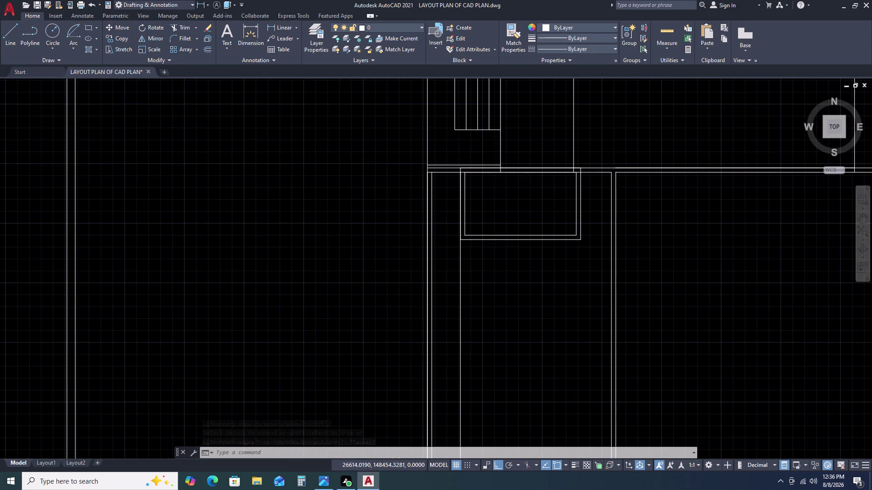
click(398, 177)
double_click(391, 174)
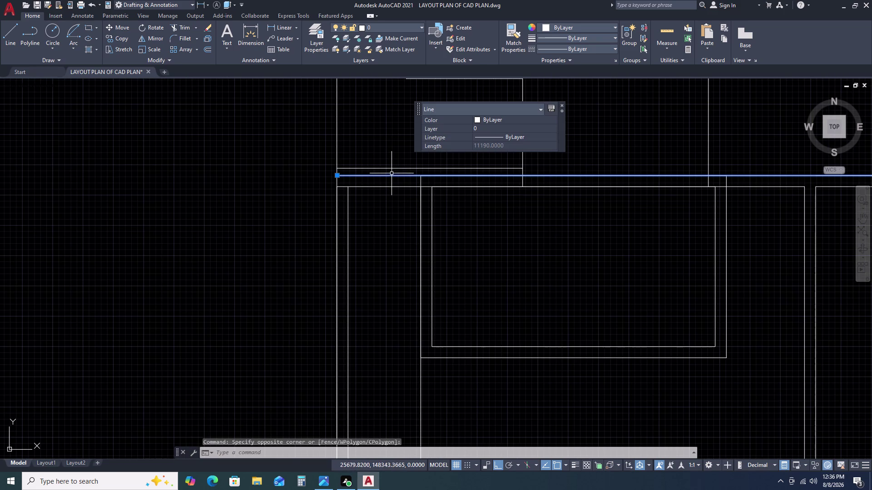
scroll(down, 3)
middle_drag(495, 214, 472, 214)
scroll(down, 3)
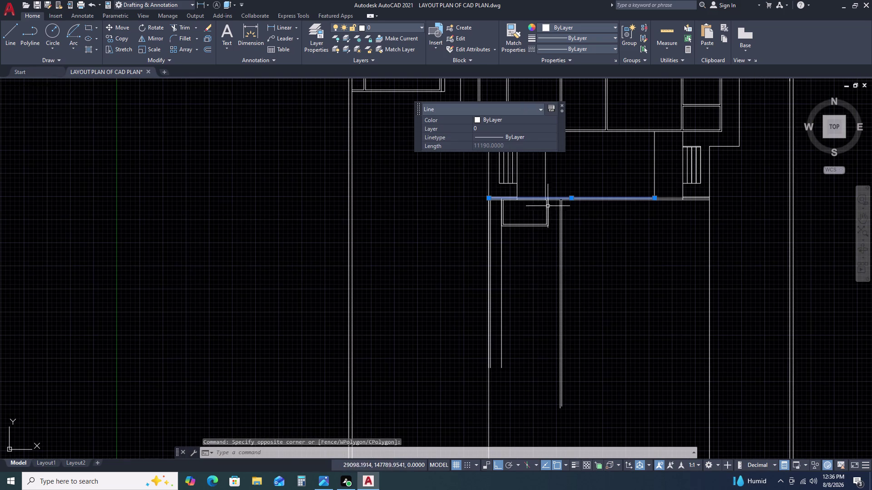
key(Escape)
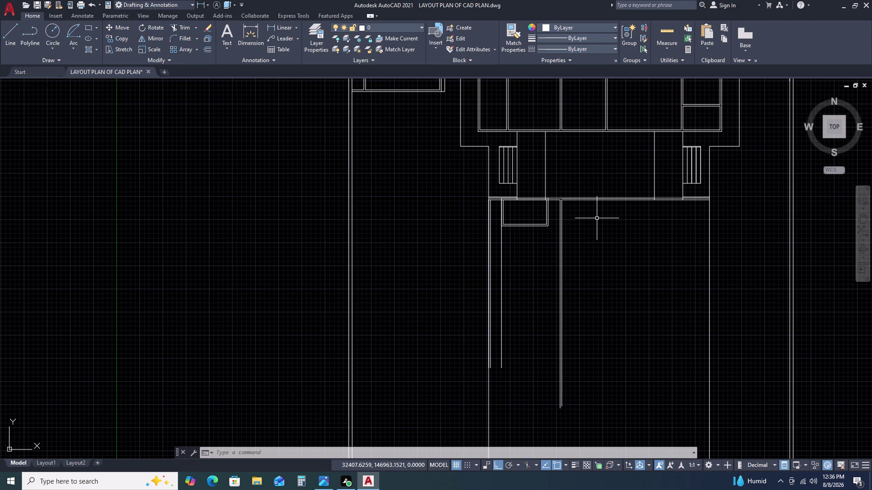
scroll(down, 3)
scroll(down, 3)
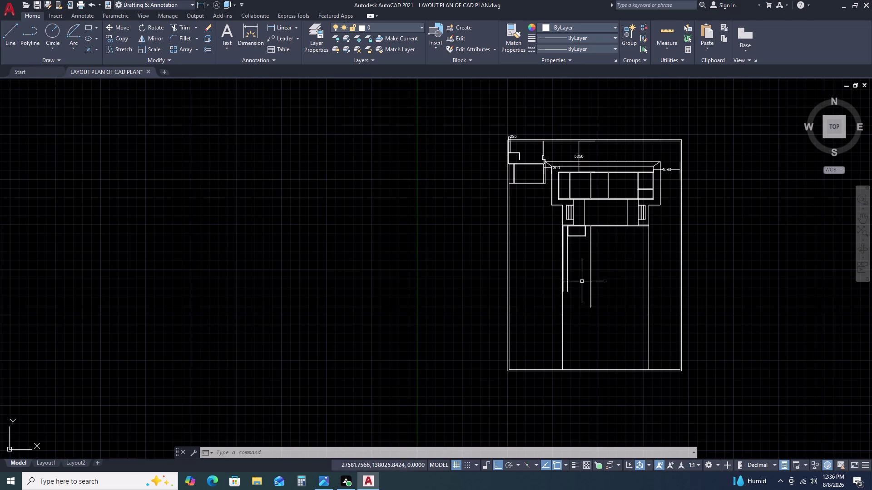
scroll(up, 3)
scroll(up, 3)
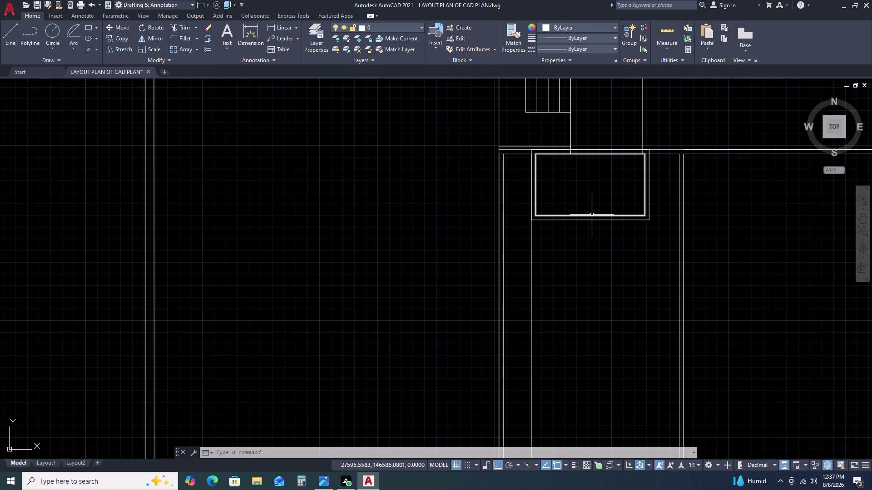
Draw a 4200 by 3500 rectangle using the RECTANG Dimensions option.
text(RE)
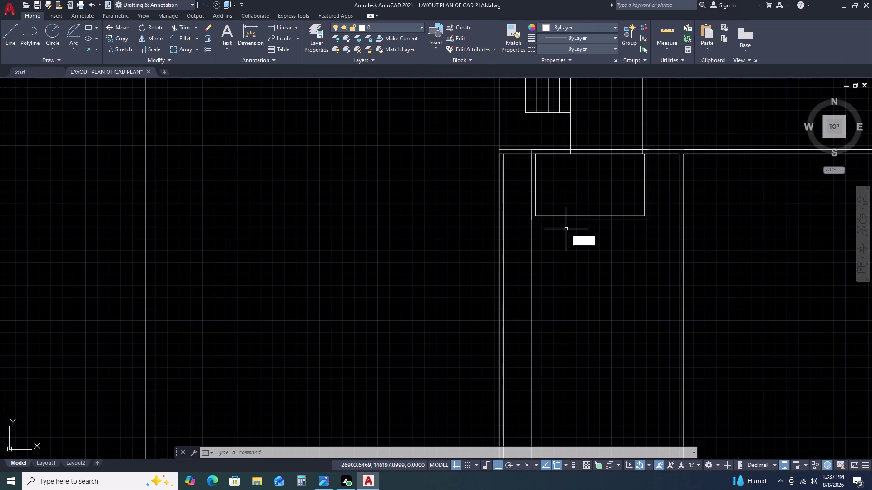
text(C)
key(space)
click(563, 237)
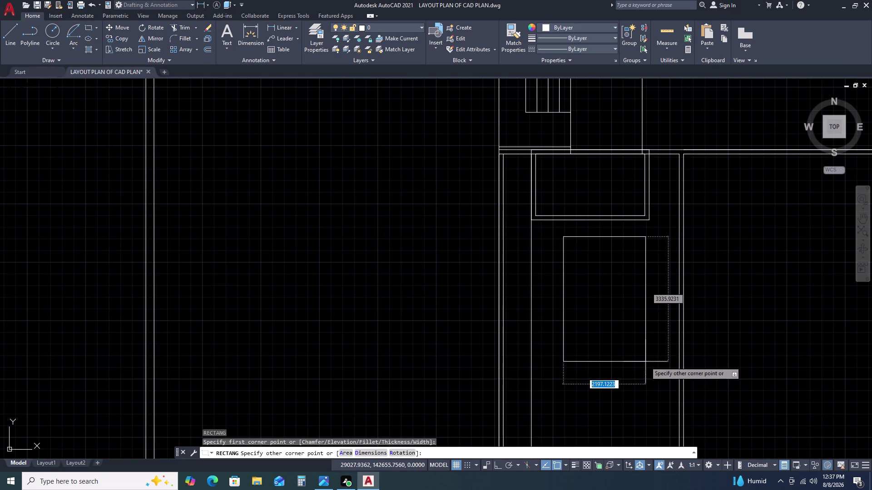
text(D)
key(space)
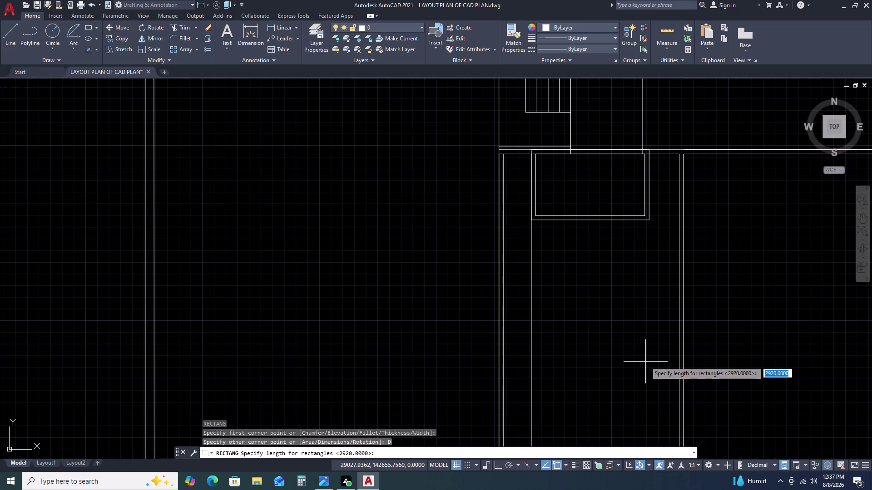
text(42)
text(00)
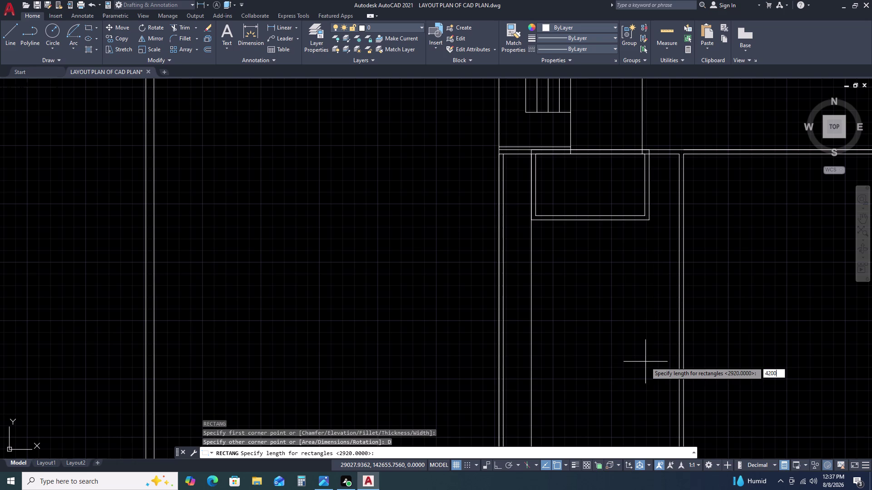
key(space)
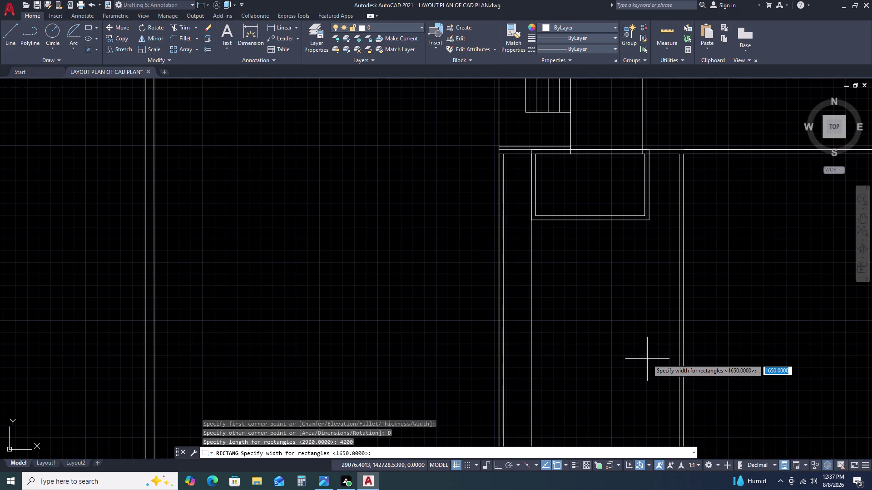
text(35)
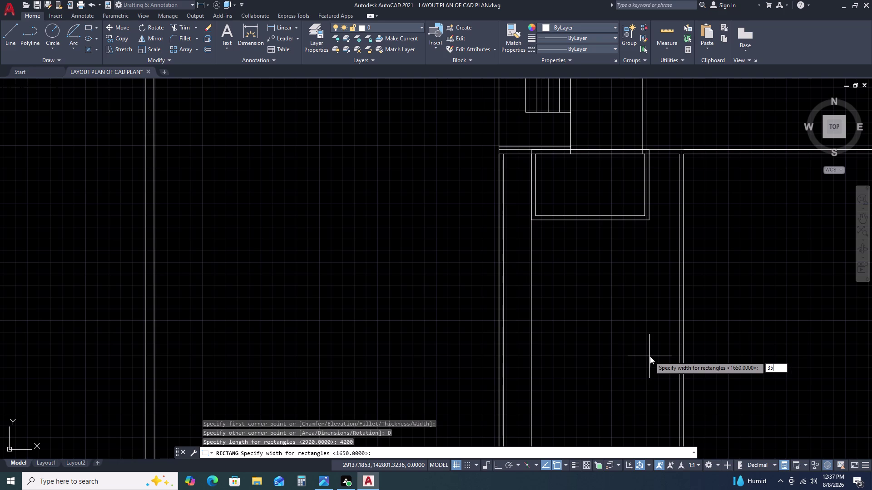
text(00)
key(space)
click(649, 357)
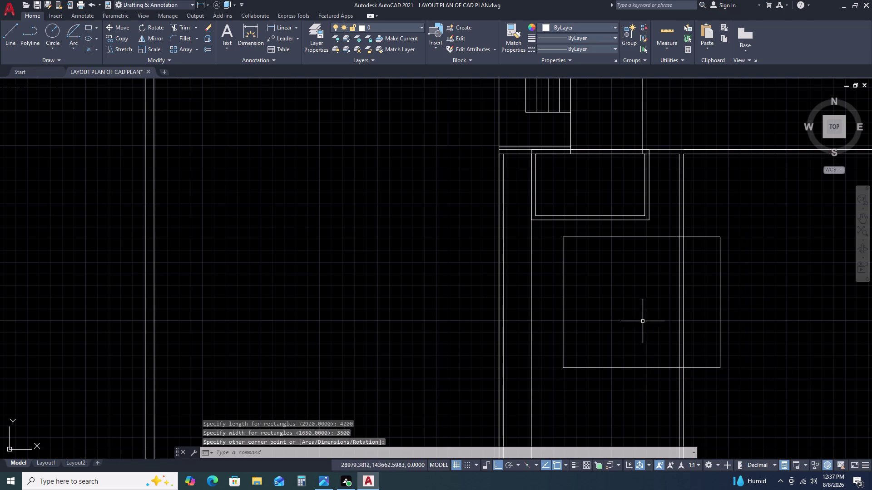
Verify the rectangle's sides with Quick measure and move it left of the building.
click(661, 39)
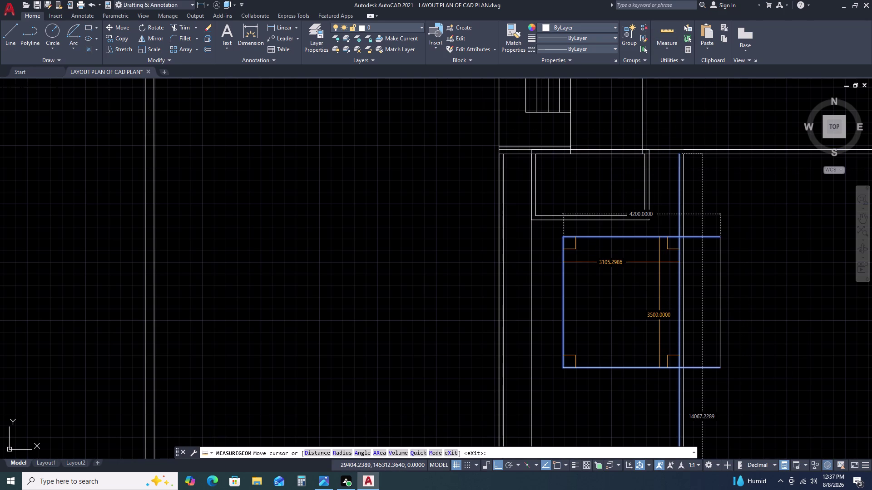
key(Escape)
click(657, 237)
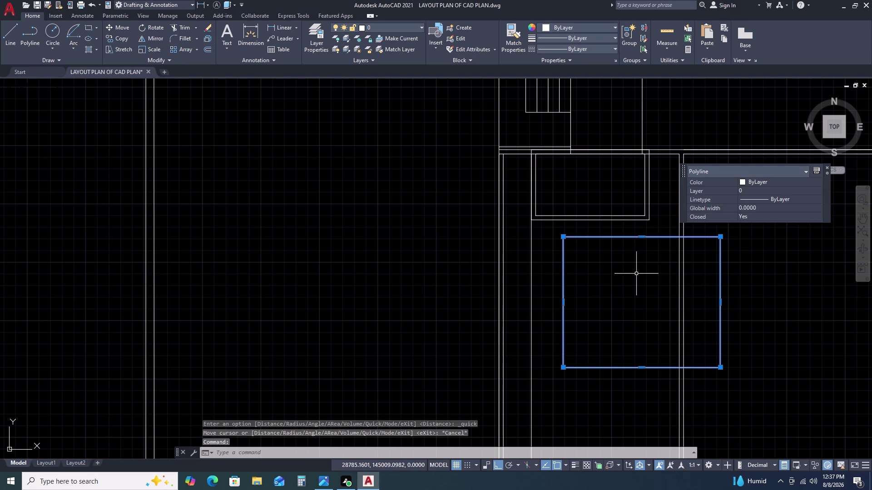
text(M)
key(space)
click(636, 274)
double_click(335, 274)
key(Escape)
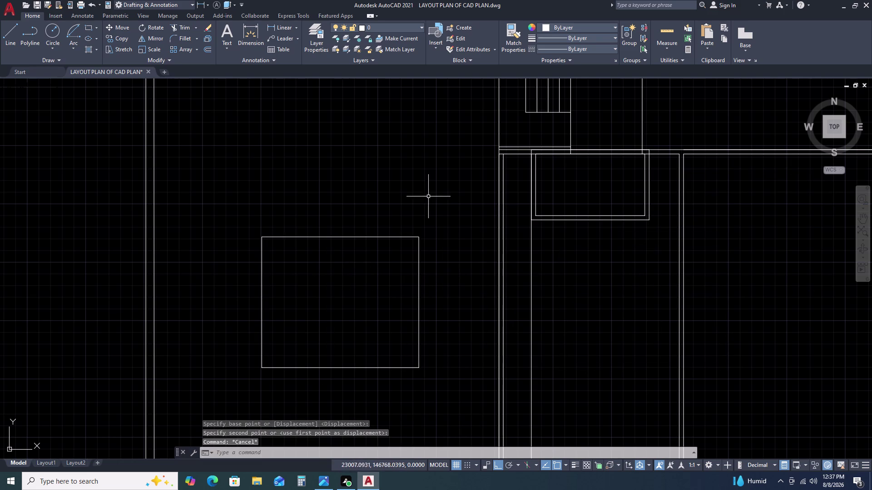
Re-measure the moved rectangle's size and clear the selection.
click(671, 40)
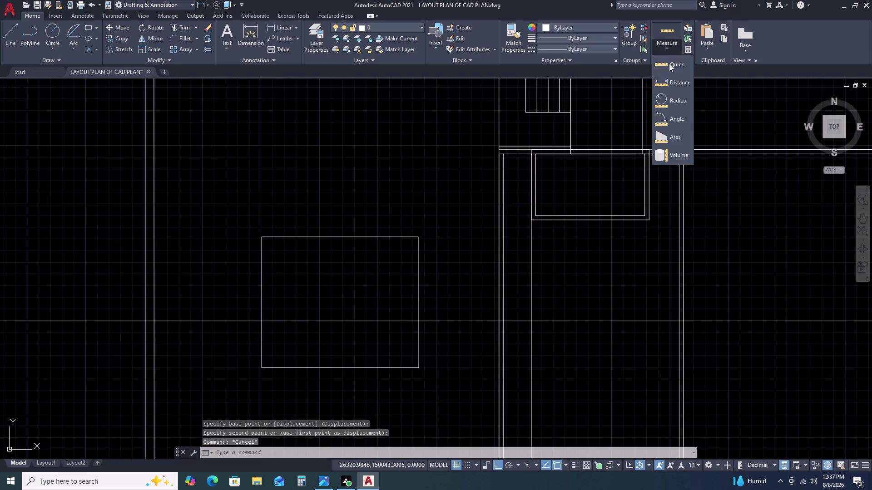
double_click(669, 63)
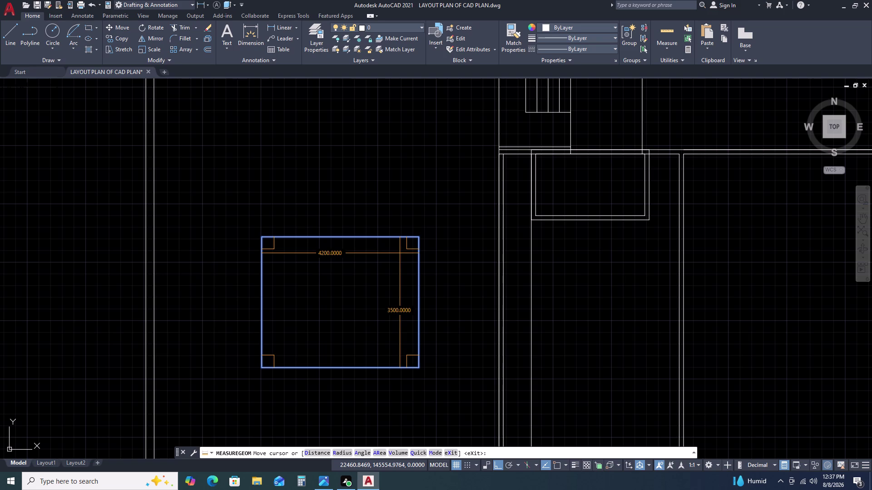
key(Escape)
click(454, 188)
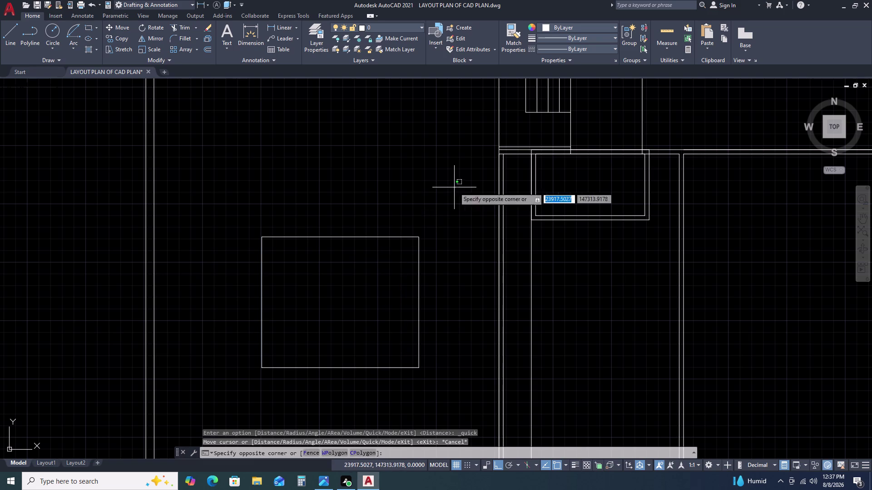
double_click(407, 231)
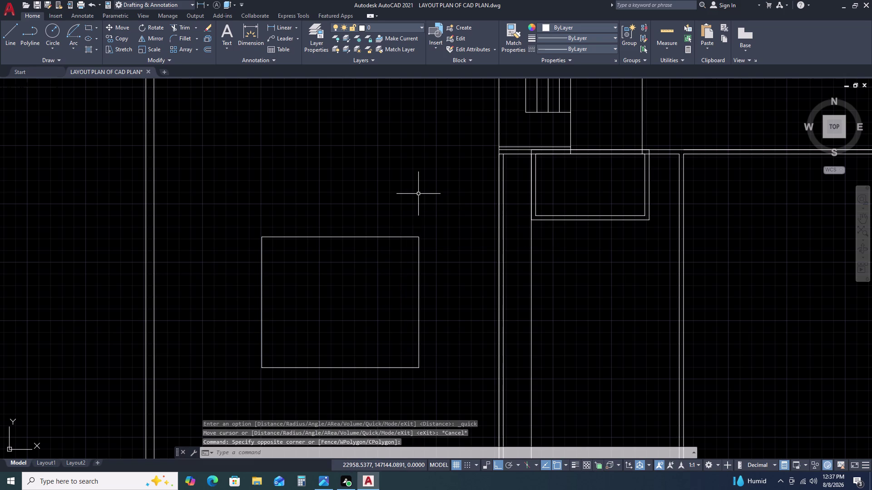
Offset the 4200 by 3500 rectangle 115 units outward.
text(O)
key(space)
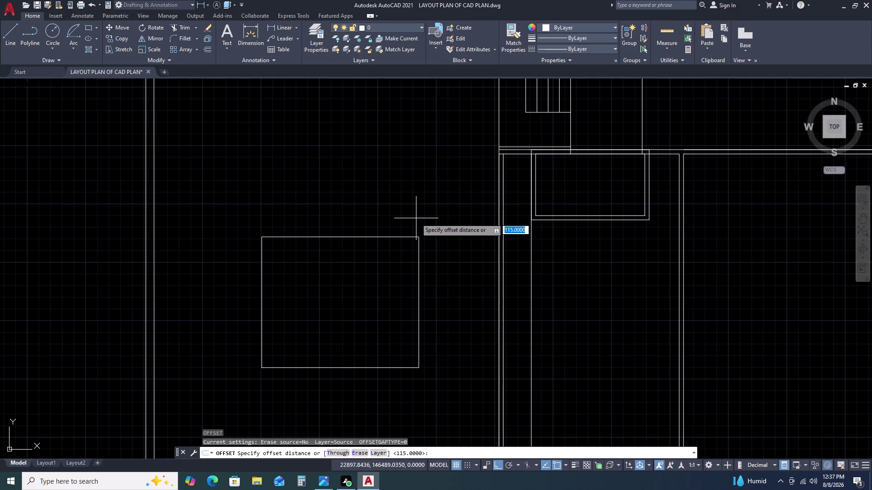
key(space)
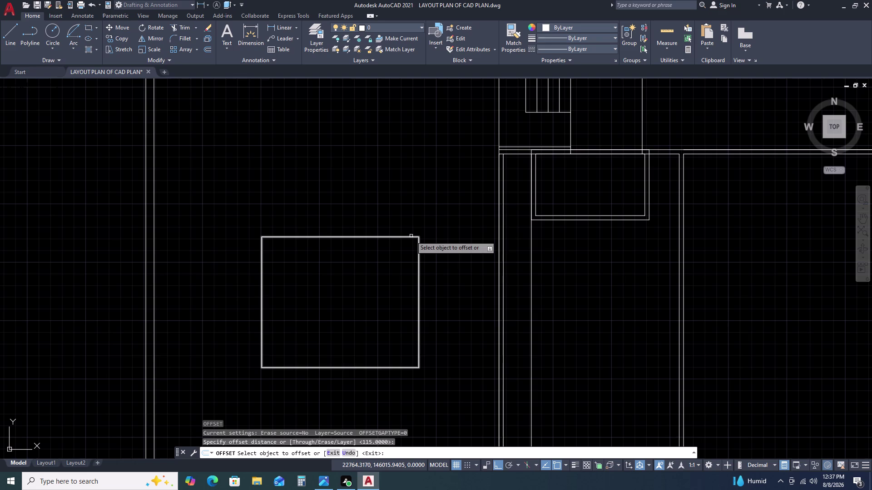
click(411, 236)
click(421, 209)
key(Escape)
Move both outlines, Ortho off, onto the wall corner below the front room.
click(442, 200)
click(388, 271)
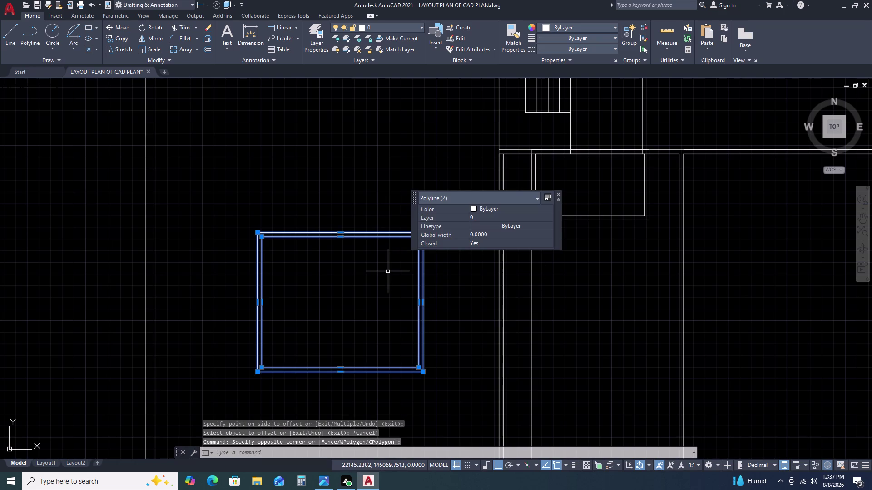
text(M)
key(space)
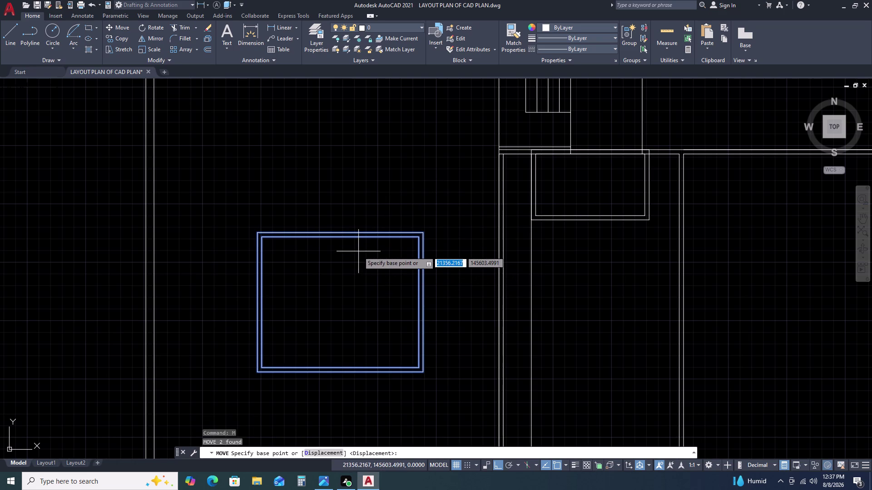
double_click(259, 230)
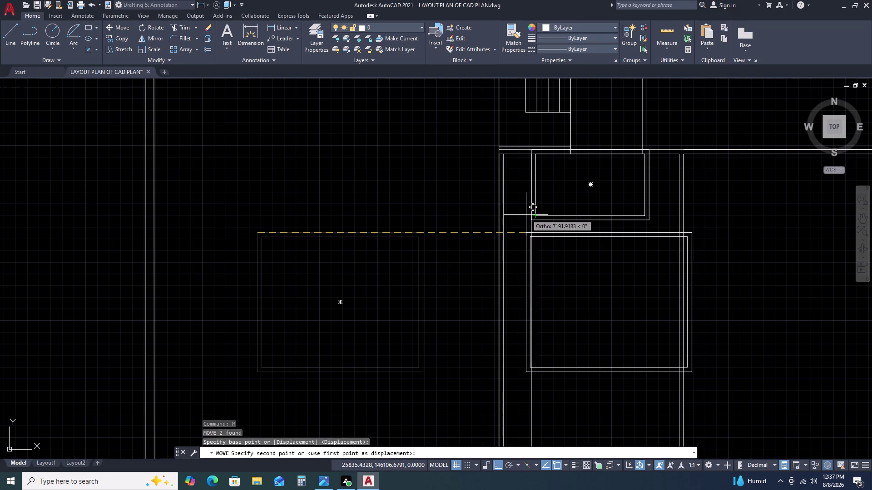
scroll(up, 3)
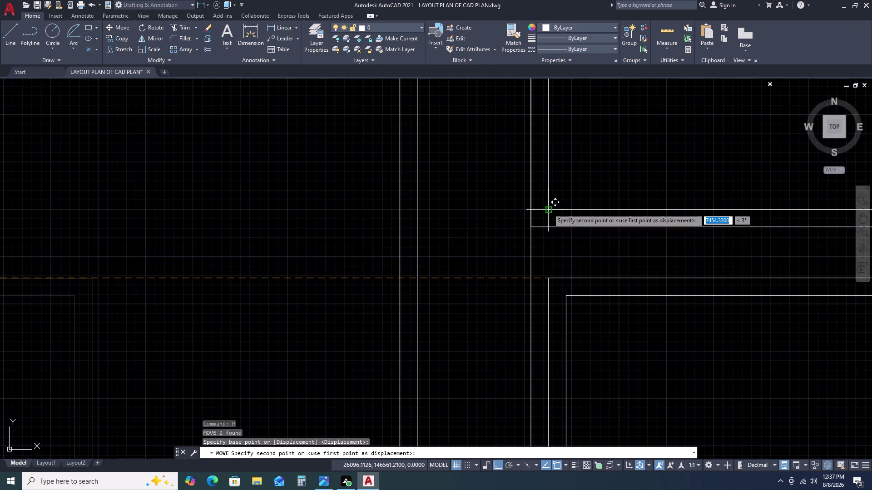
scroll(up, 3)
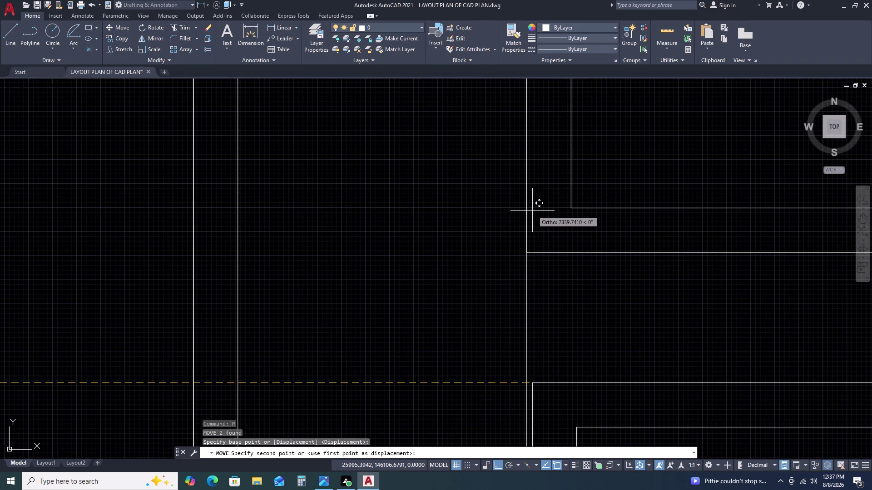
key(F8)
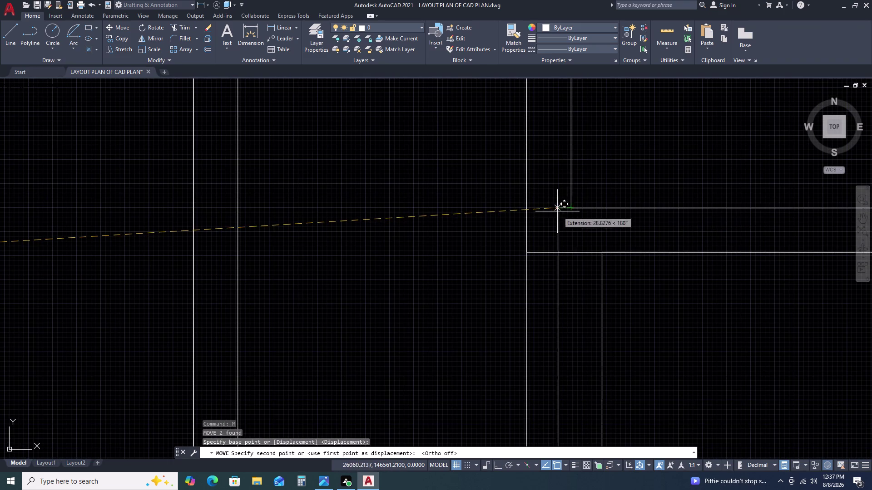
click(529, 209)
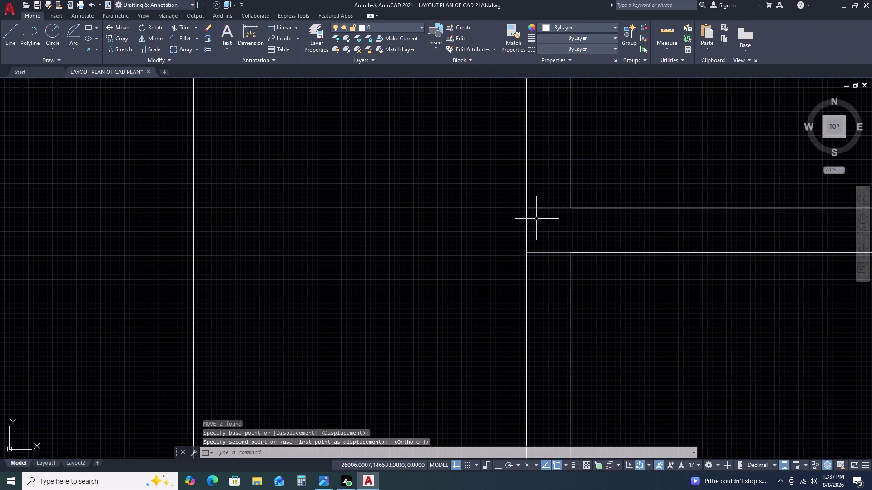
scroll(down, 3)
middle_drag(635, 256, 454, 205)
scroll(down, 3)
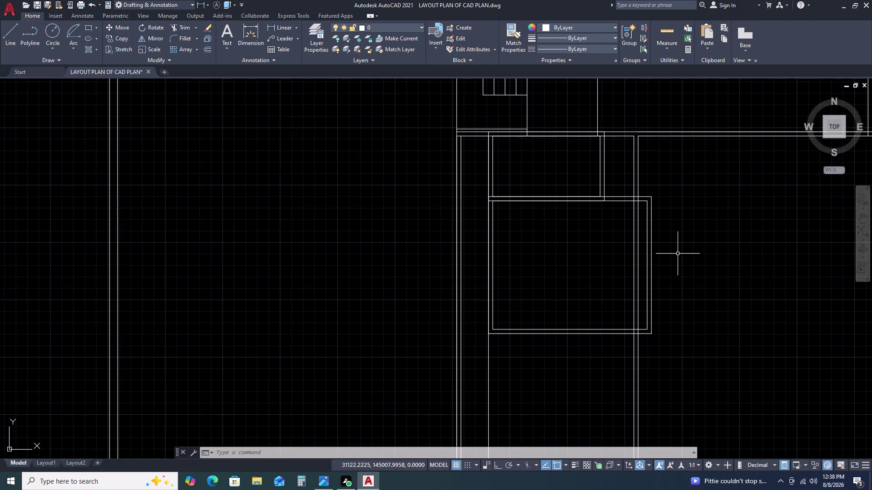
scroll(down, 3)
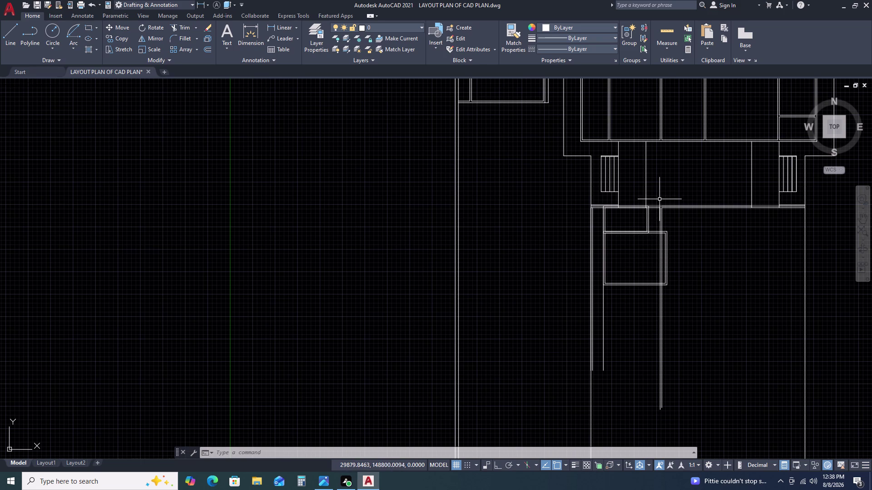
scroll(up, 3)
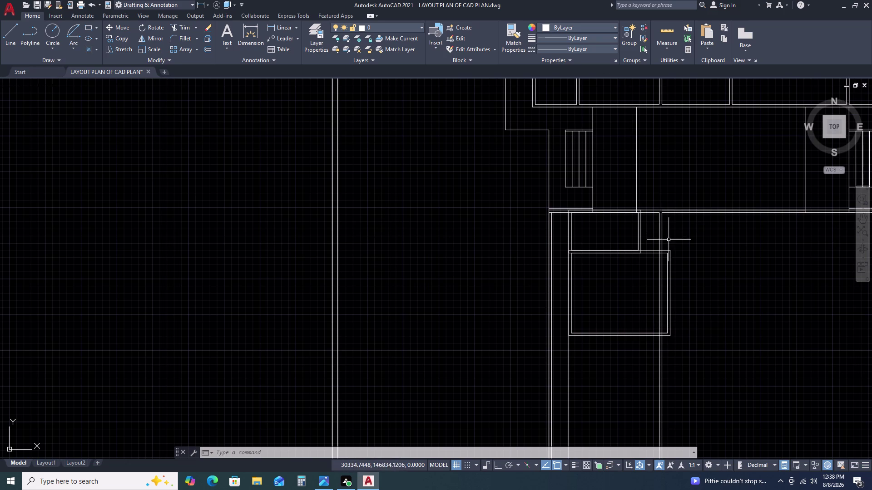
scroll(up, 3)
double_click(667, 226)
double_click(617, 259)
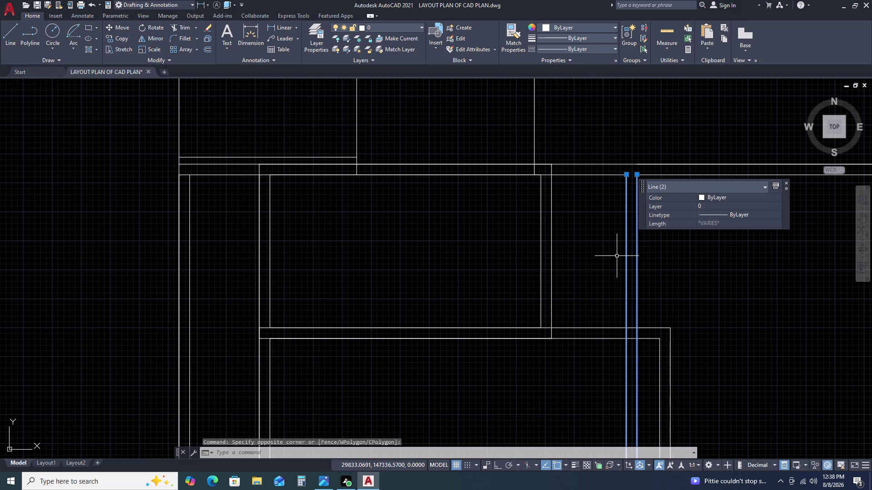
key(Delete)
text(E)
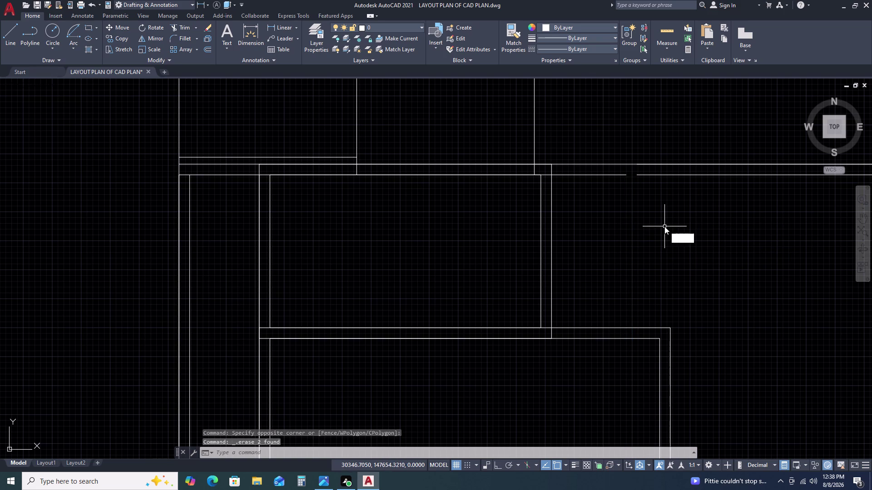
text(X)
key(space)
click(657, 173)
click(639, 191)
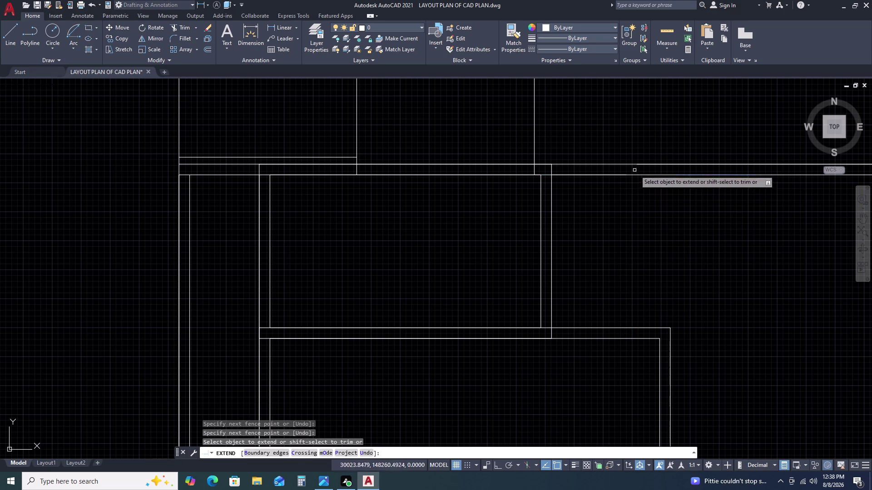
key(Escape)
click(640, 169)
triple_click(641, 164)
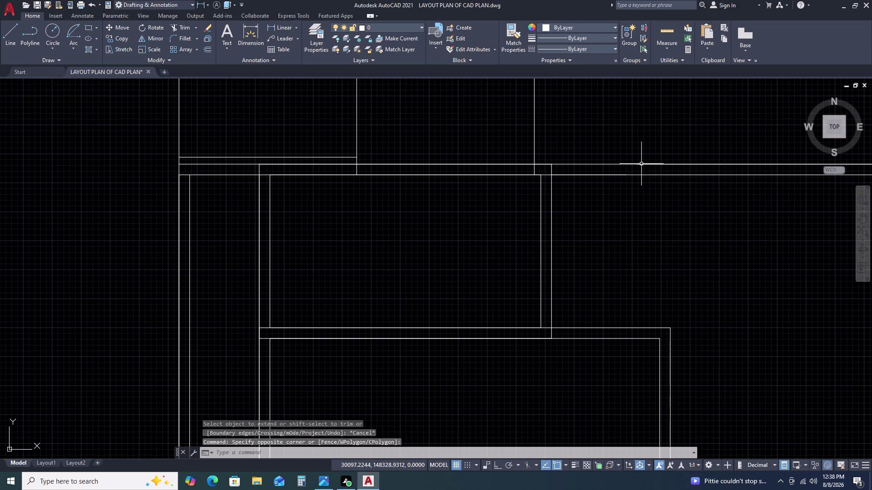
scroll(down, 3)
middle_drag(711, 190, 423, 196)
middle_click(420, 196)
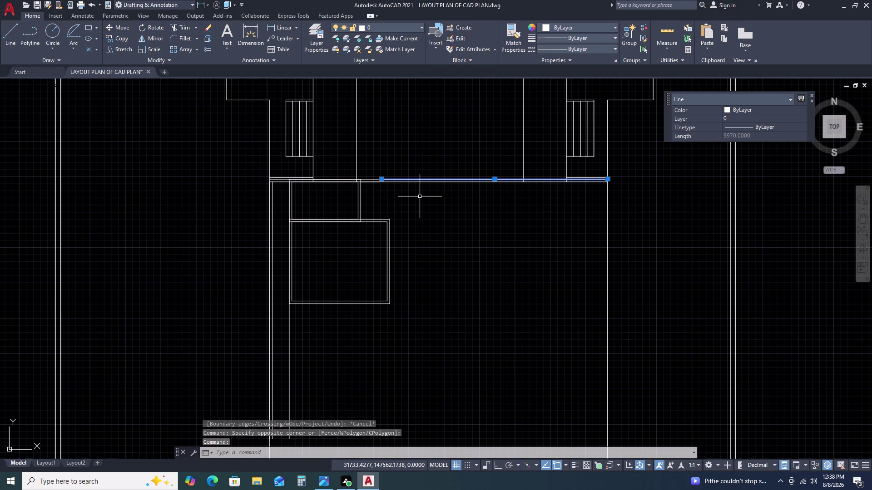
key(Escape)
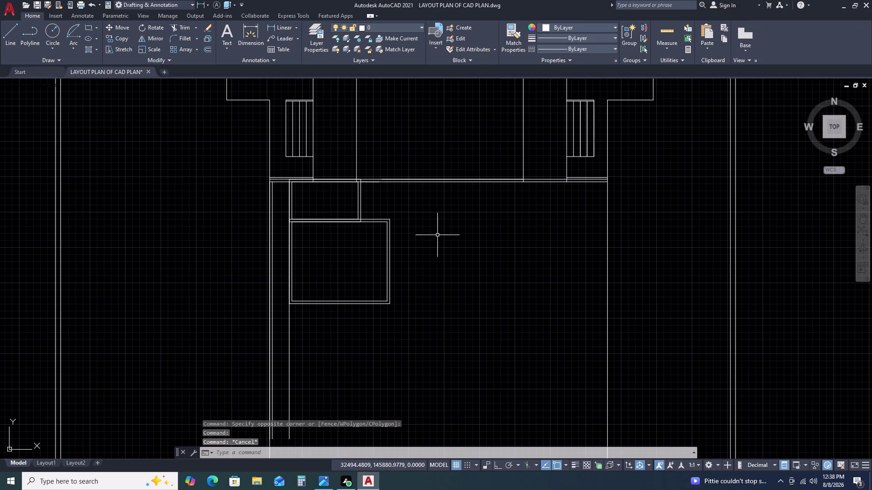
scroll(down, 3)
scroll(up, 3)
click(402, 223)
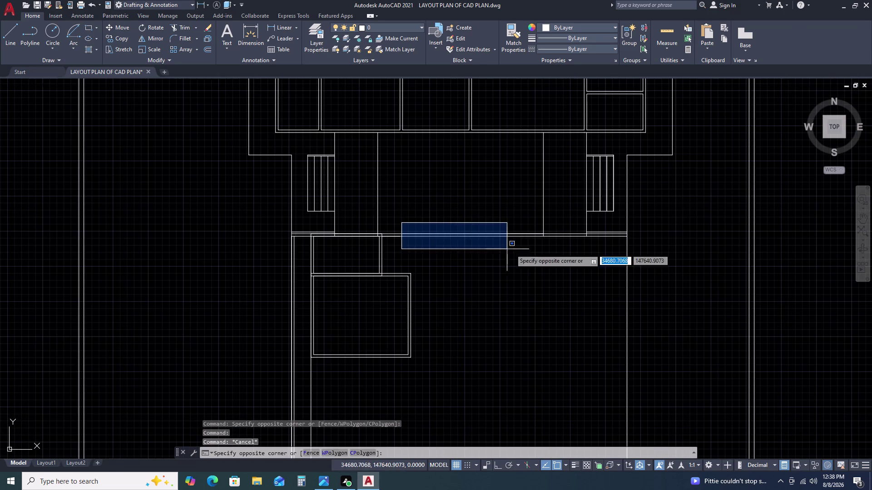
double_click(552, 252)
click(396, 215)
drag(396, 216, 397, 220)
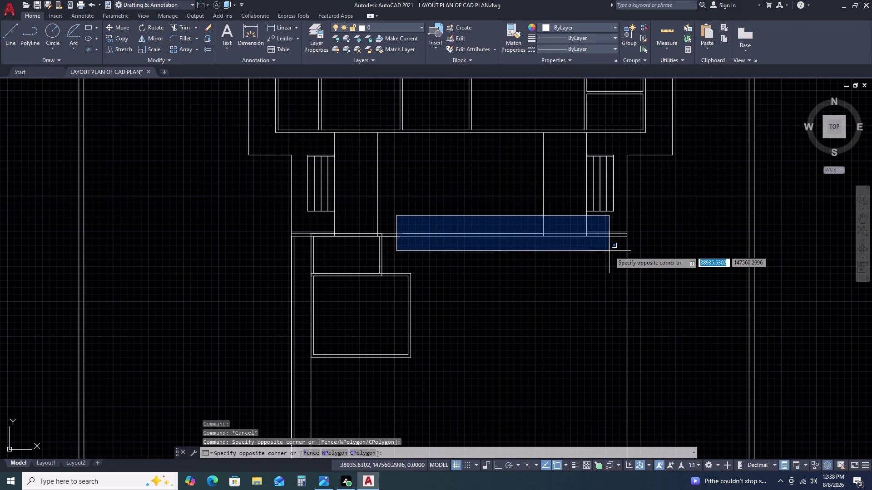
double_click(602, 258)
scroll(up, 3)
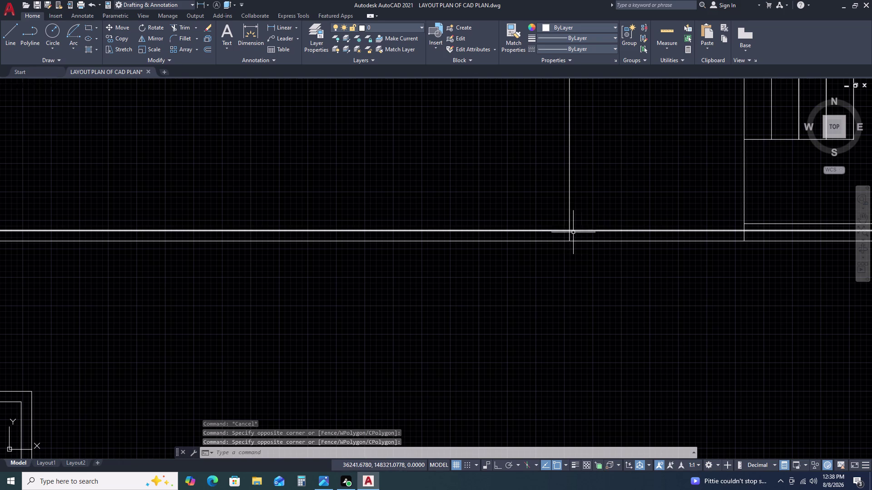
scroll(down, 3)
key(Escape)
scroll(down, 3)
middle_drag(540, 321, 553, 251)
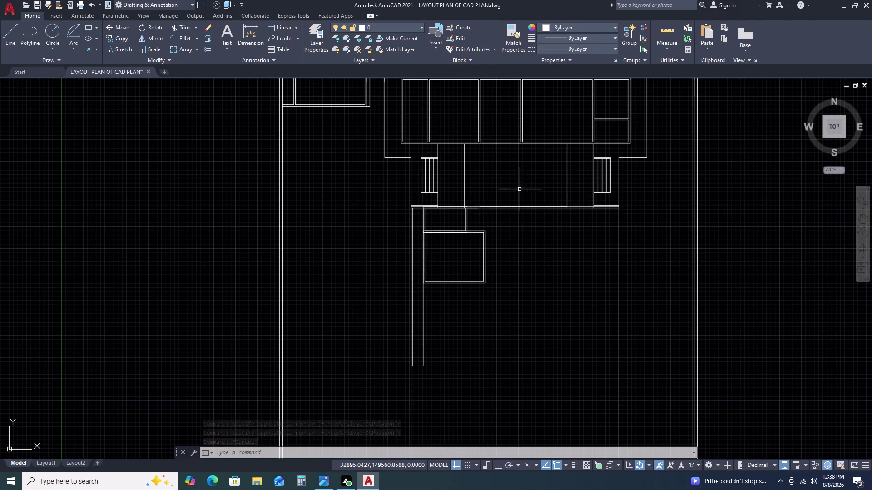
scroll(up, 3)
scroll(down, 3)
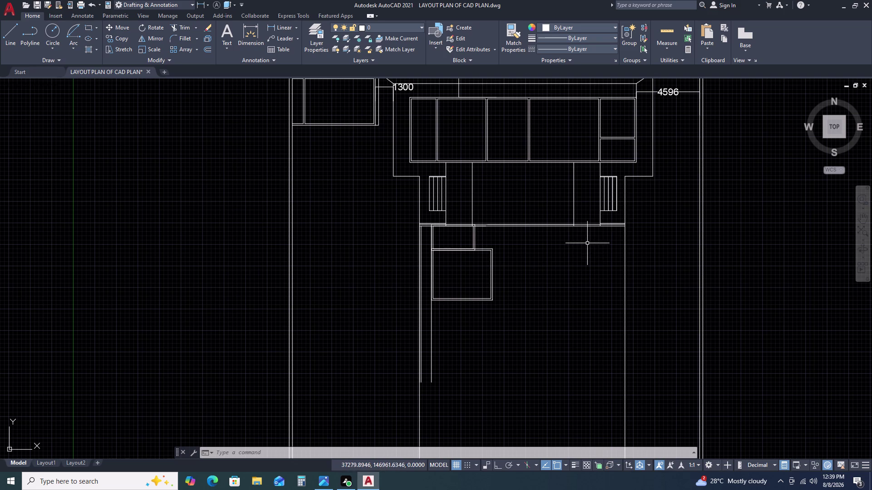
scroll(down, 3)
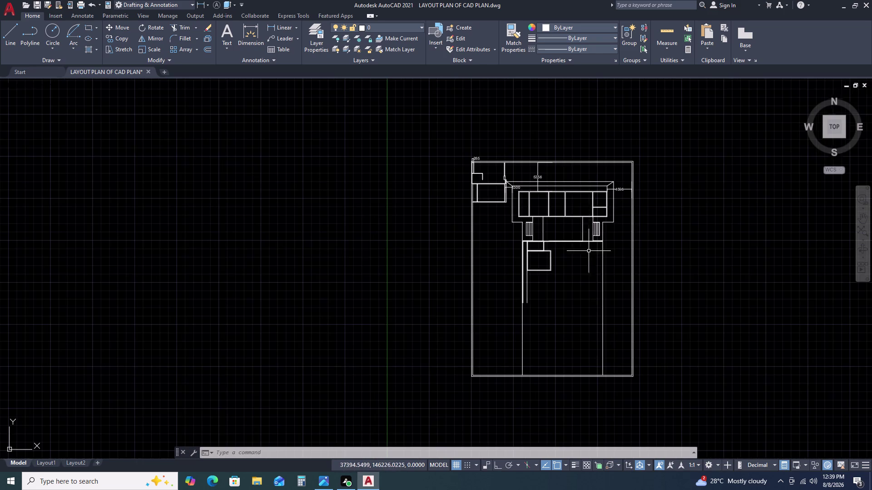
scroll(up, 3)
scroll(down, 3)
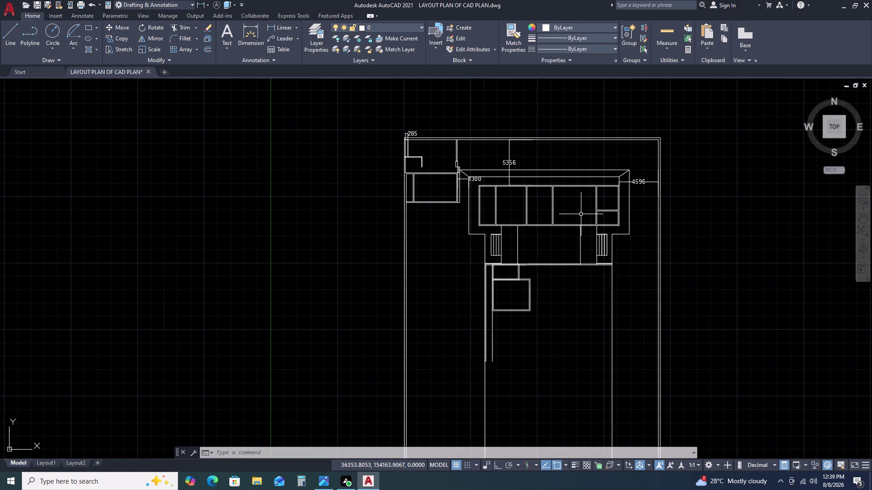
scroll(up, 3)
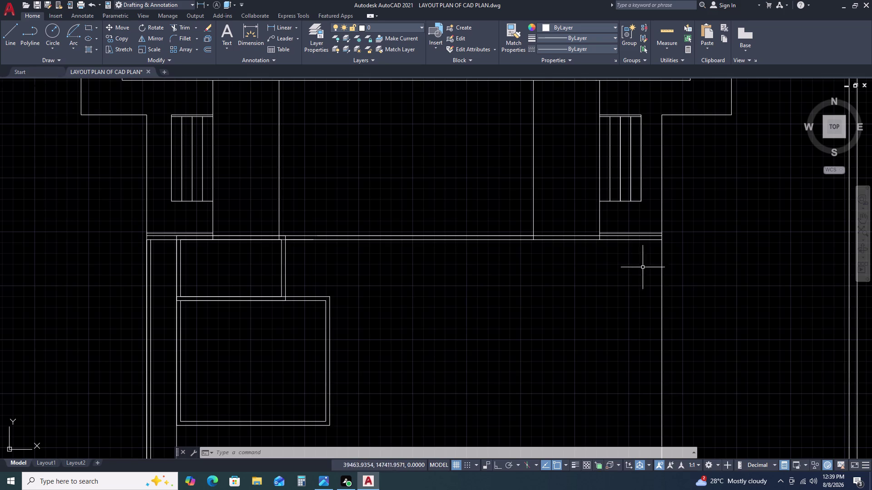
middle_drag(663, 274, 643, 230)
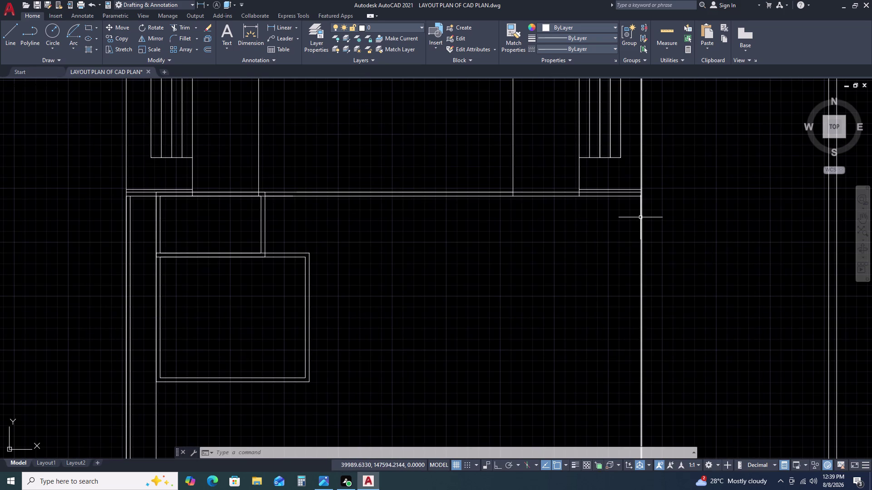
key(Escape)
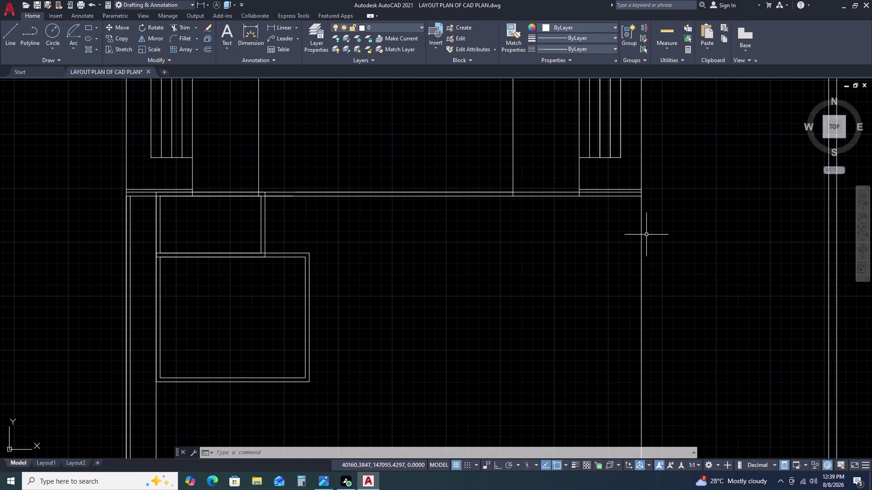
With Ortho on, draw a vertical line down the room's right side from the front wall's right corner.
text(L)
key(space)
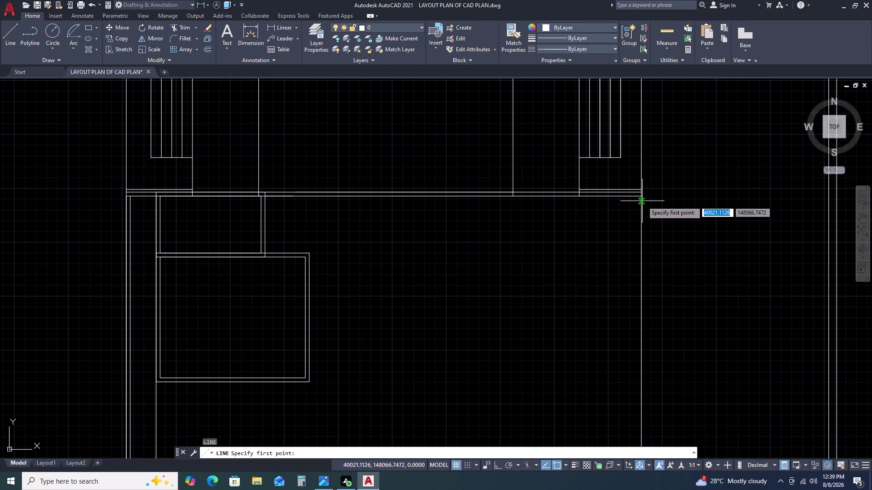
click(644, 198)
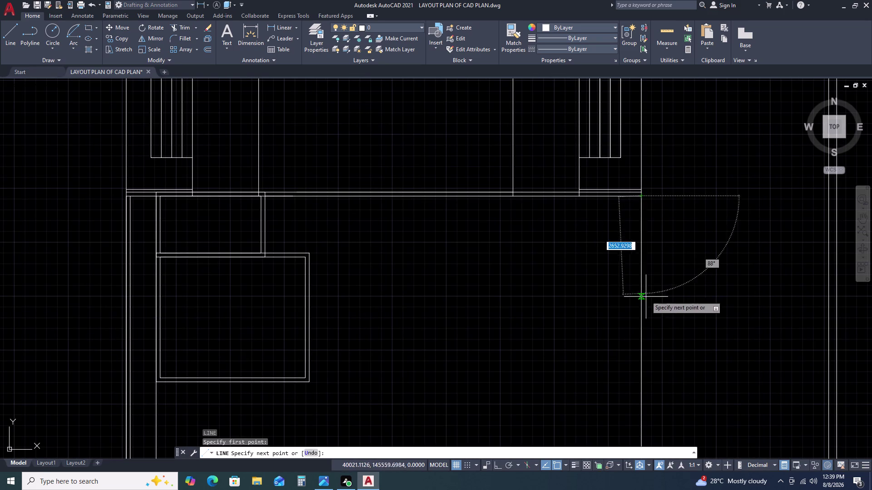
key(F8)
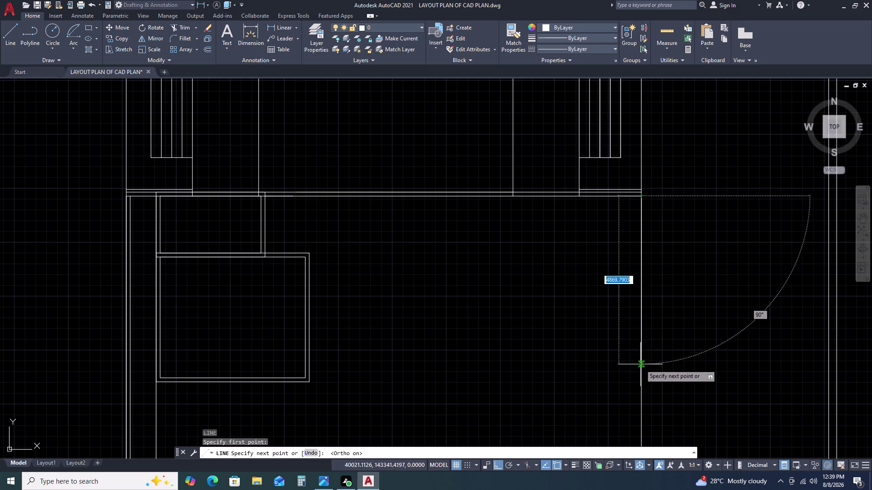
double_click(639, 369)
key(Escape)
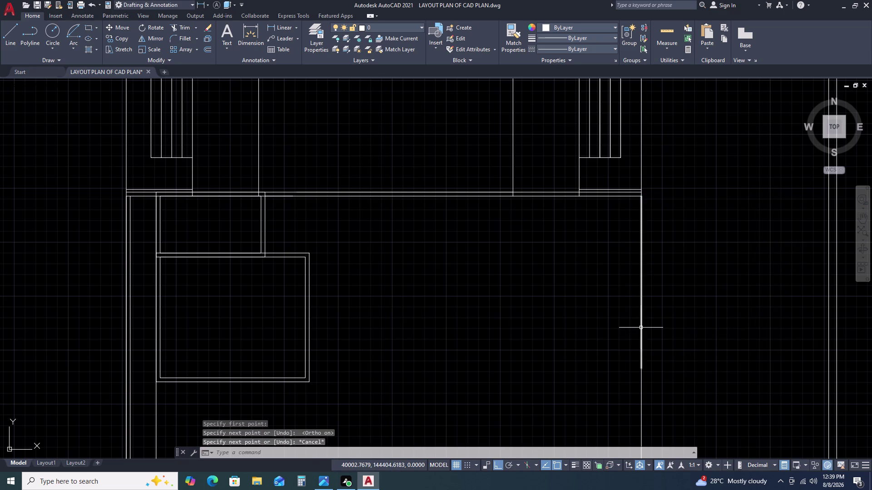
Offset the new vertical line 115 to form the wall's second line.
click(641, 328)
text(O)
key(space)
text(11)
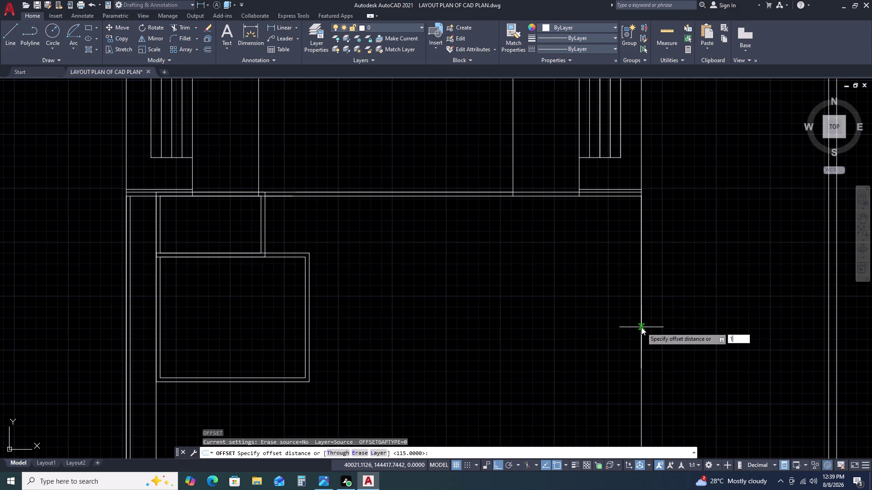
text(5)
key(space)
click(628, 330)
key(Escape)
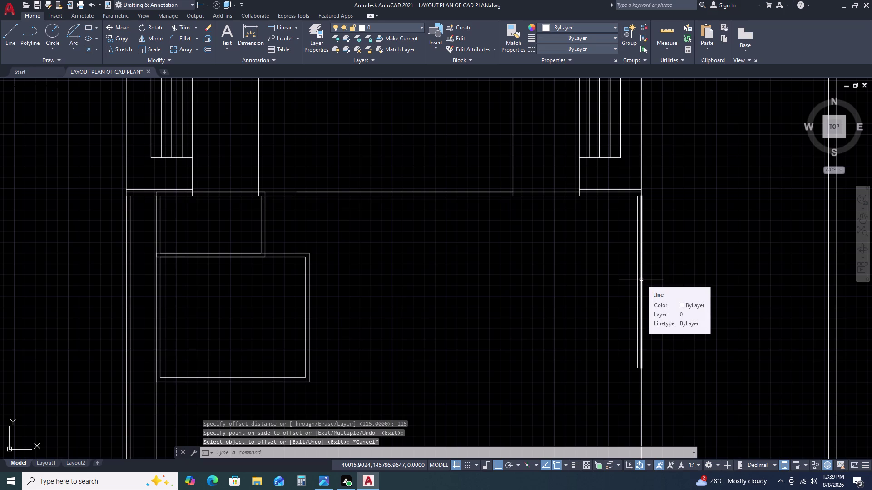
Offset the inner wall line 750 further inward.
click(636, 284)
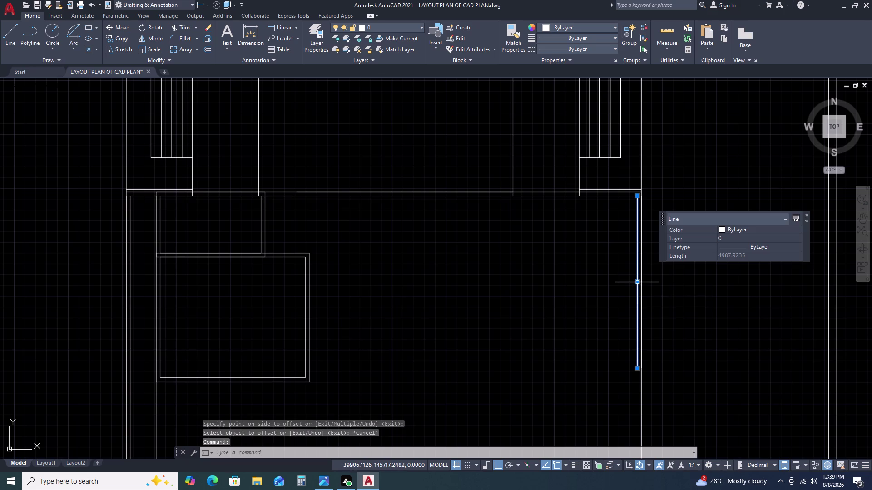
key(o)
key(space)
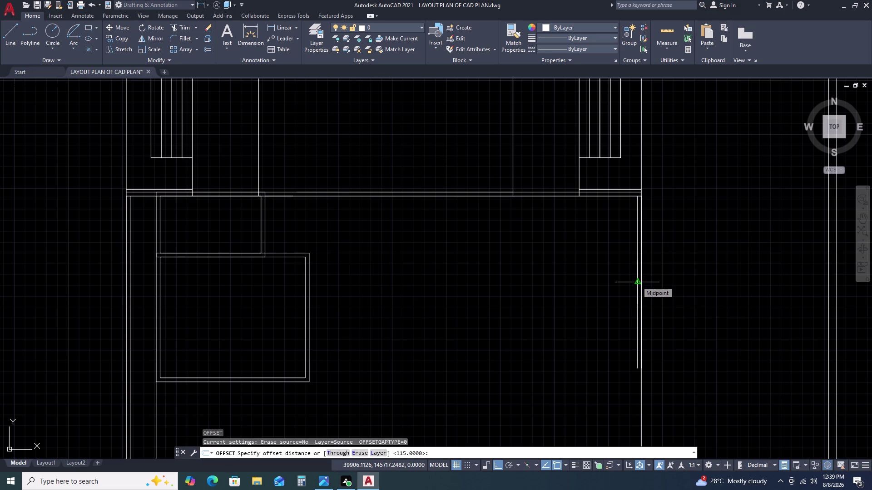
text(75)
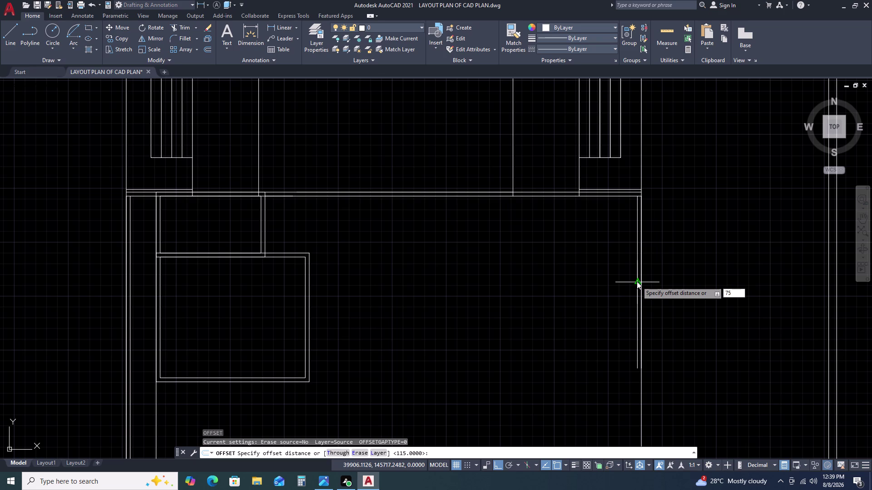
text(0)
key(space)
click(605, 287)
key(Escape)
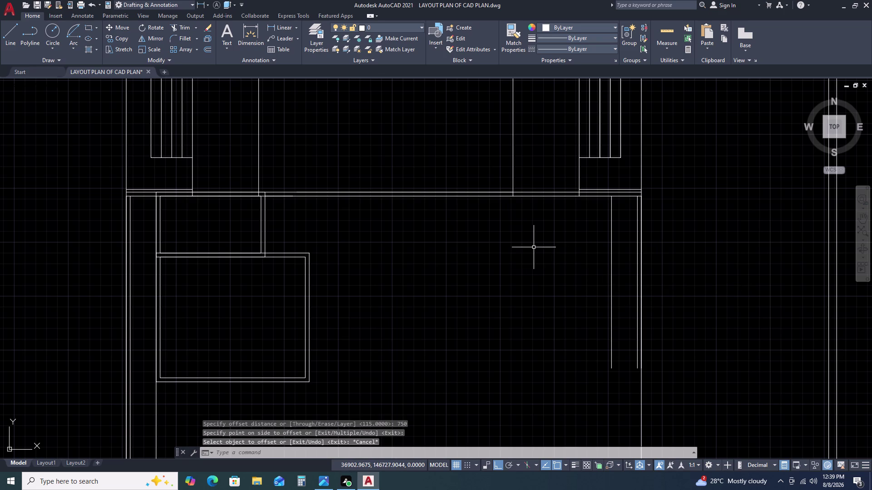
key(r)
key(e)
text(C)
key(space)
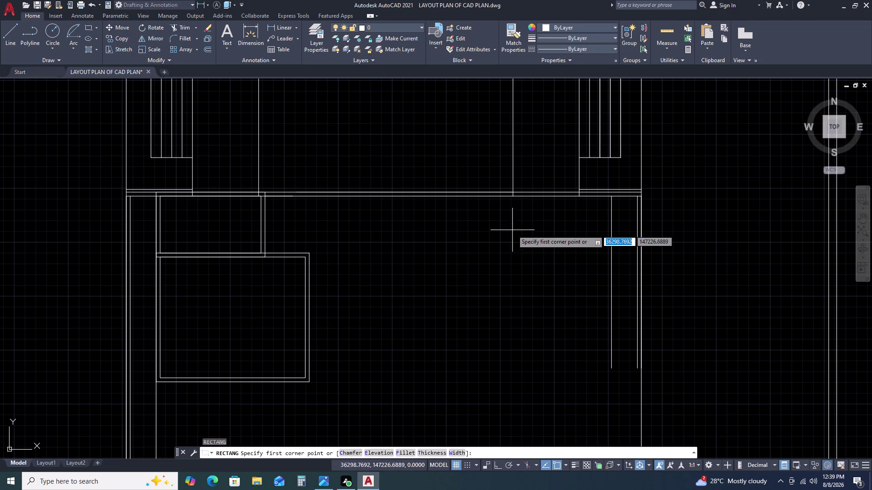
Draw a 2920 by 1650 rectangle inside the front room.
click(512, 229)
text(D)
key(space)
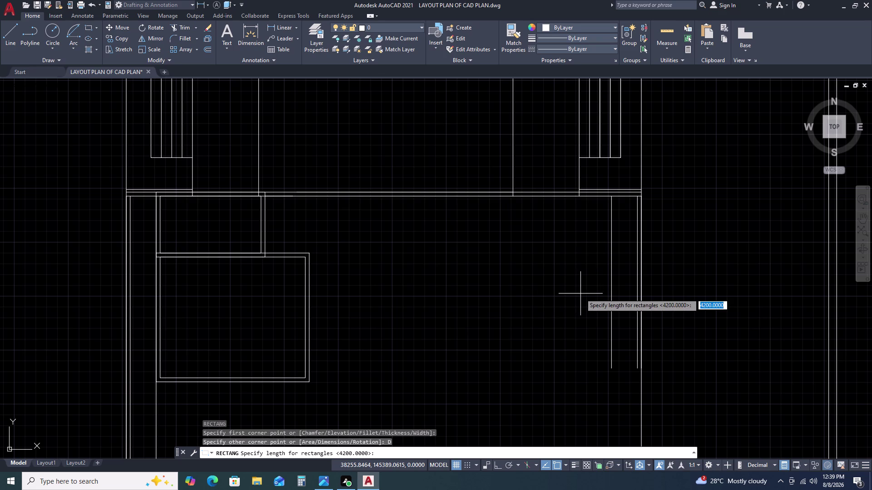
key(2)
key(9)
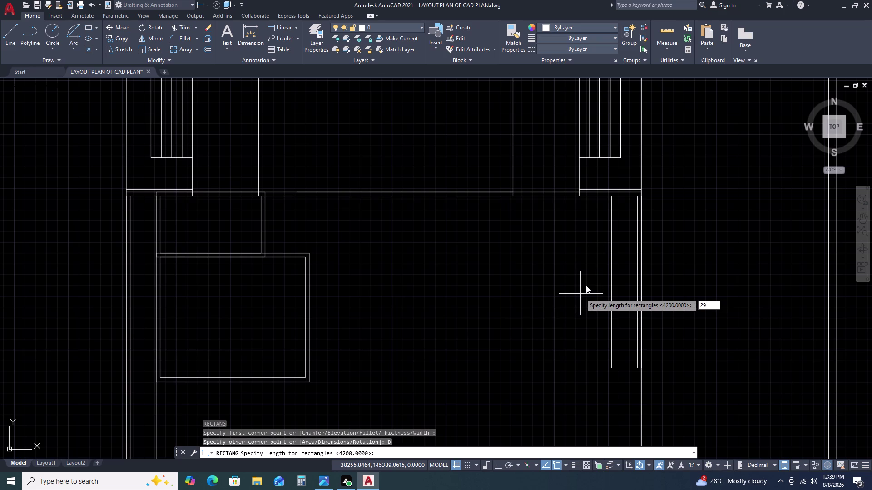
key(2)
text(0)
key(space)
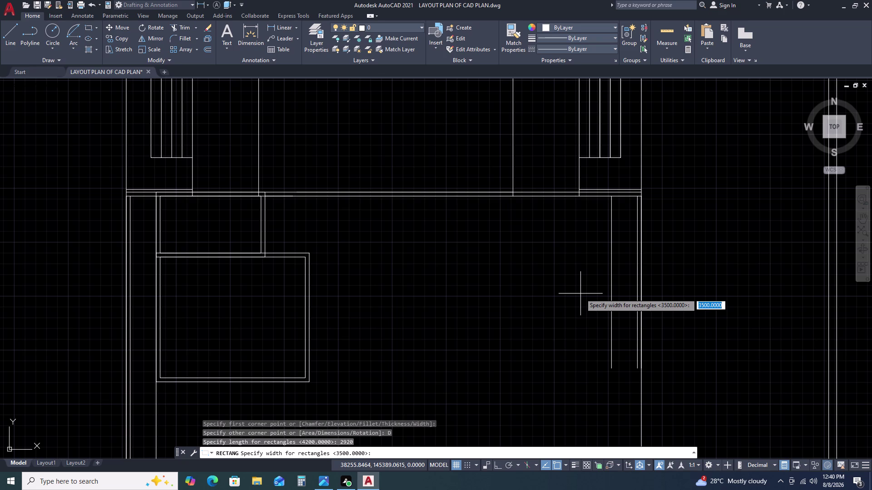
text(16)
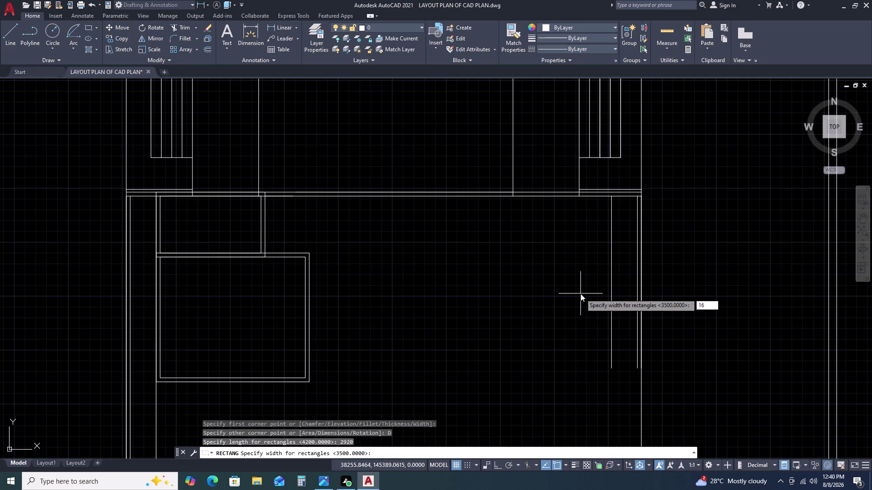
key(5)
text(0)
key(space)
click(571, 288)
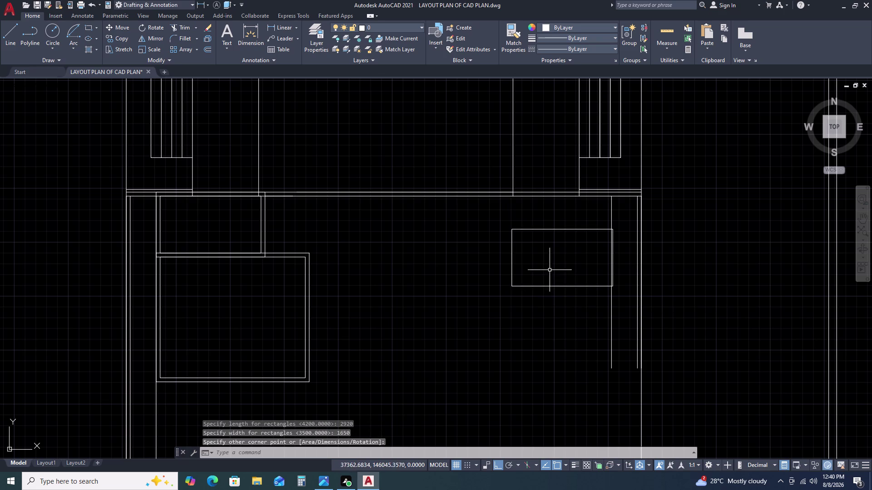
Offset the rectangle 115 outward to create a second outline.
click(550, 270)
click(503, 282)
text(O)
key(space)
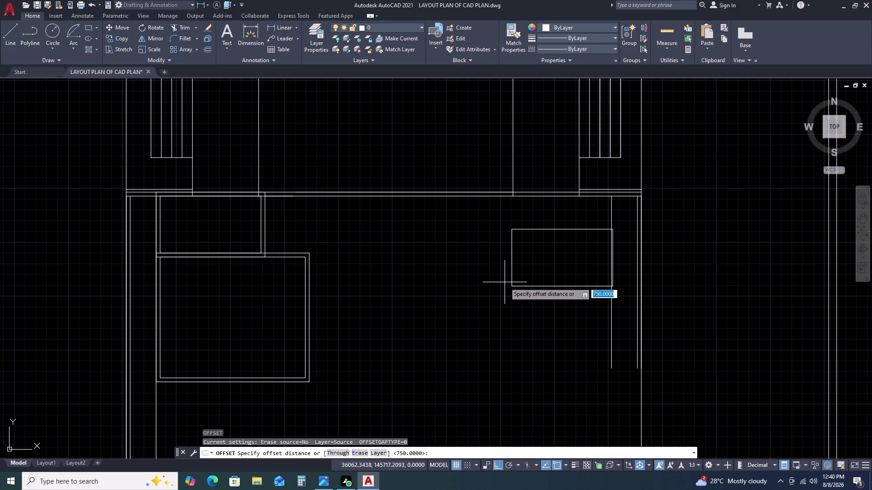
text(11)
text(5)
key(space)
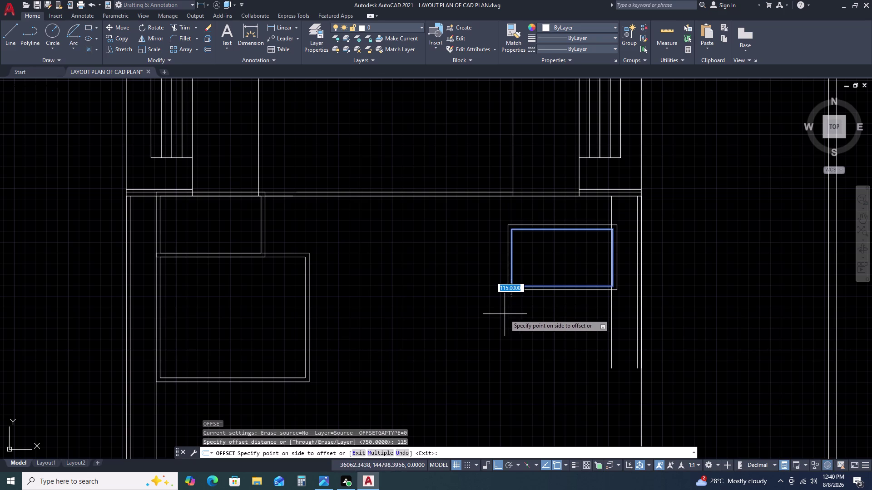
click(504, 315)
click(533, 266)
key(Escape)
drag(537, 235, 518, 228)
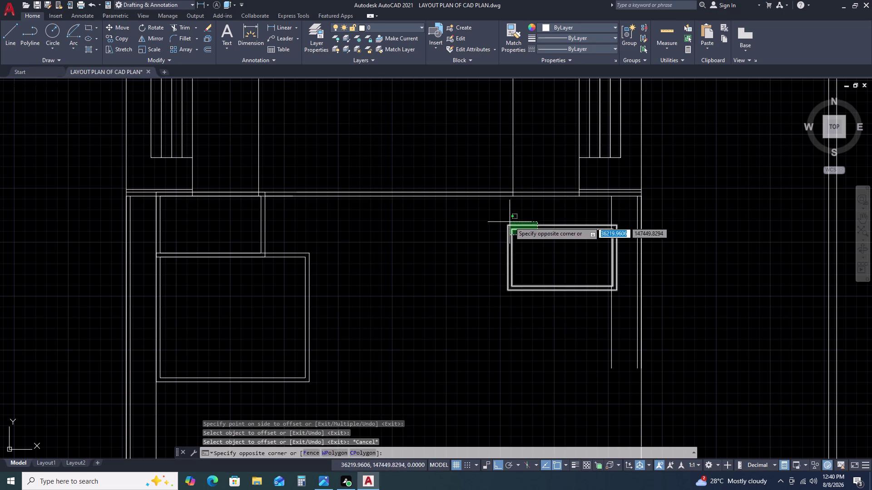
click(509, 222)
With Ortho off, move both outlines by a top corner to snap against the wall-line corner above.
text(M)
key(space)
scroll(up, 3)
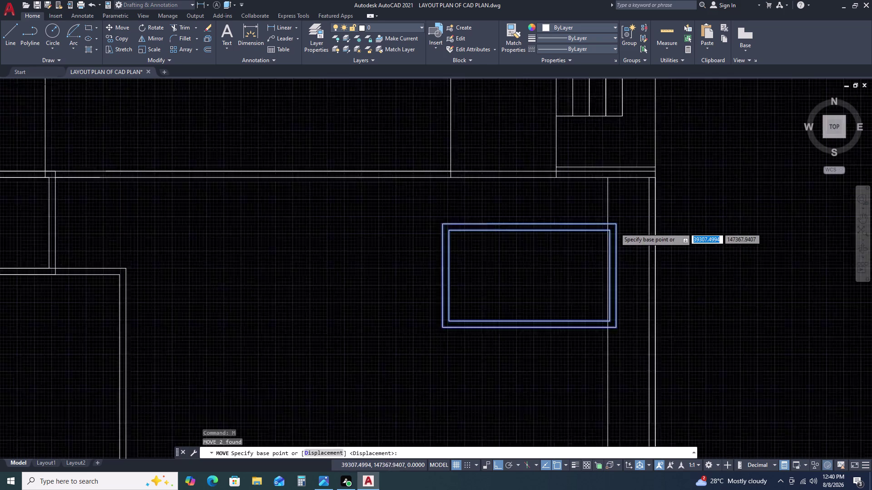
click(615, 224)
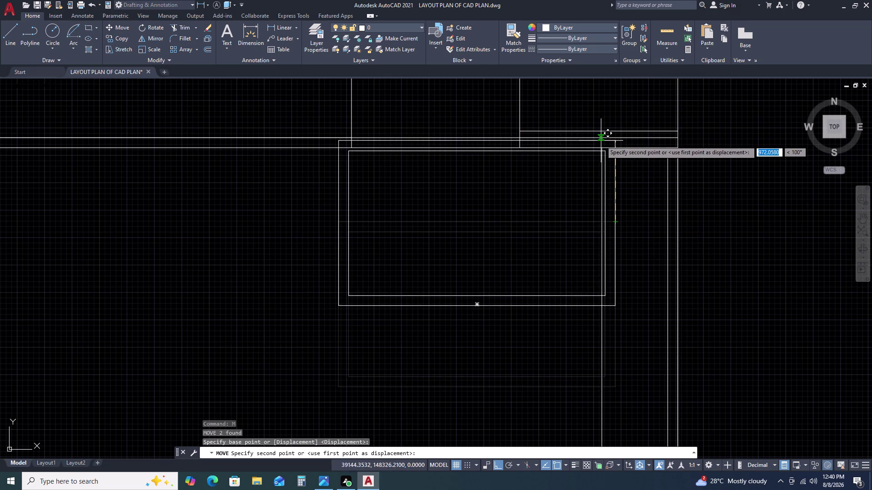
scroll(up, 3)
key(F8)
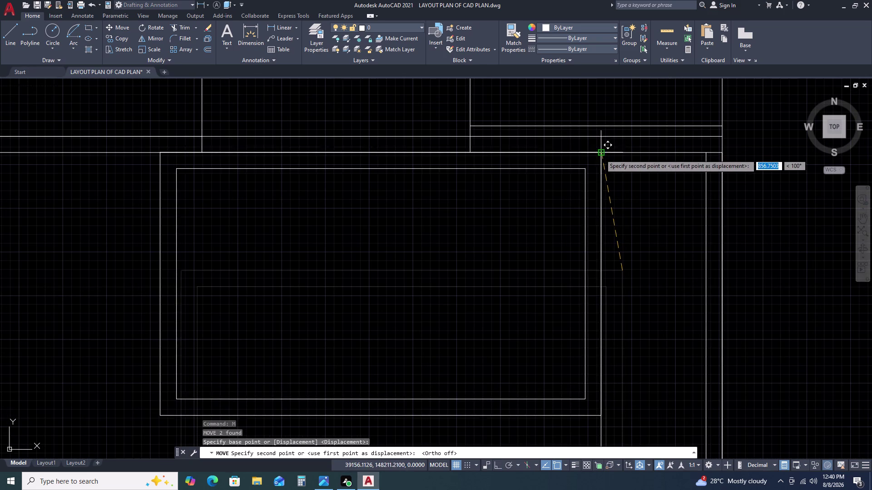
click(600, 140)
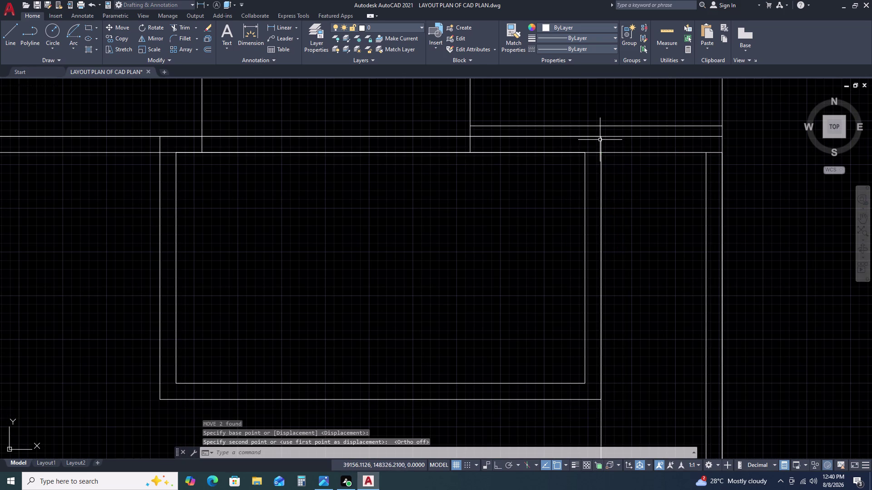
key(Escape)
scroll(down, 3)
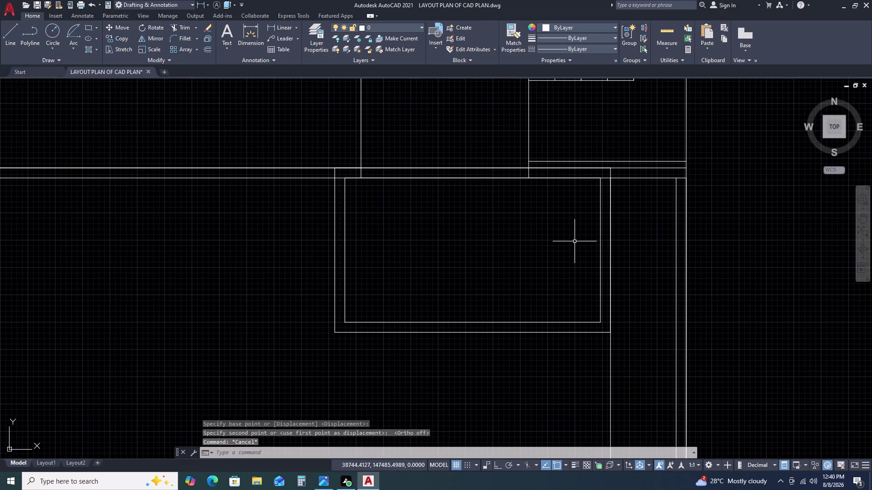
scroll(up, 3)
scroll(up, 3)
scroll(down, 3)
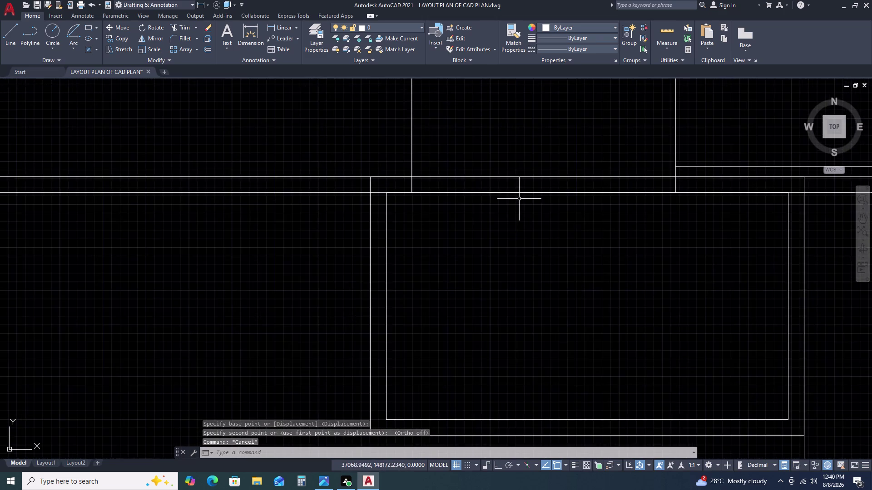
scroll(down, 3)
scroll(down, 3)
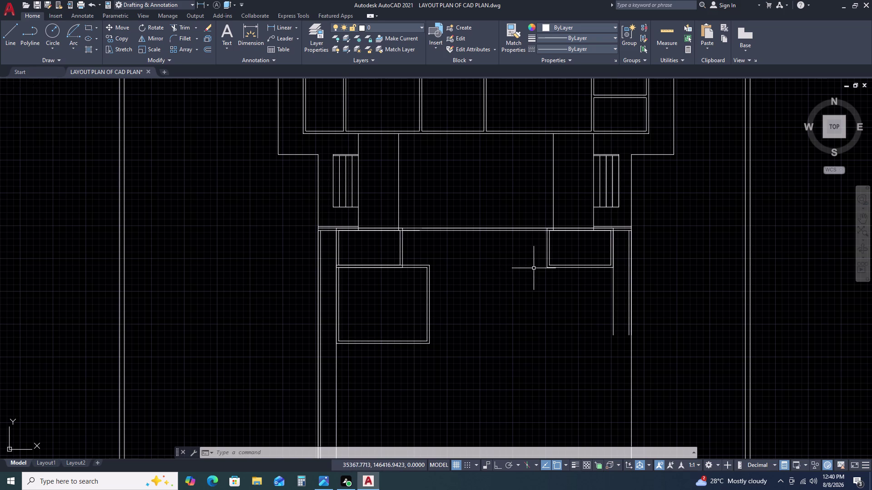
Copy the double-lined outline from its top corner to the matching corner on the right.
scroll(down, 3)
scroll(down, 3)
click(499, 302)
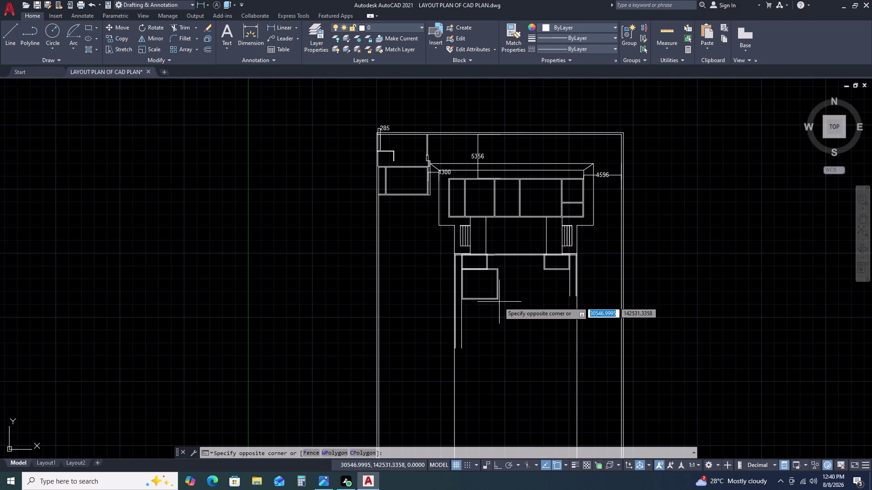
click(491, 291)
key(c)
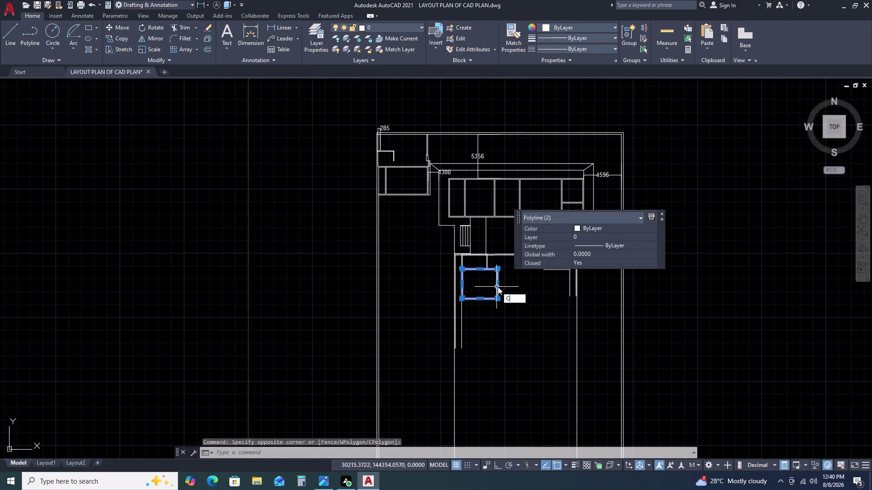
key(o)
key(space)
scroll(up, 3)
double_click(499, 257)
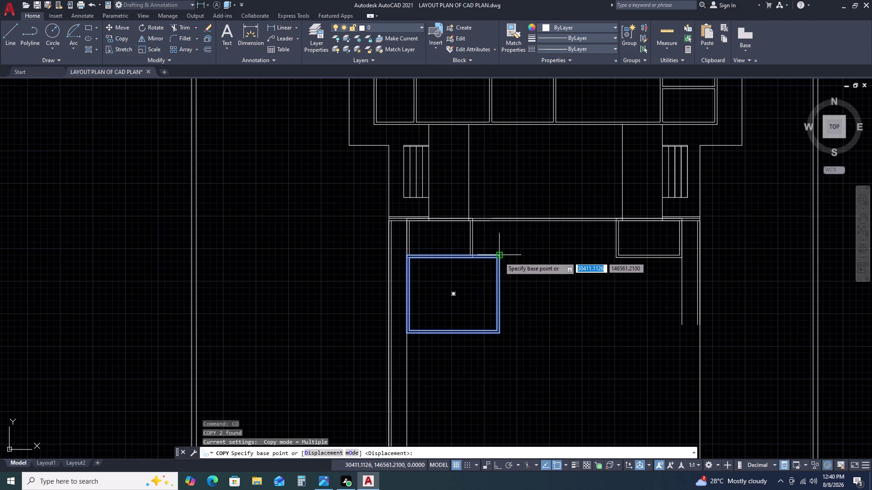
scroll(up, 3)
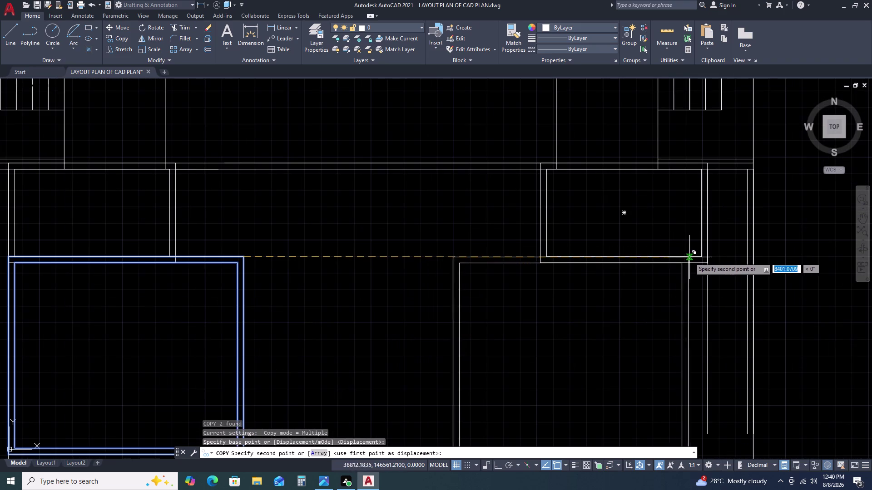
click(709, 257)
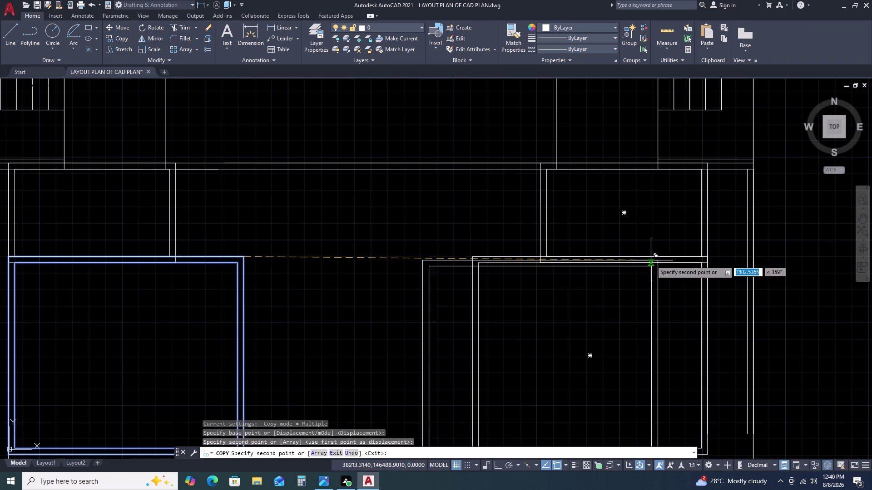
key(Escape)
scroll(down, 3)
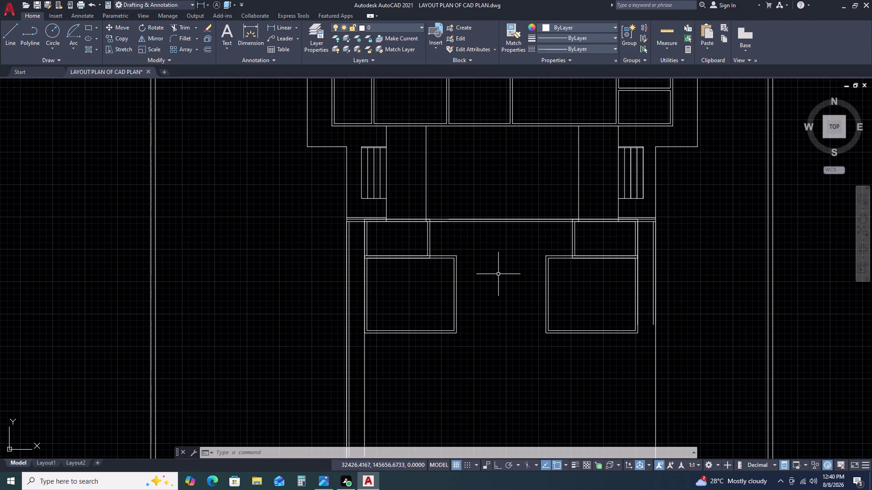
scroll(down, 3)
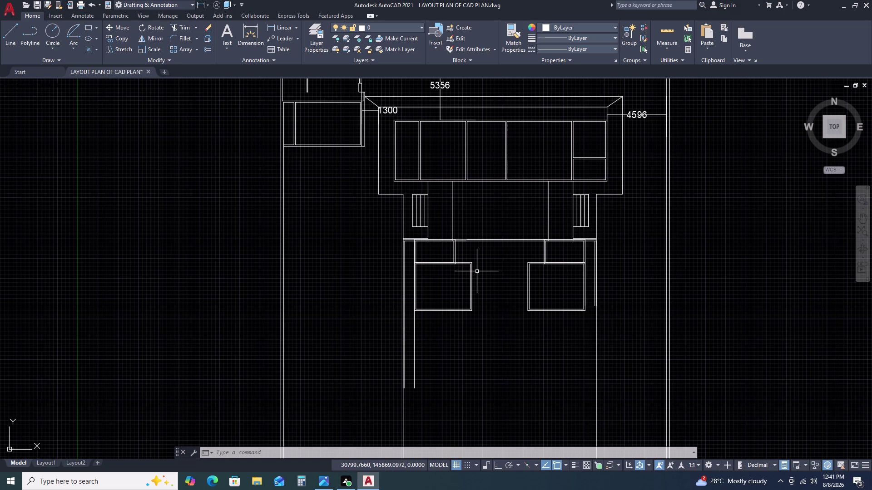
scroll(up, 3)
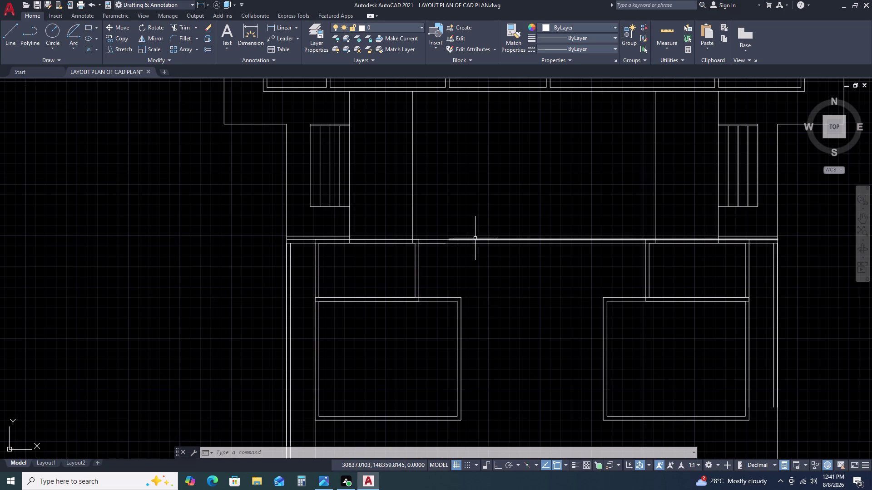
Trim the wall pieces between the rooms and around the right room's opening.
key(Escape)
text(TR)
key(space)
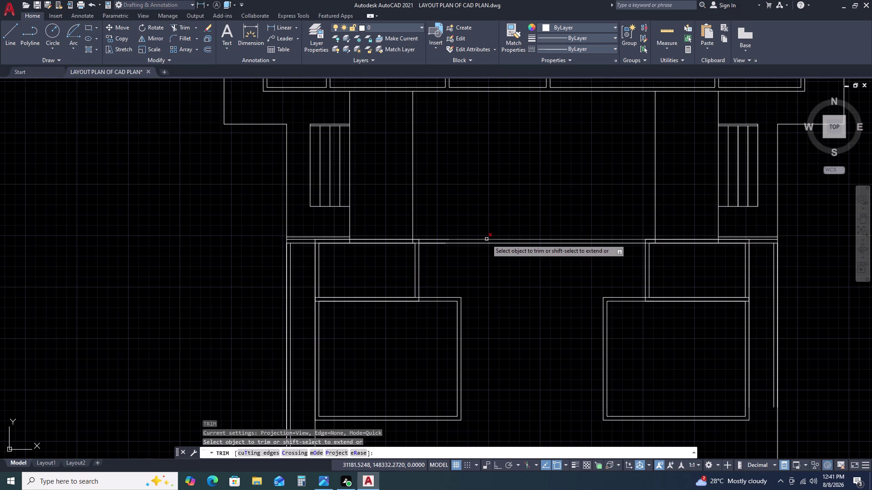
click(486, 239)
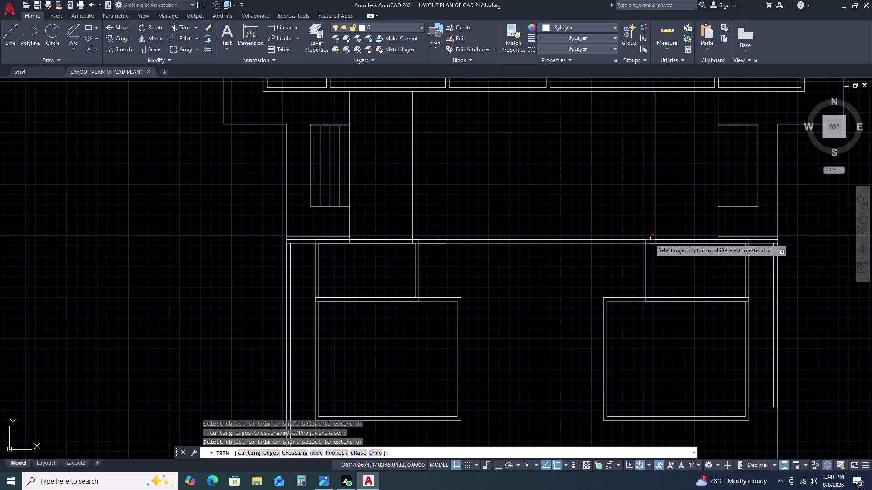
click(649, 239)
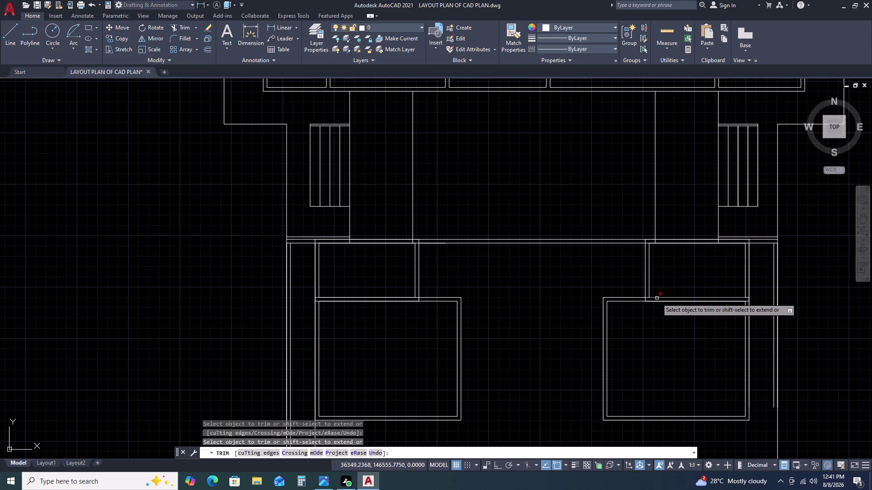
click(658, 298)
click(658, 300)
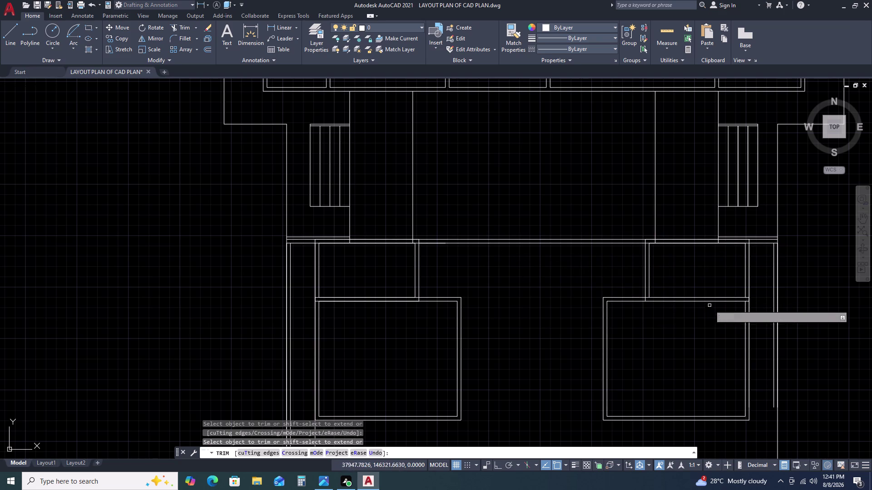
click(699, 245)
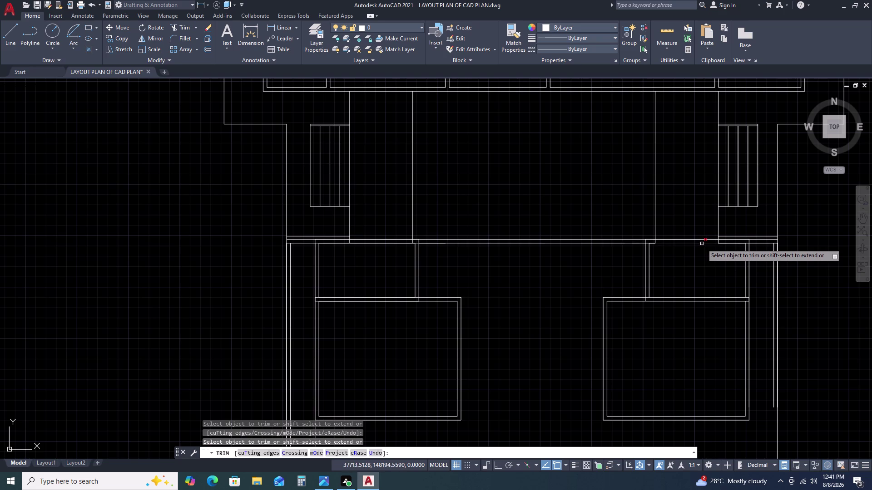
double_click(706, 240)
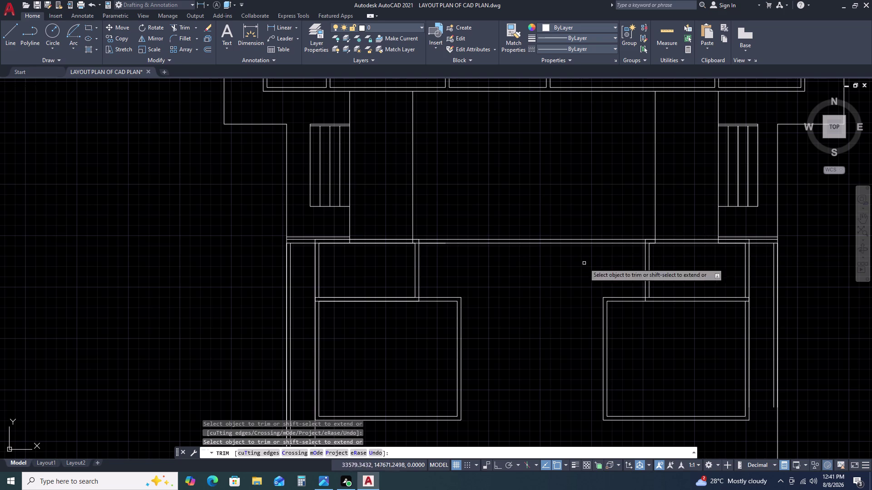
Trim the leftover lines at the left room's top where it meets the partition.
double_click(410, 297)
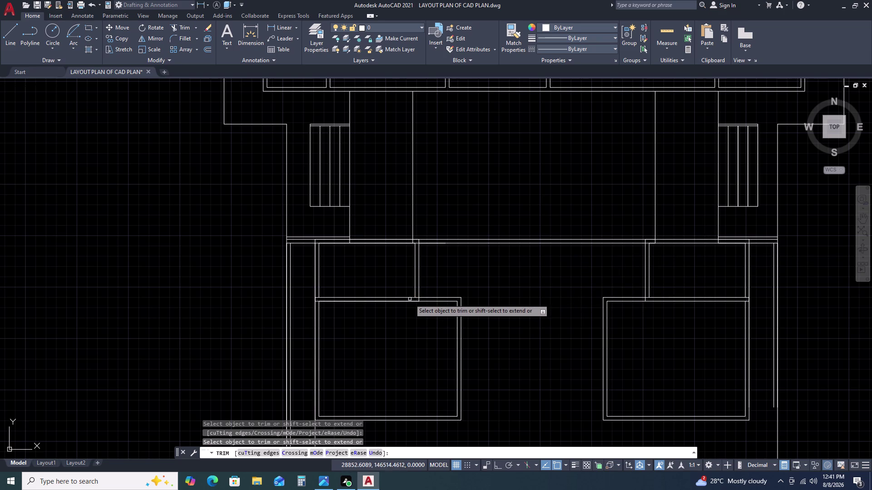
click(410, 301)
scroll(up, 3)
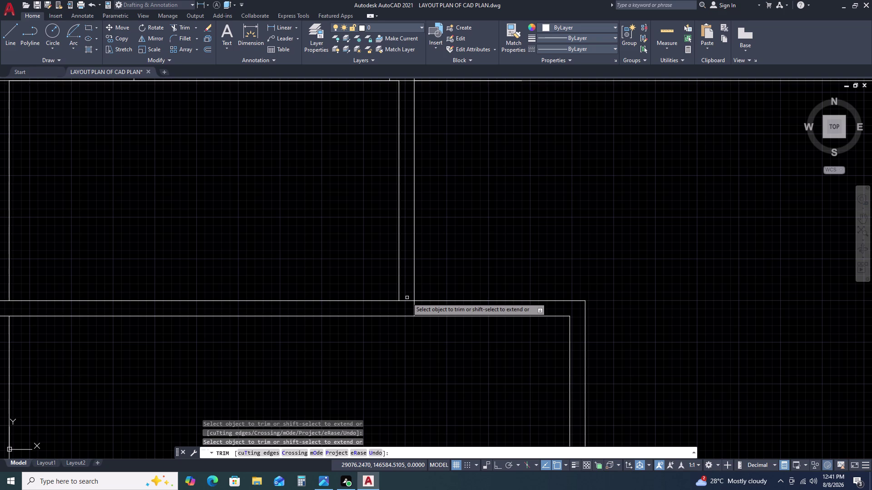
key(Escape)
scroll(down, 3)
scroll(up, 3)
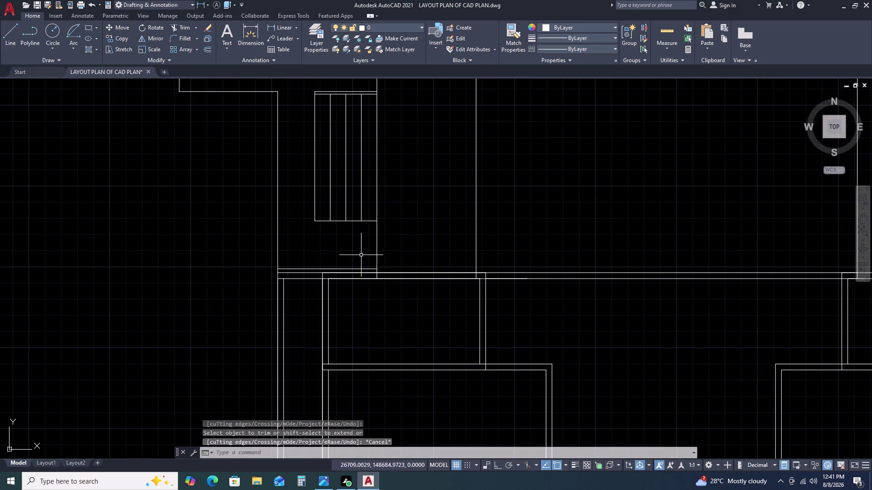
scroll(down, 3)
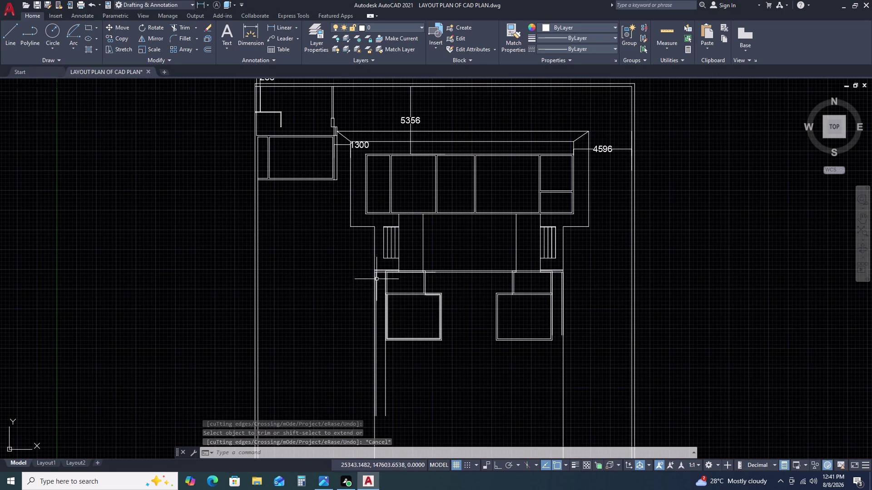
scroll(up, 3)
scroll(up, 3)
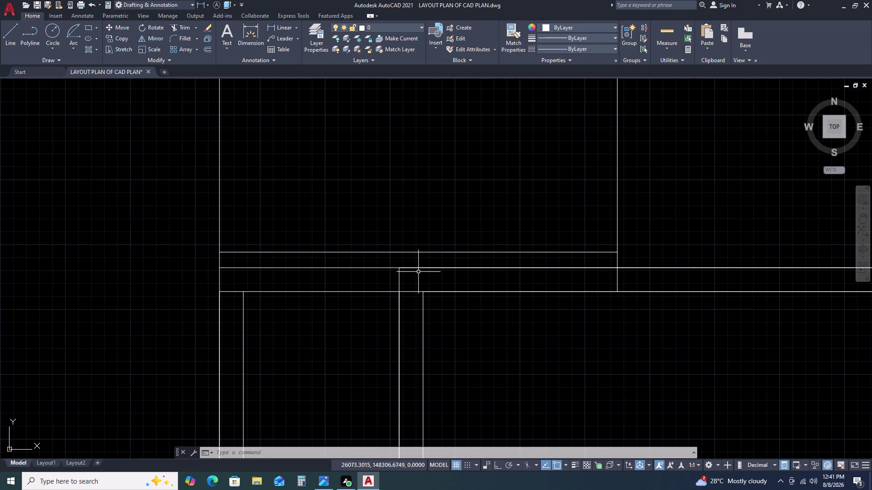
scroll(down, 3)
scroll(down, 3)
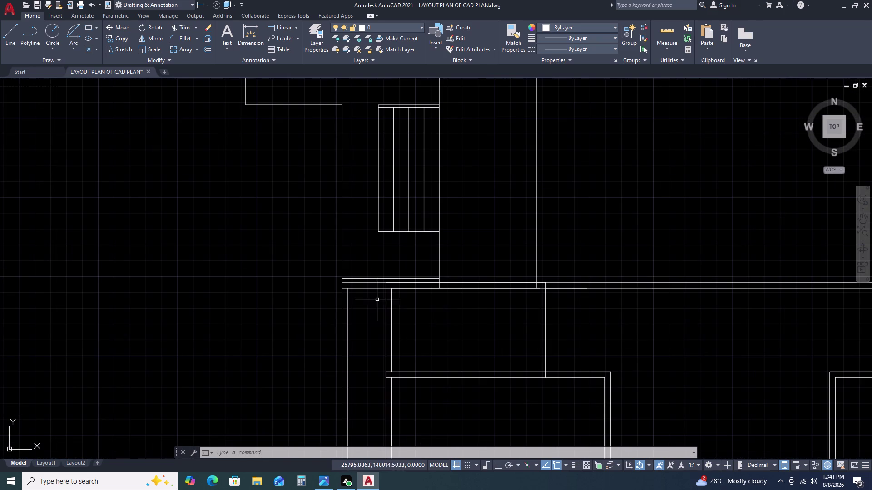
scroll(down, 3)
scroll(up, 3)
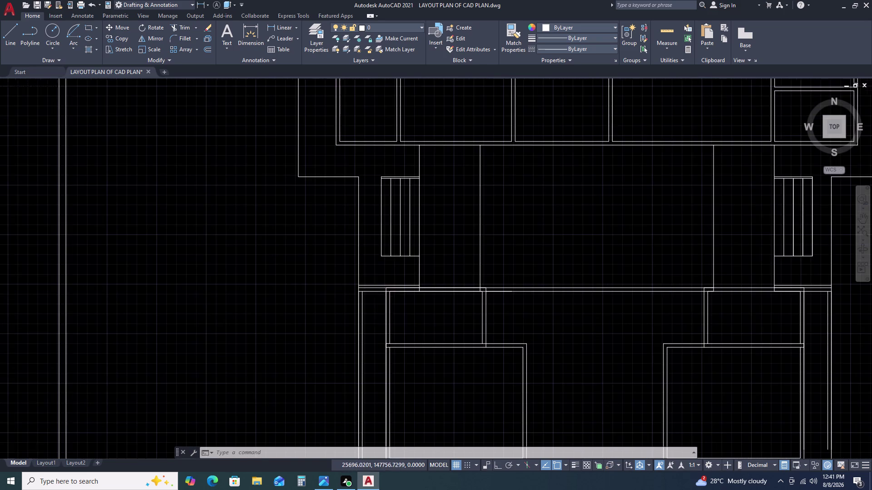
key(Escape)
scroll(down, 3)
middle_drag(452, 304, 417, 222)
scroll(down, 3)
middle_drag(512, 283, 473, 217)
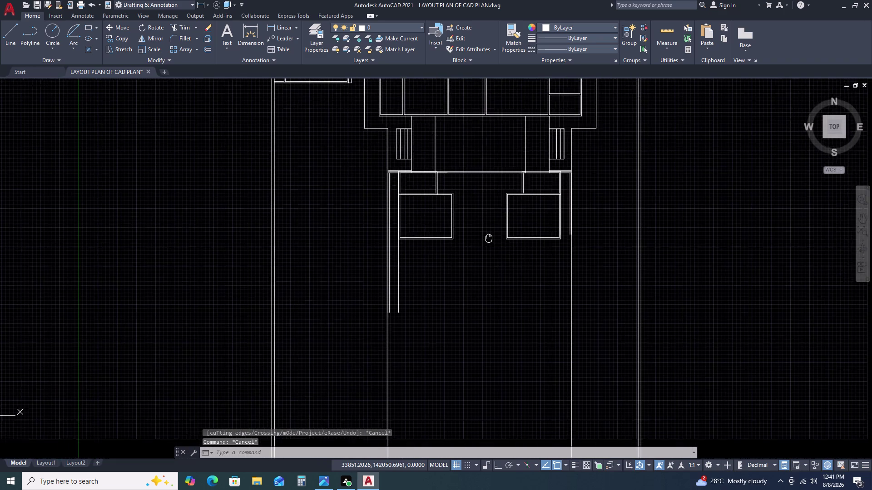
scroll(up, 3)
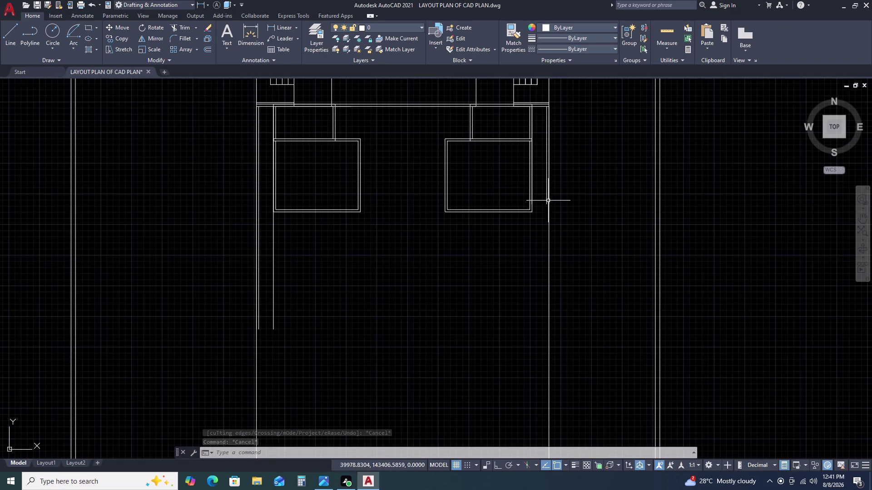
scroll(up, 3)
click(543, 203)
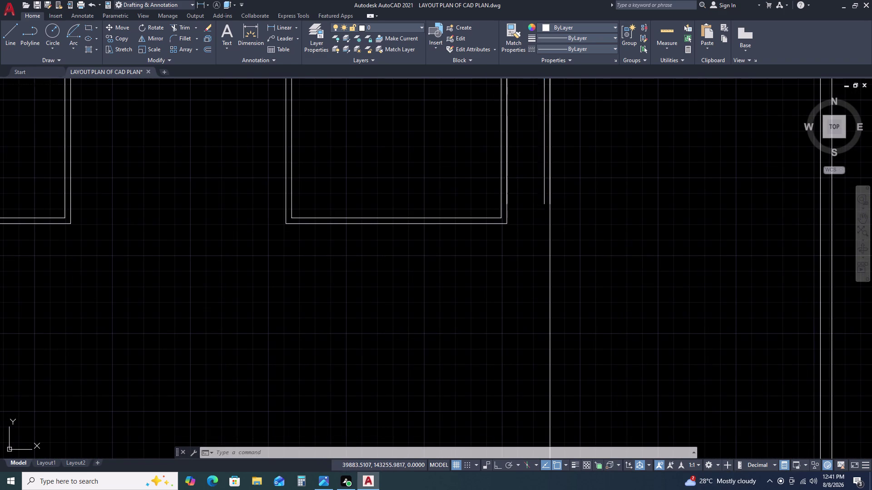
key(Escape)
scroll(down, 3)
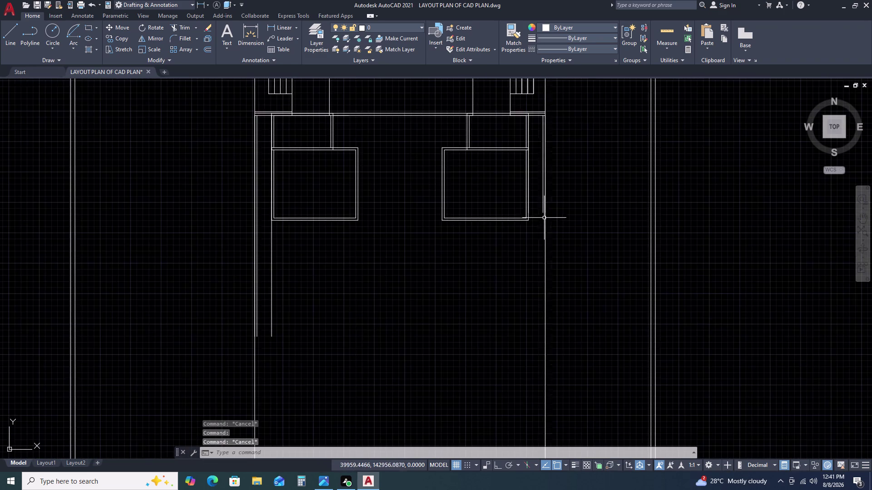
scroll(down, 3)
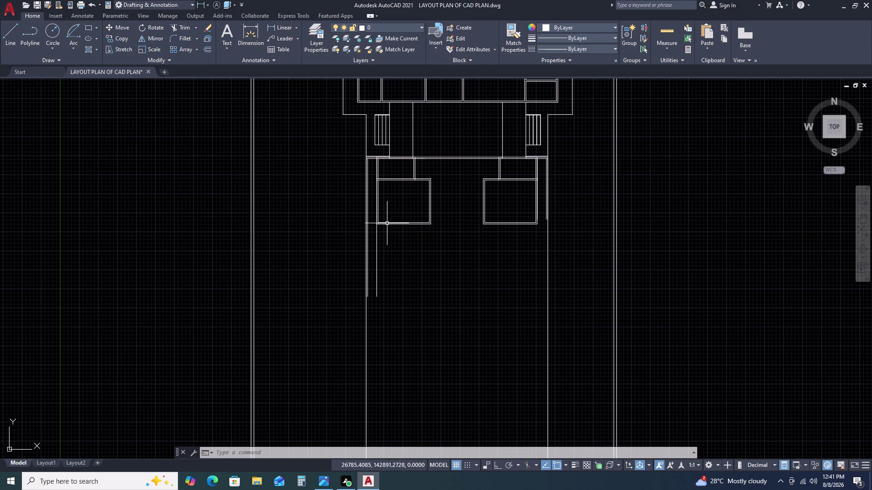
scroll(up, 3)
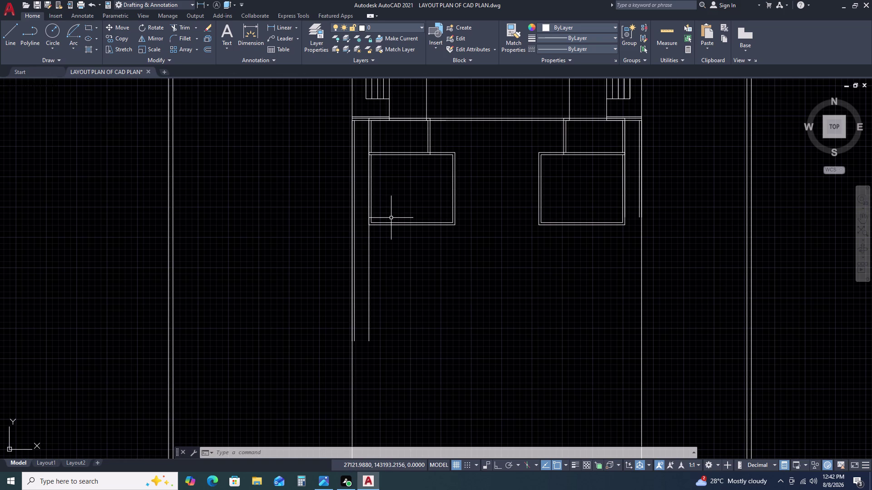
Draw a horizontal line across the building front from the left wall to the right wall.
text(L)
key(space)
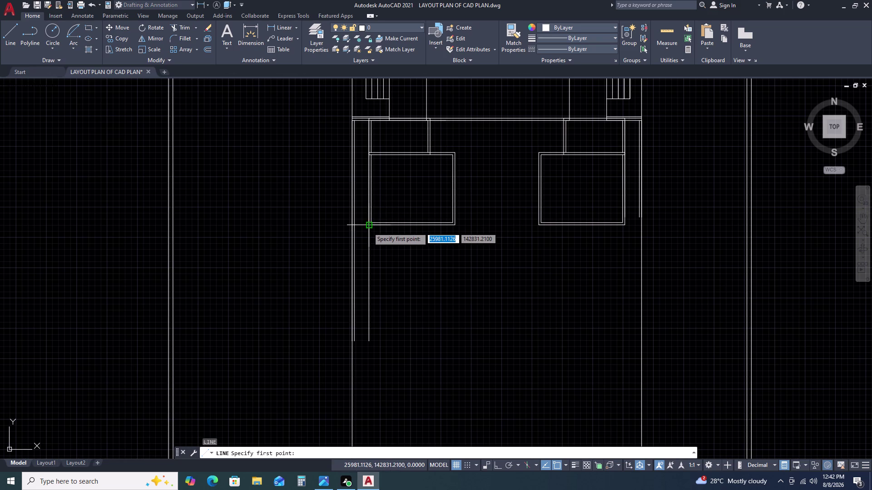
click(368, 227)
key(F8)
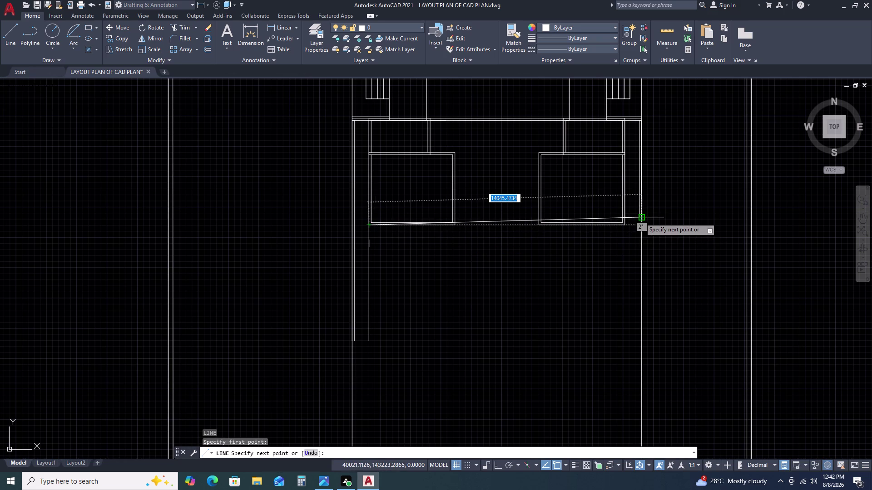
scroll(up, 3)
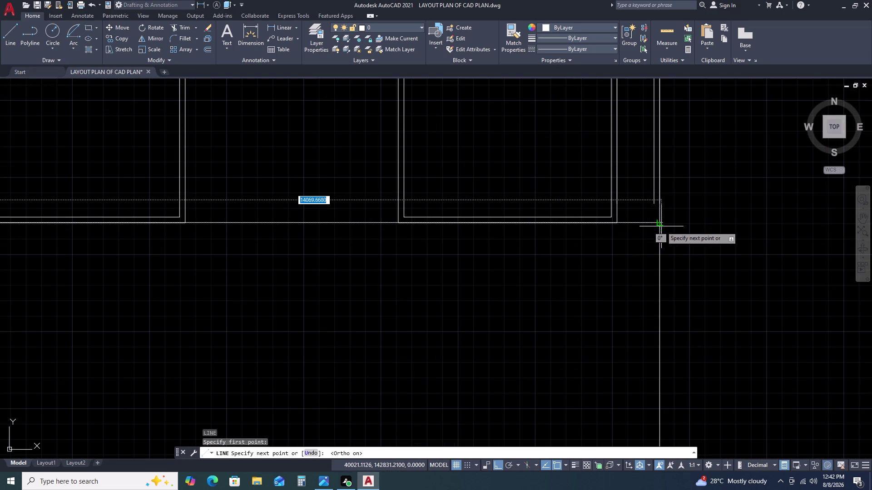
click(660, 225)
key(Escape)
scroll(up, 3)
scroll(up, 3)
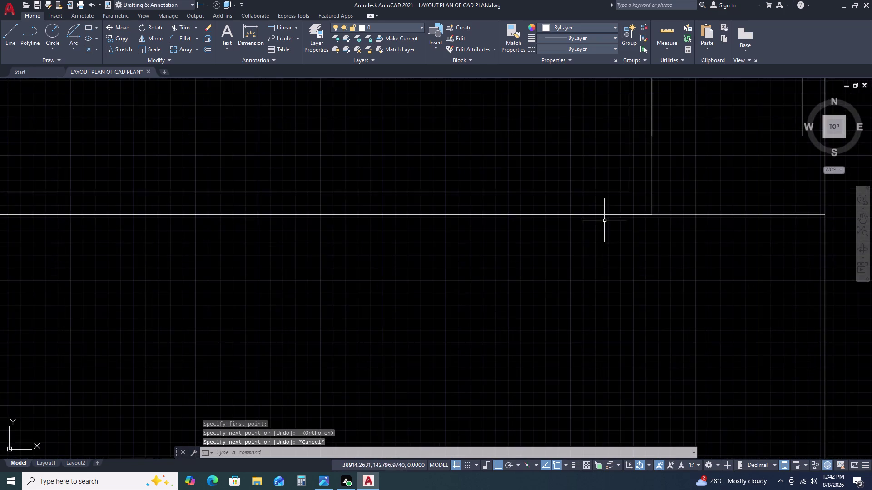
scroll(up, 3)
scroll(down, 3)
scroll(down, 3)
Offset the front line 750 downward.
double_click(328, 202)
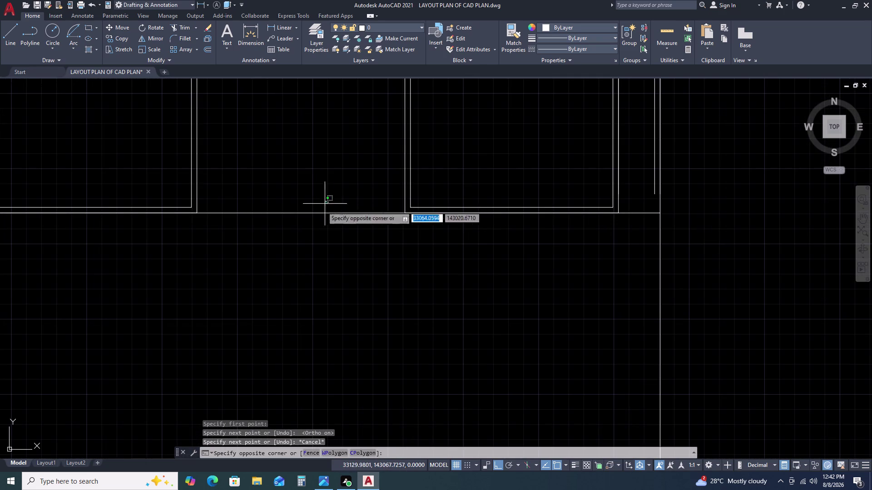
click(308, 229)
text(O)
key(space)
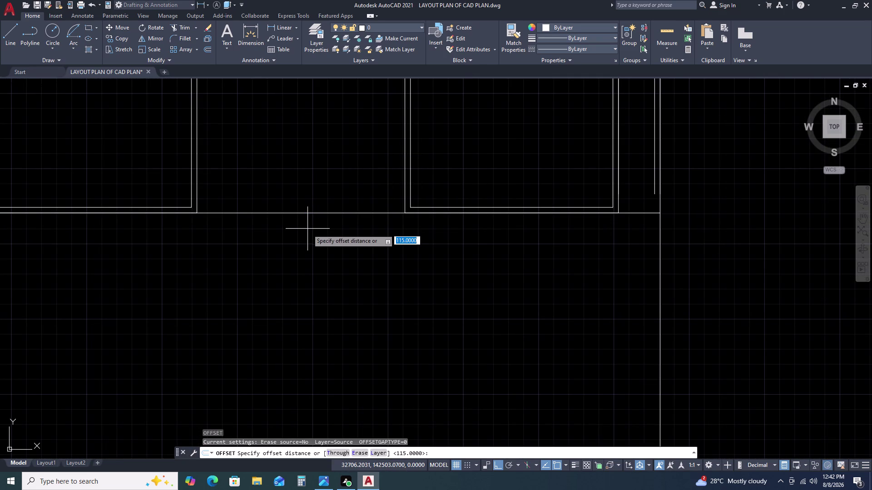
text(7)
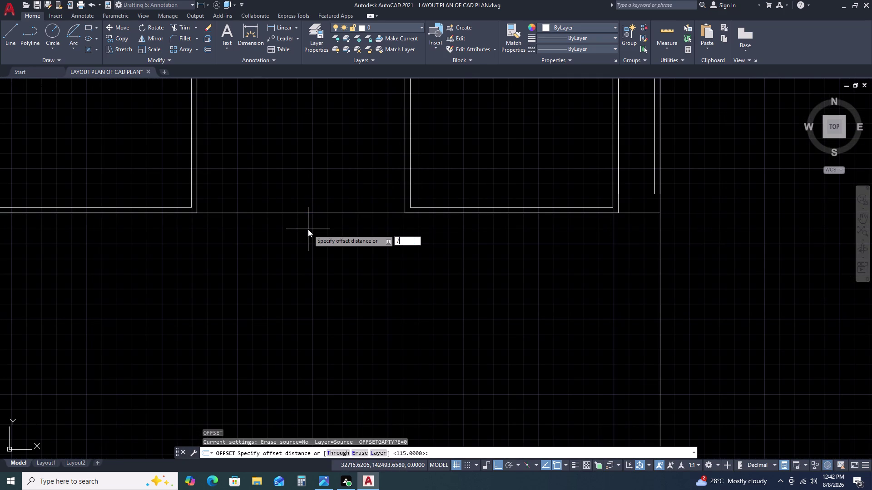
text(5)
key(0)
key(space)
click(316, 245)
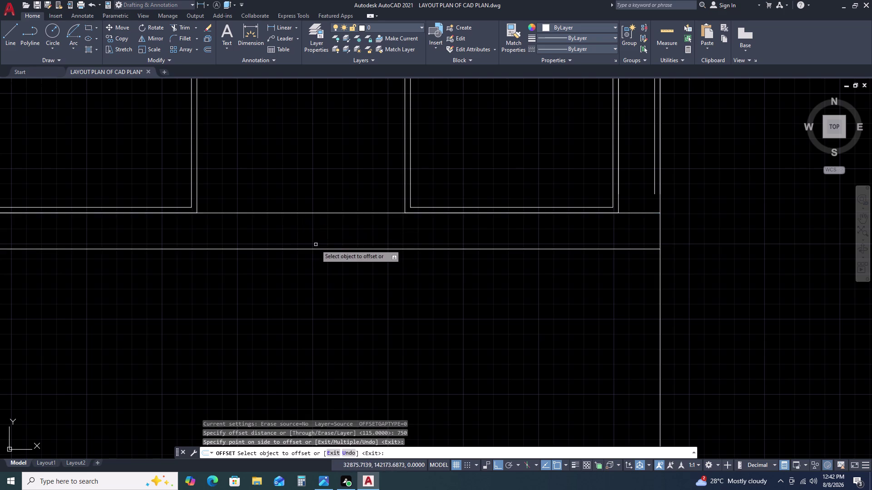
scroll(down, 3)
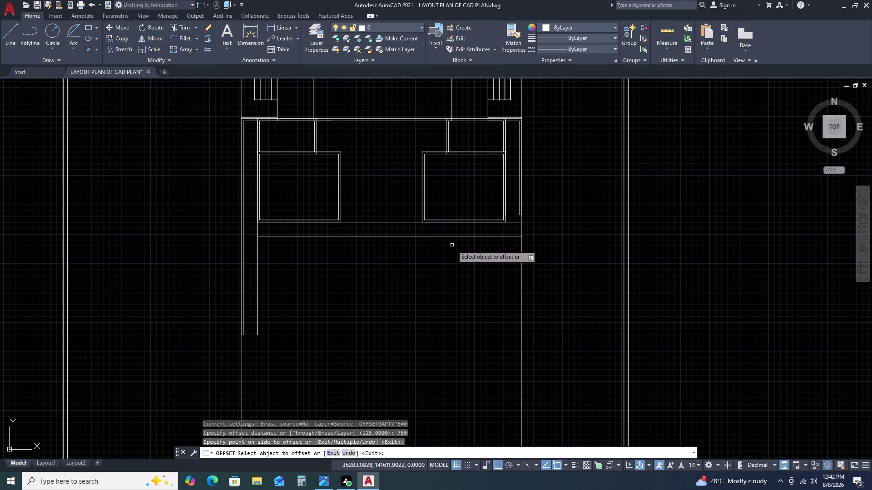
key(Escape)
scroll(up, 3)
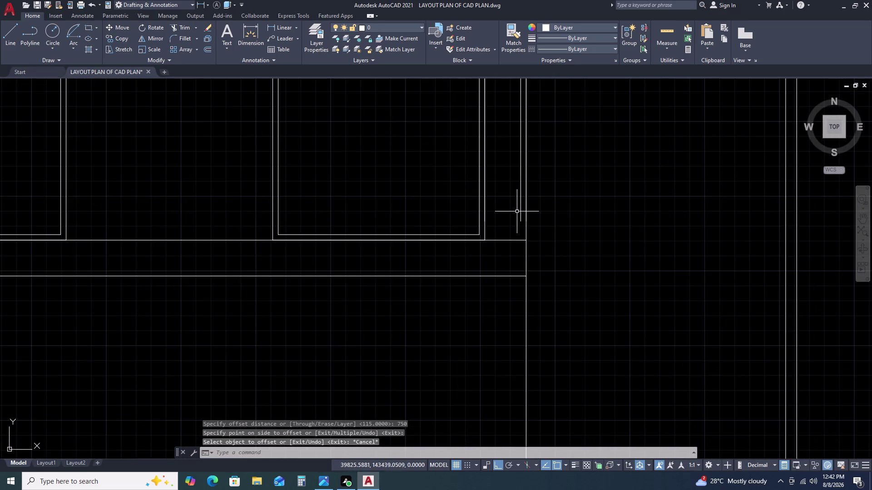
scroll(down, 3)
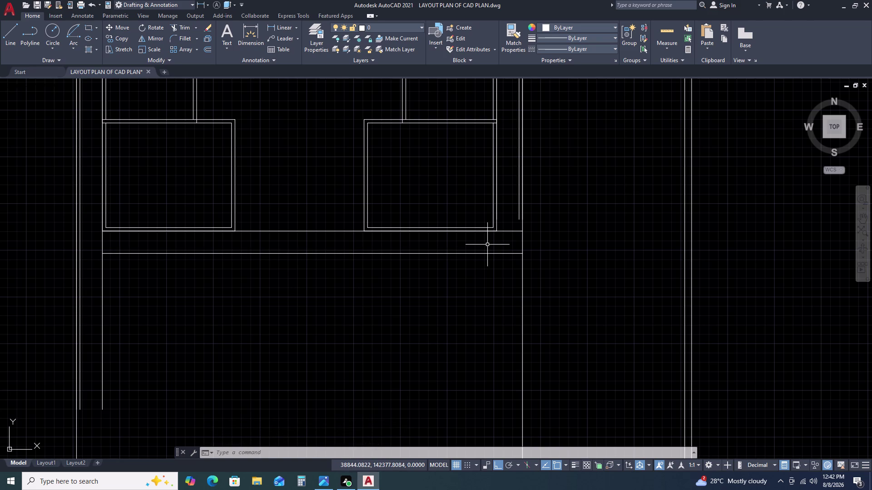
Offset the lower line 115 to make the double front wall.
double_click(486, 250)
double_click(478, 264)
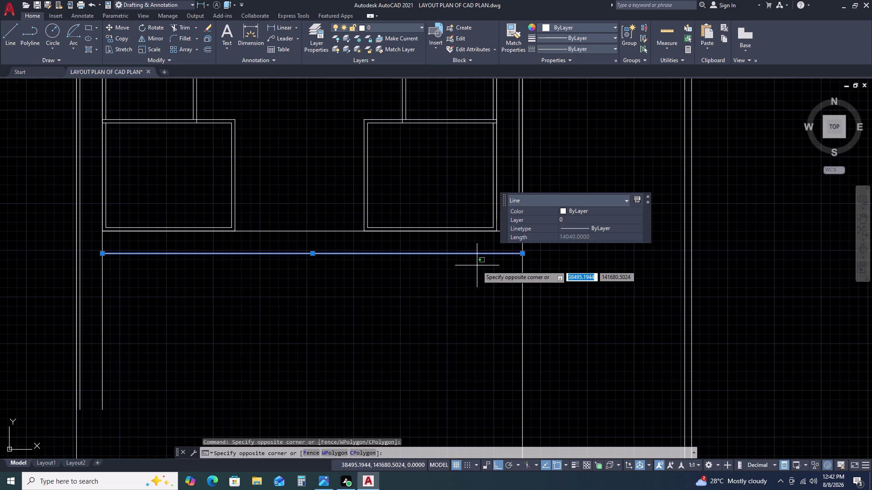
text(O)
key(space)
text(11)
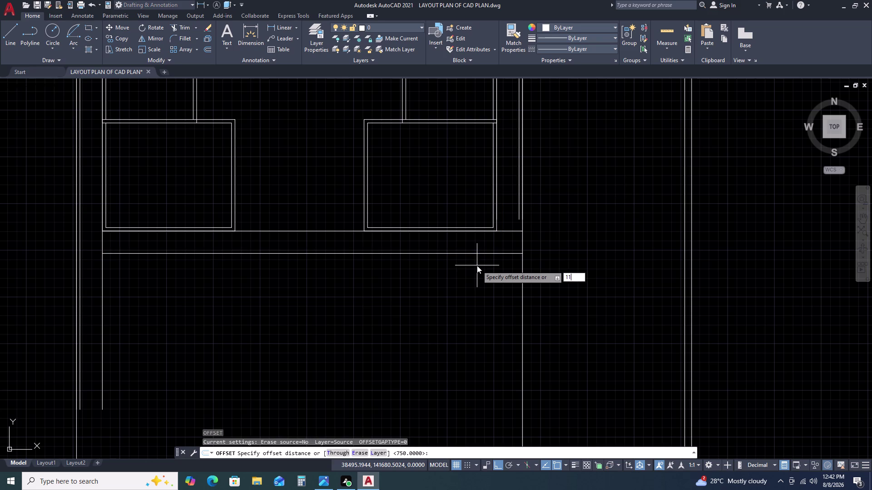
text(5)
key(space)
click(478, 273)
key(Escape)
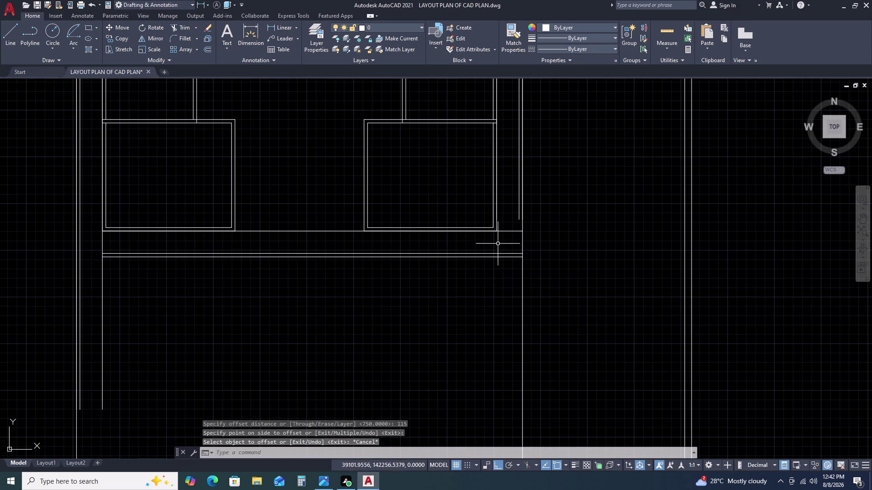
text(F)
key(space)
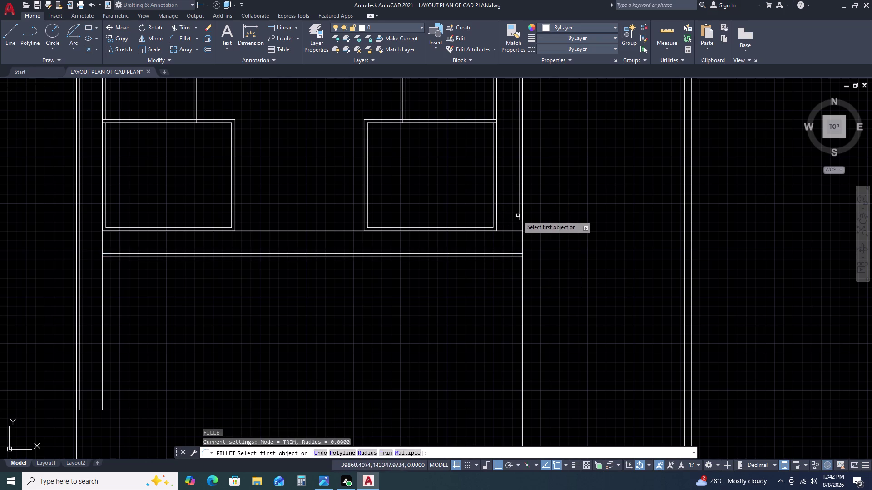
Fillet the first front wall line to its adjoining side wall at a square corner.
double_click(519, 215)
double_click(510, 257)
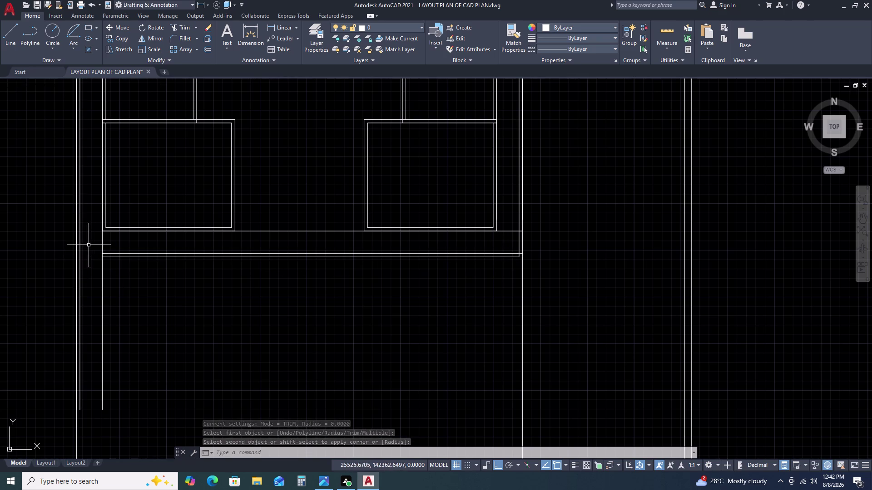
scroll(down, 3)
Repeat the zero-radius fillet to join the lower front wall line to the left side wall.
key(space)
scroll(up, 3)
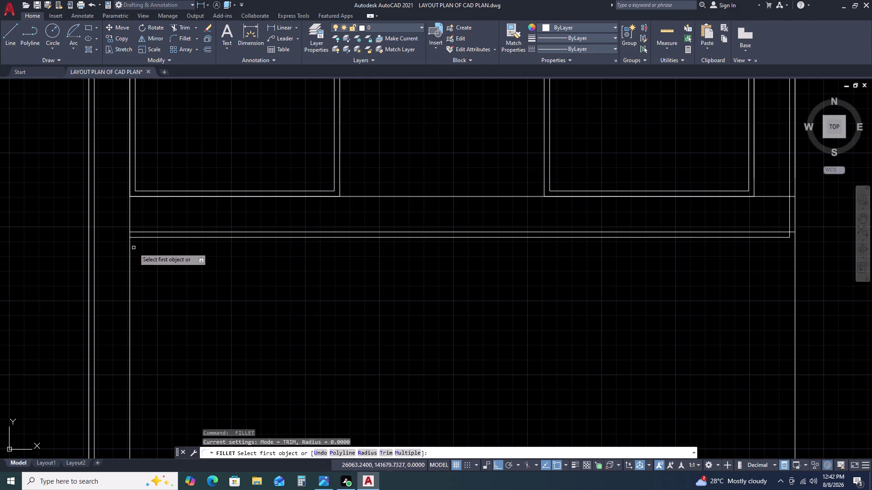
double_click(138, 239)
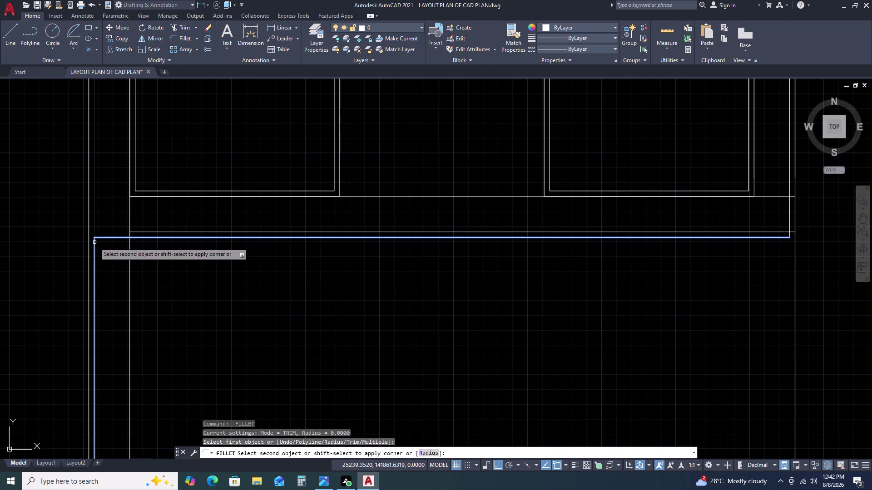
click(94, 224)
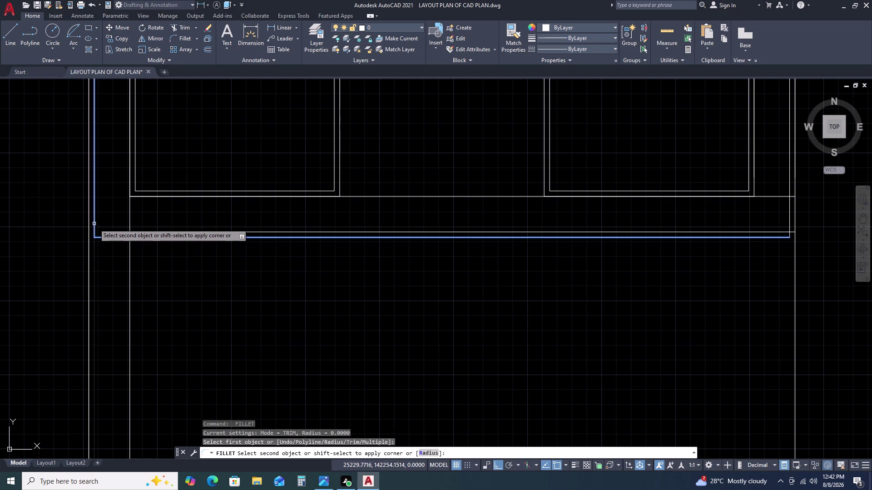
scroll(down, 3)
middle_drag(459, 281, 393, 266)
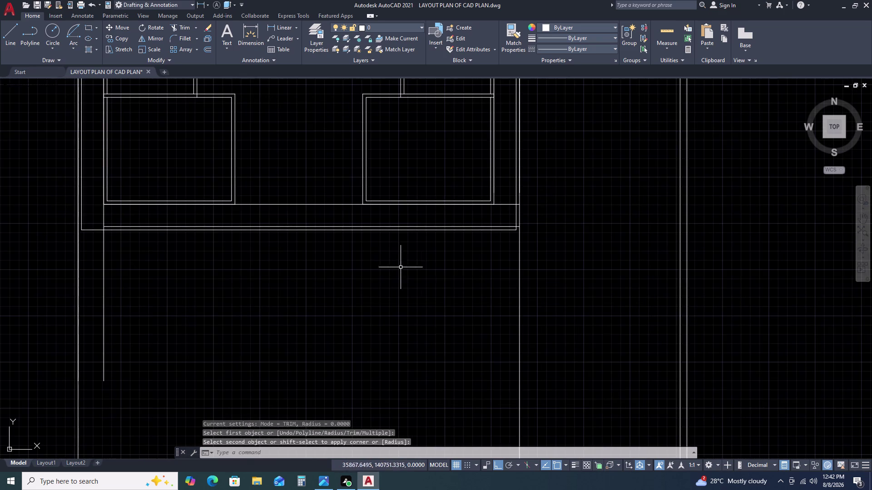
scroll(down, 3)
middle_drag(322, 298, 322, 298)
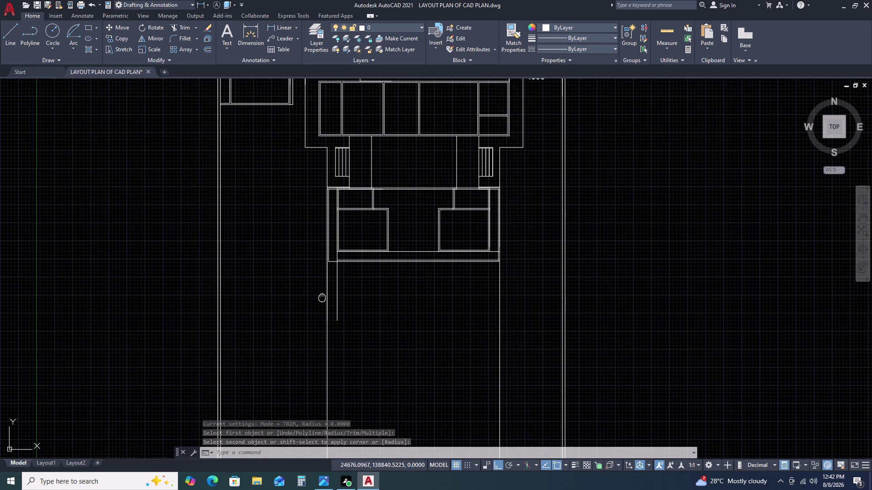
middle_drag(322, 298, 368, 273)
scroll(up, 3)
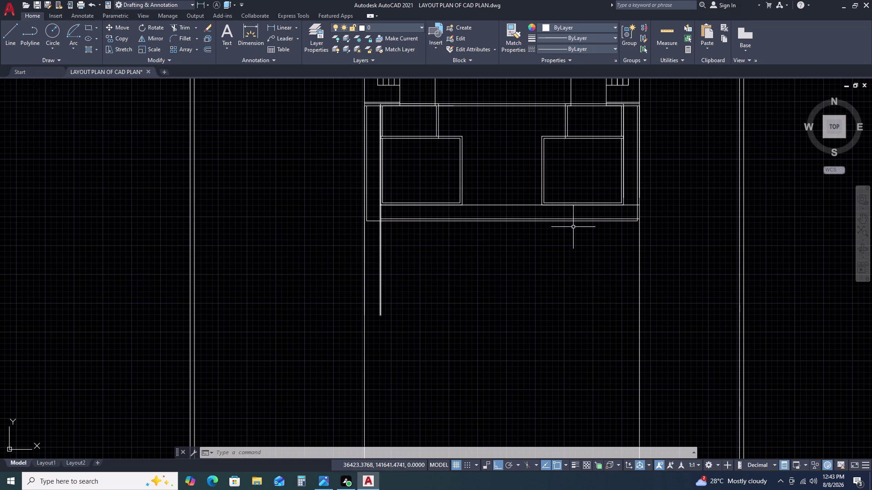
scroll(up, 3)
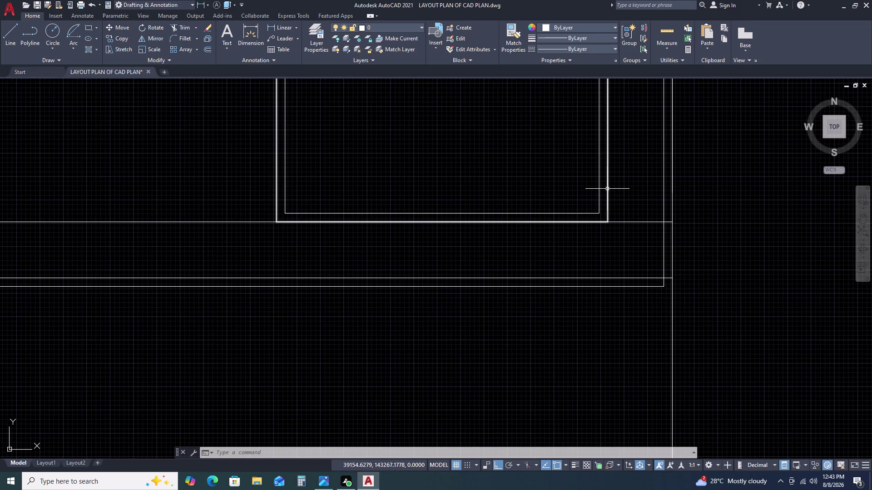
Try a trim near the right double-lined box, then cancel it.
click(607, 189)
key(Escape)
text(TR)
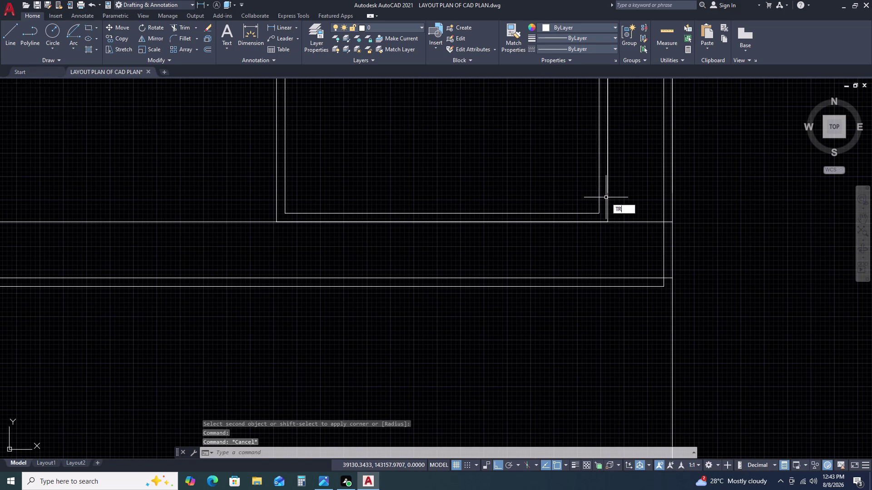
key(space)
click(607, 187)
scroll(down, 3)
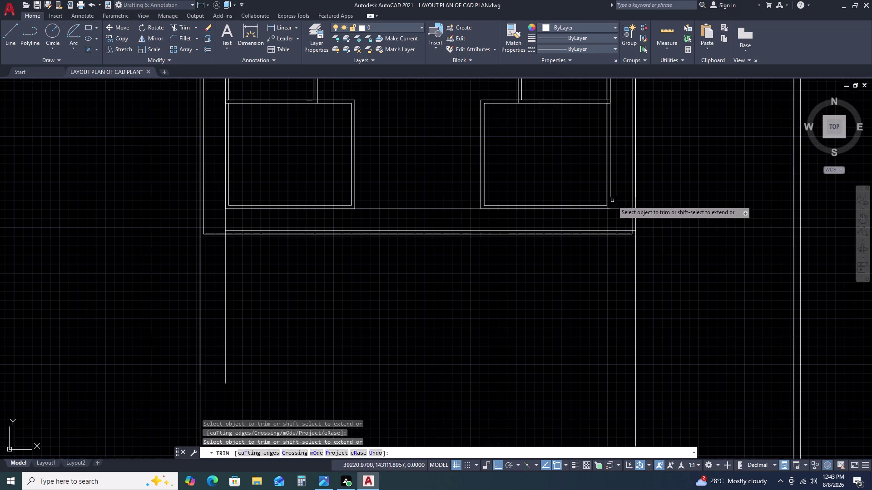
key(Escape)
Select the short vertical wall line and try stretching its lower endpoint, then cancel.
double_click(612, 195)
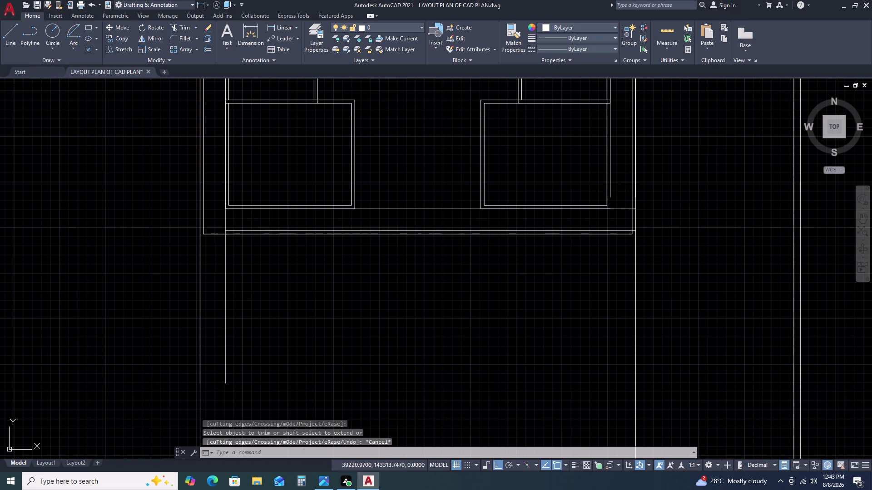
click(611, 199)
click(611, 198)
click(610, 198)
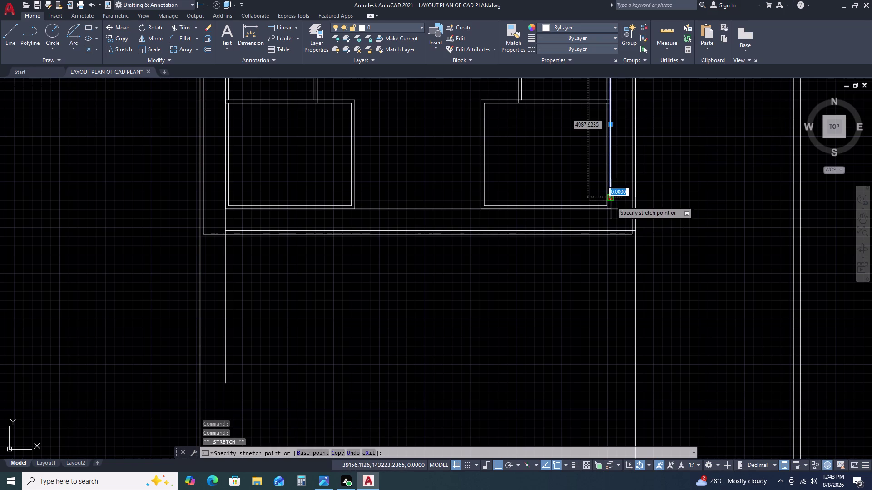
double_click(612, 207)
key(Escape)
scroll(up, 3)
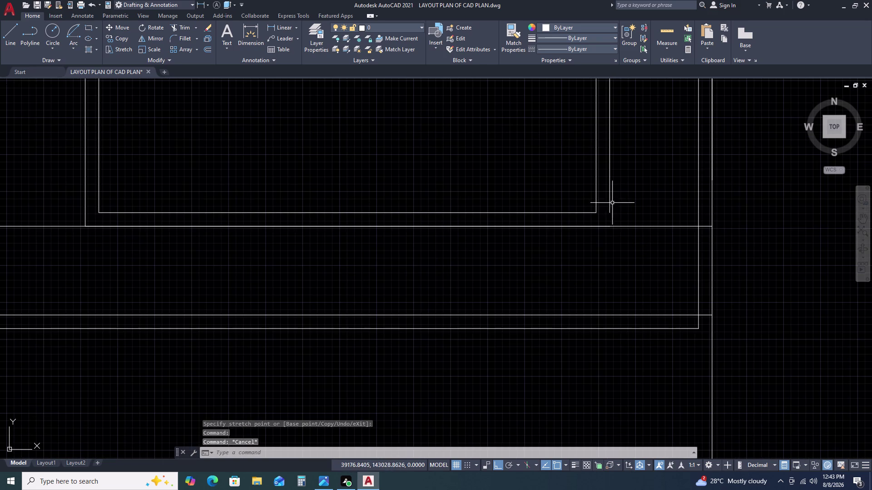
Stretch the short vertical wall line's lower endpoint down to the front wall.
click(612, 206)
click(606, 214)
click(609, 212)
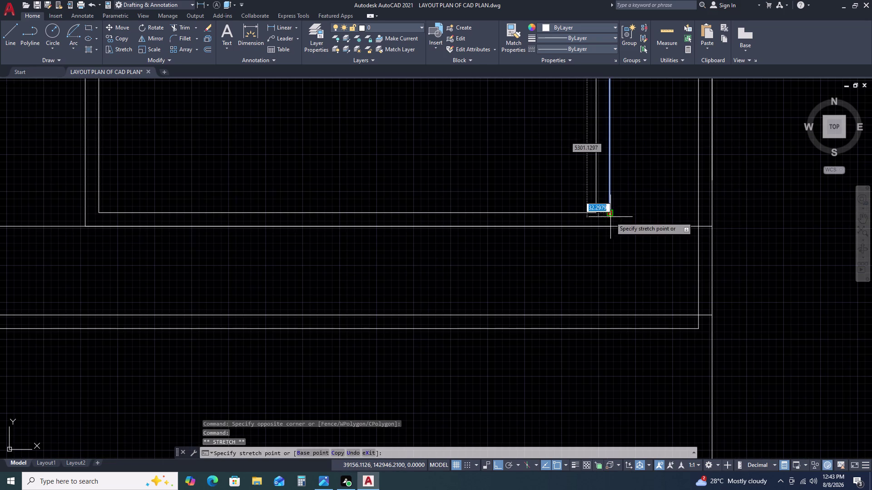
click(611, 228)
key(Escape)
scroll(down, 3)
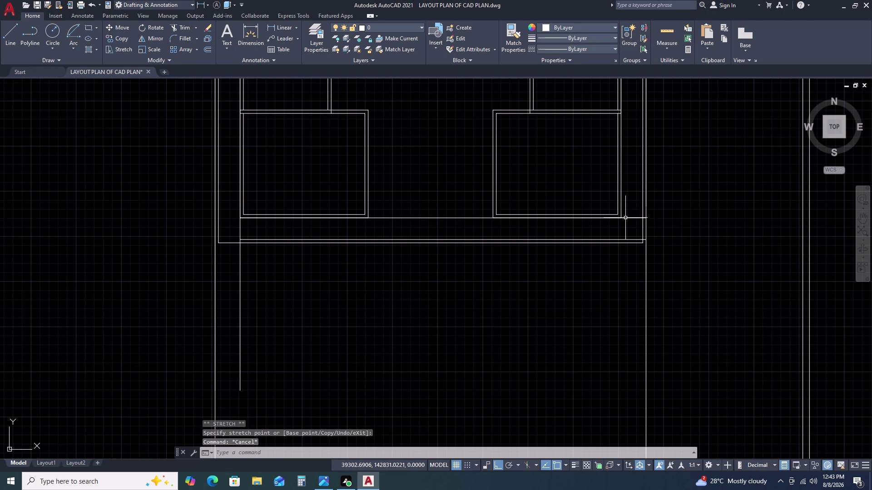
key(Escape)
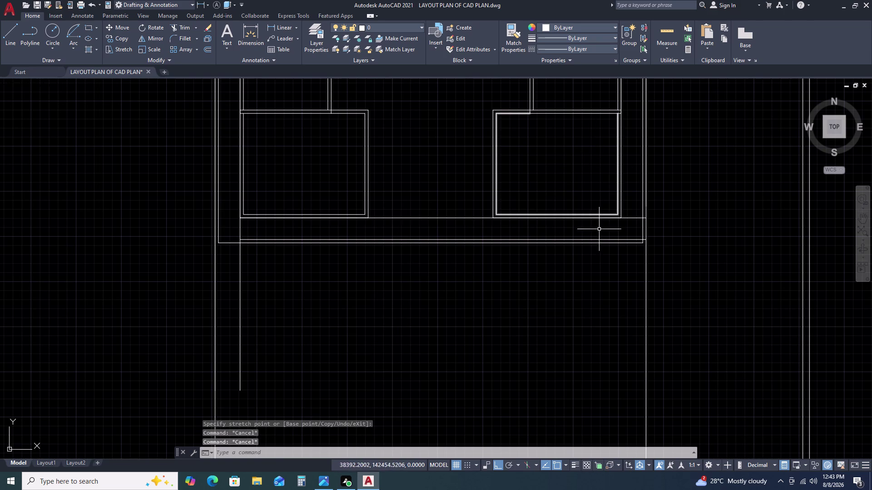
scroll(up, 3)
scroll(down, 3)
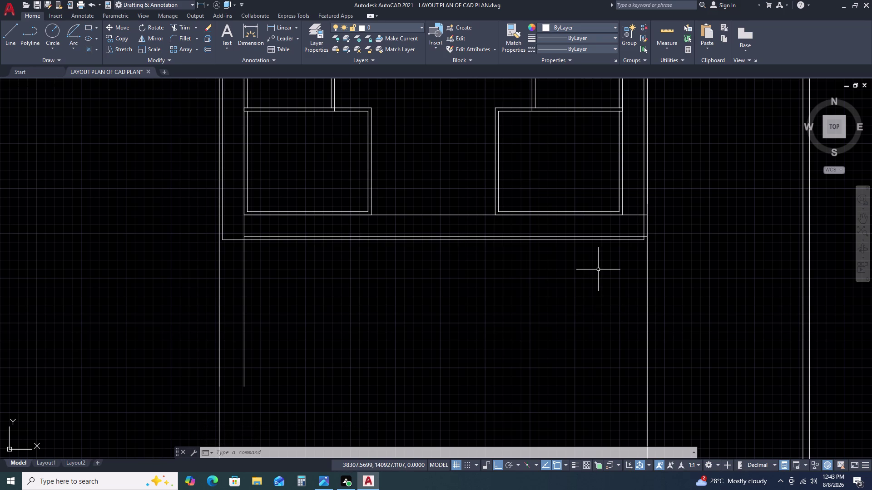
Bring the front room's lower-left corner into view and check the long vertical wall line.
scroll(down, 3)
middle_drag(633, 248, 604, 227)
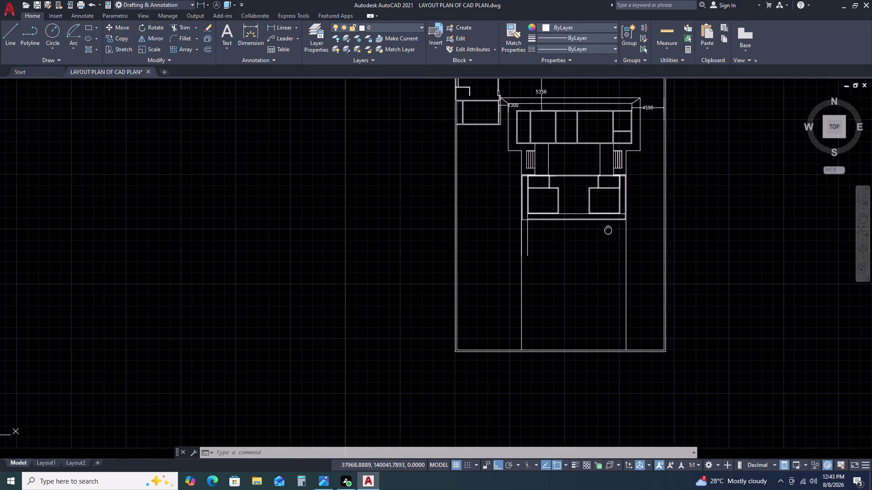
middle_drag(603, 226, 592, 213)
scroll(up, 3)
scroll(down, 3)
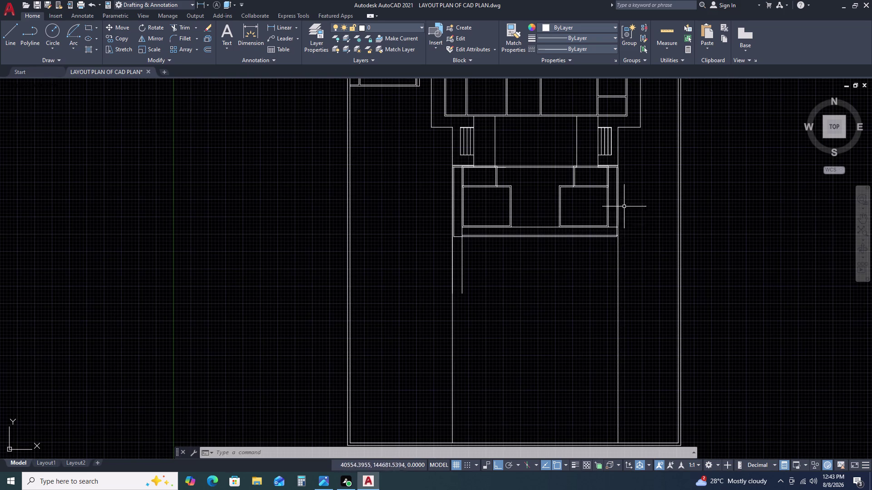
middle_drag(613, 262, 573, 231)
scroll(up, 3)
scroll(up, 3)
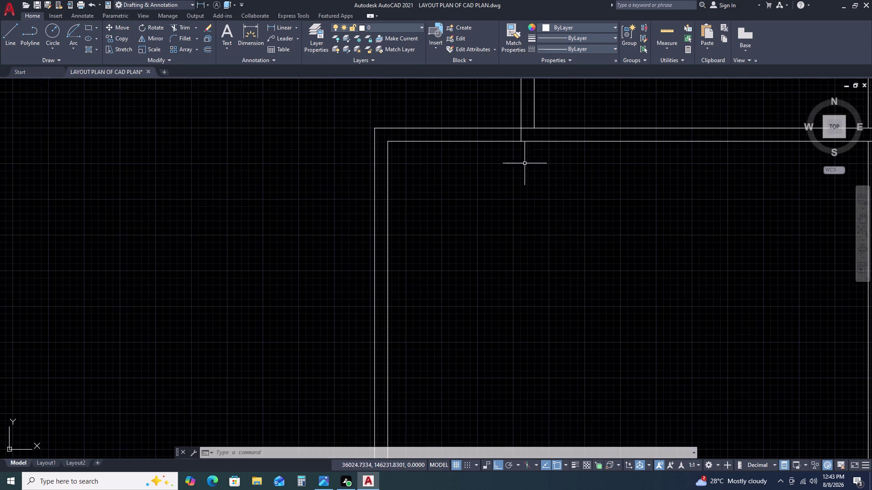
scroll(down, 3)
scroll(down, 3)
middle_drag(527, 242, 521, 198)
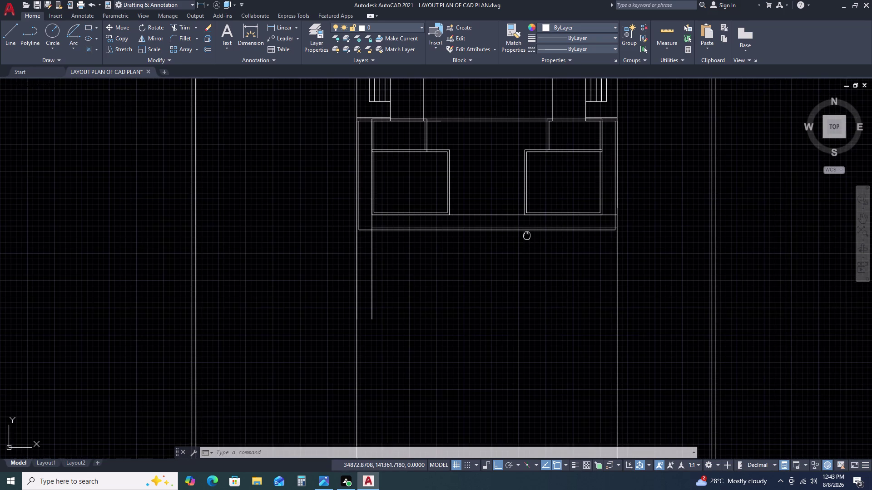
middle_drag(520, 199, 520, 193)
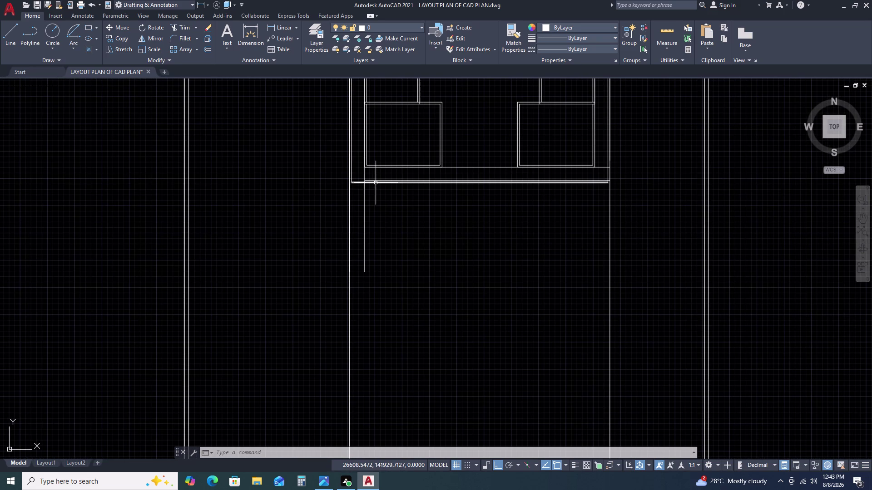
click(366, 195)
click(362, 207)
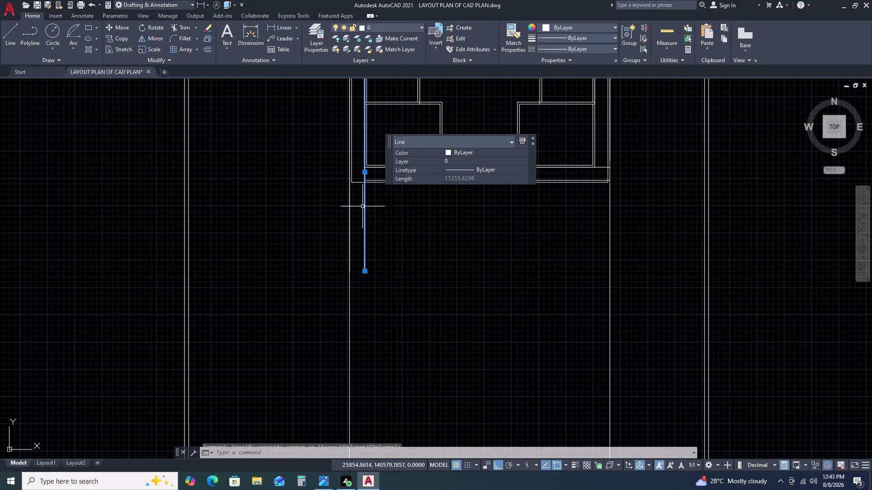
key(Escape)
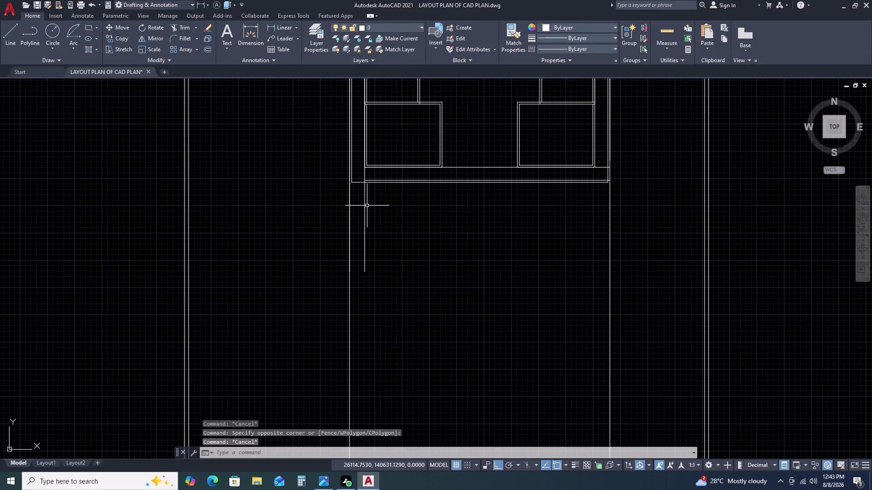
Fence-trim the long vertical line end dangling below the front wall's left corner.
text(TR)
key(space)
click(380, 208)
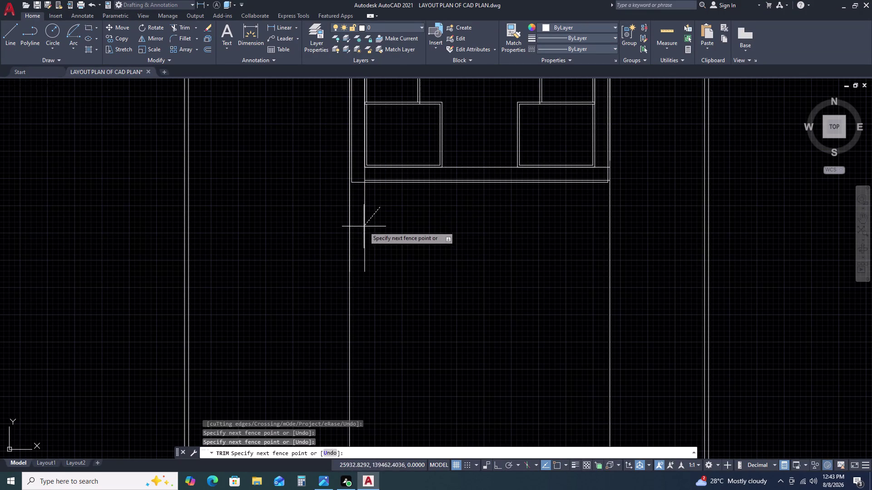
click(357, 234)
key(Escape)
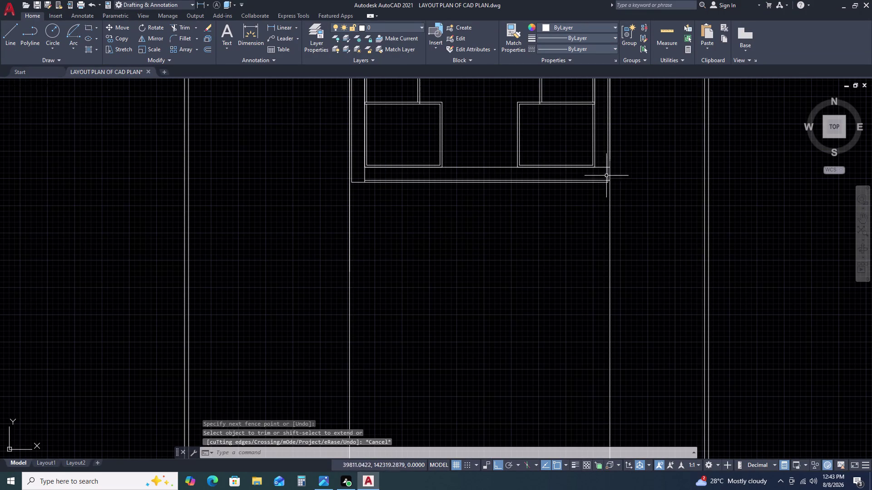
scroll(up, 3)
scroll(down, 3)
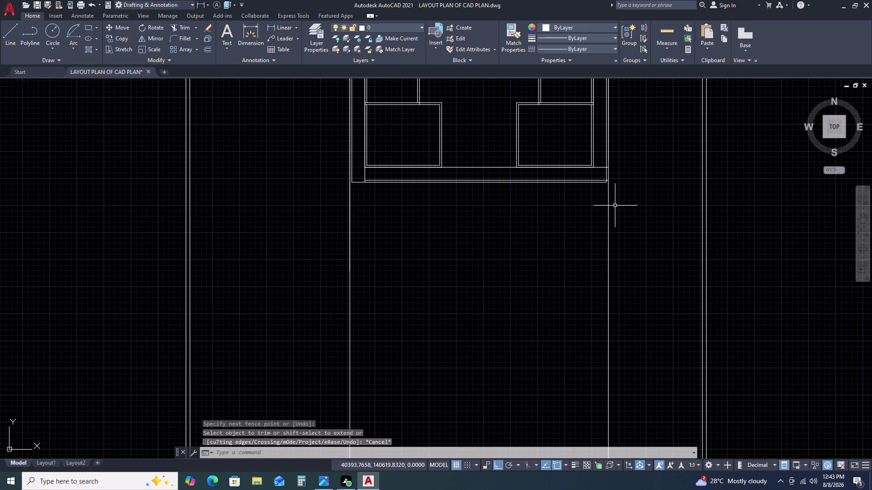
scroll(up, 3)
scroll(down, 3)
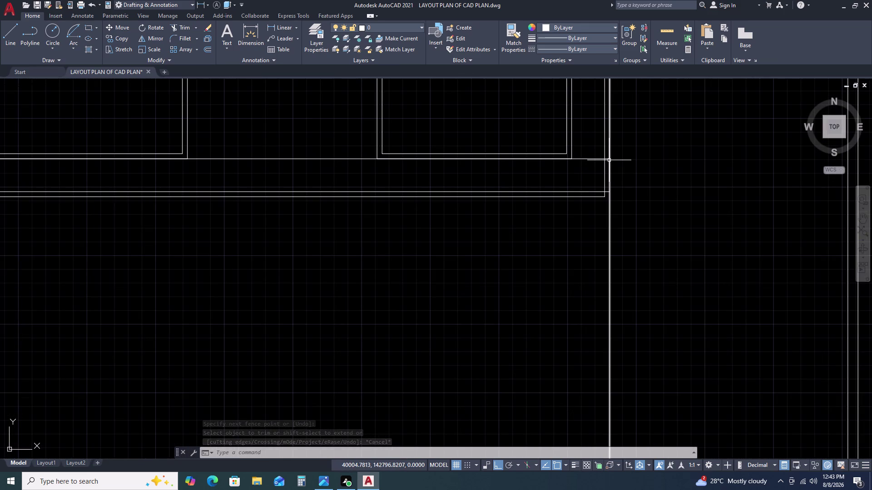
Fence-trim the overhanging line ends at the front room's right corner.
key(t)
text(R)
key(space)
scroll(up, 3)
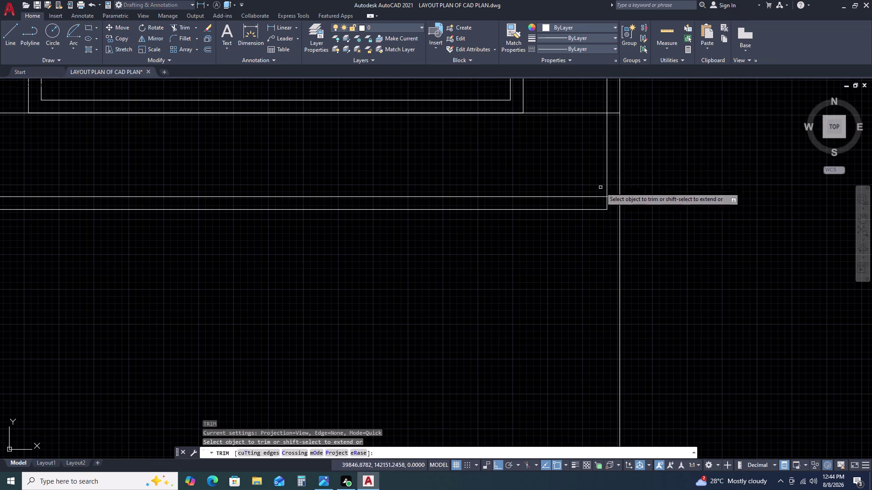
double_click(613, 108)
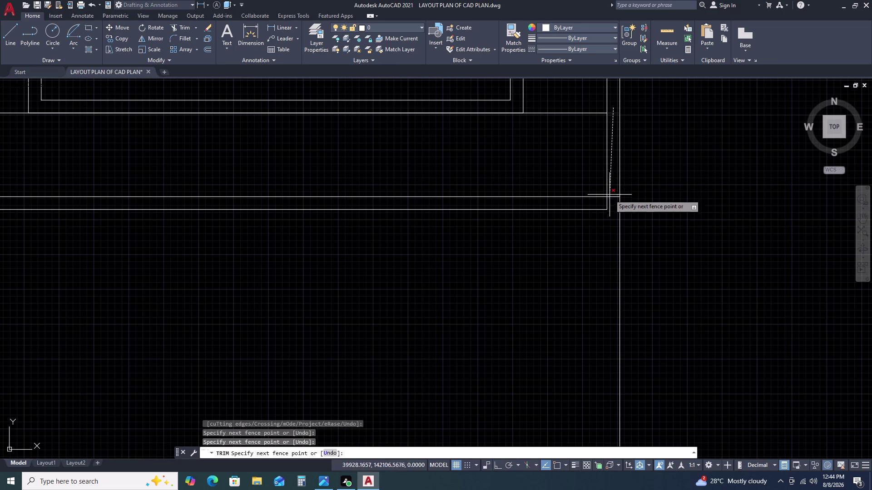
click(611, 205)
key(Escape)
scroll(down, 3)
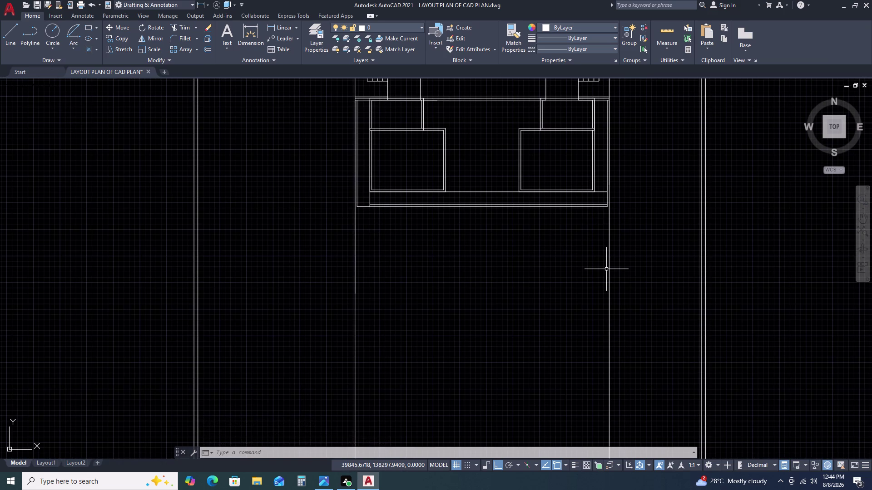
Draw a short vertical closing line at the right corner.
text(L)
key(space)
scroll(up, 3)
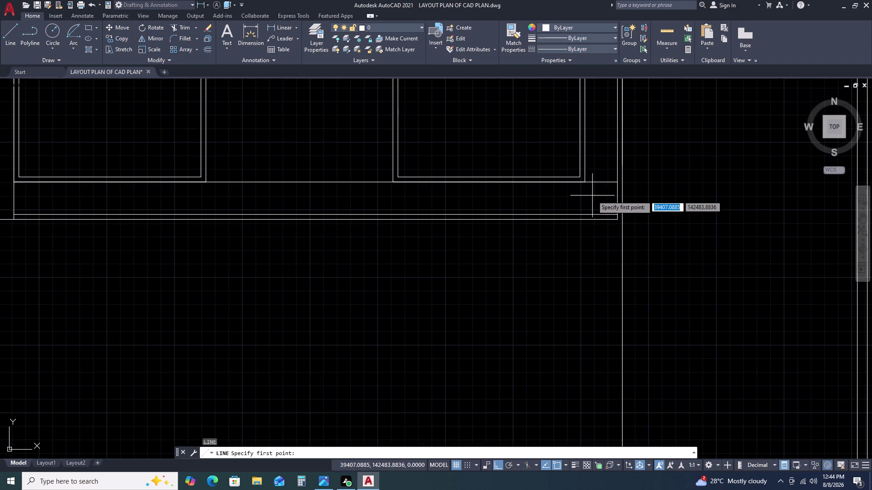
click(585, 183)
click(583, 223)
key(Escape)
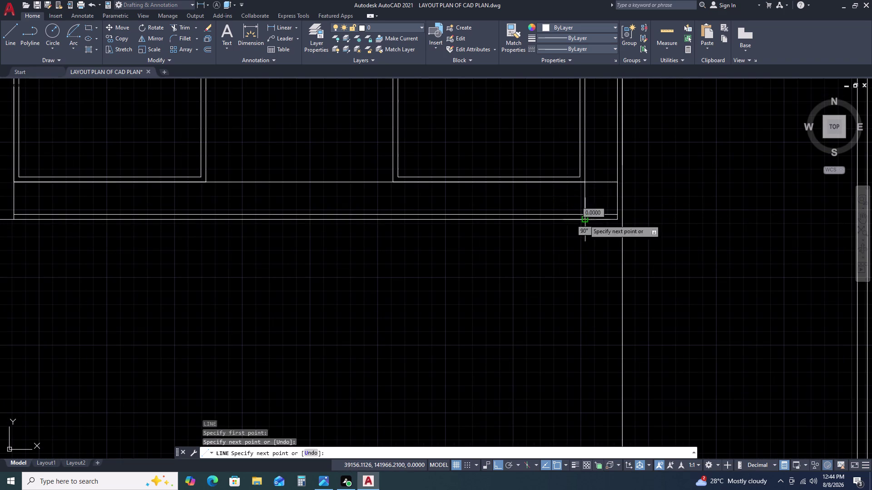
scroll(down, 3)
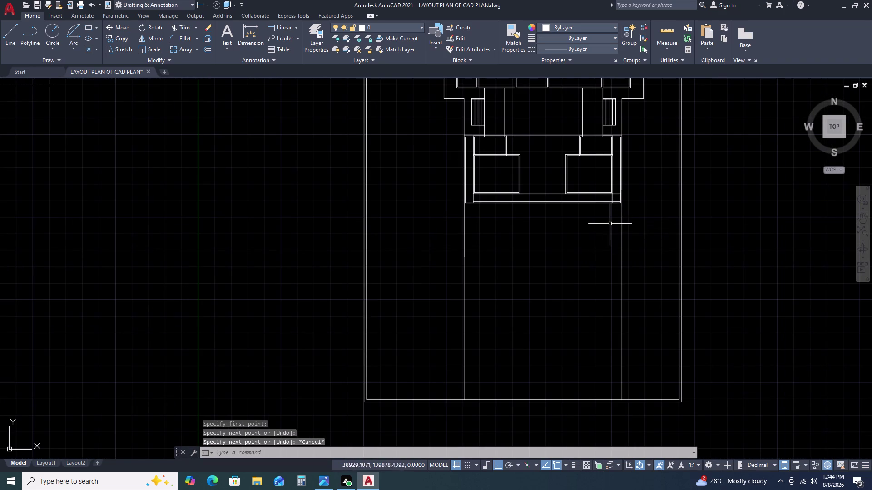
scroll(up, 3)
Fence-trim the extra line end left at the right corner.
key(t)
key(r)
key(space)
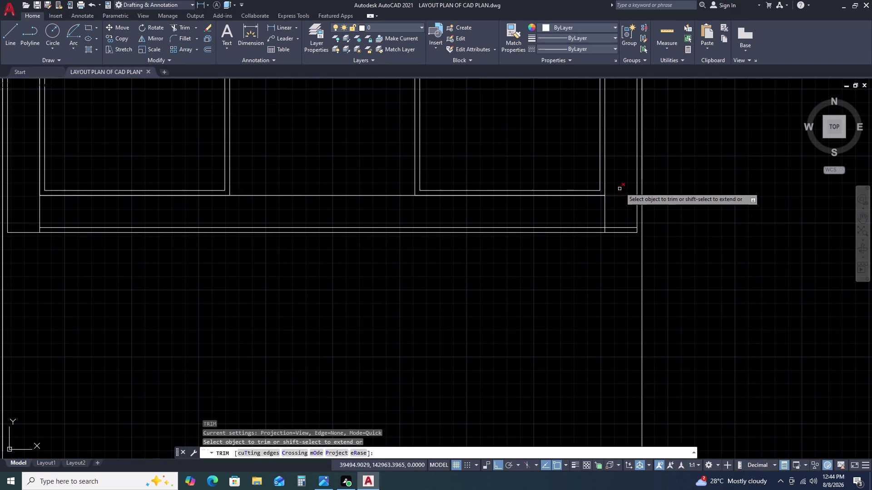
click(621, 185)
double_click(623, 209)
key(Escape)
scroll(down, 3)
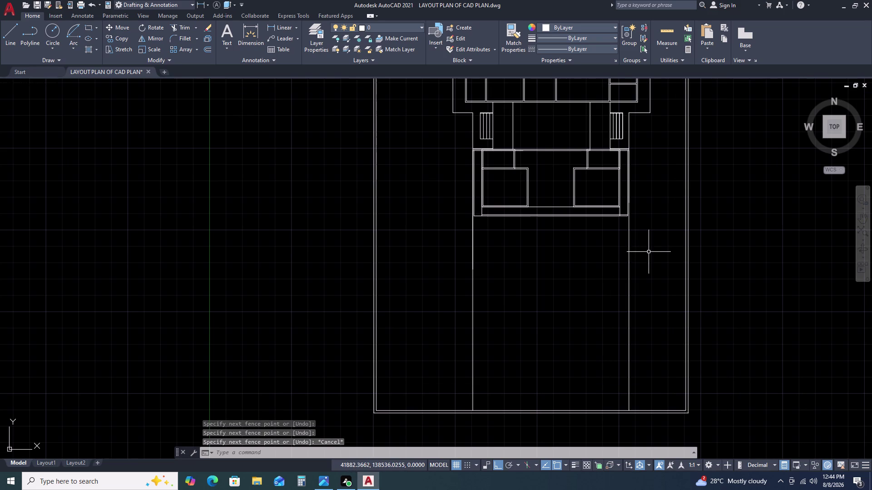
scroll(up, 3)
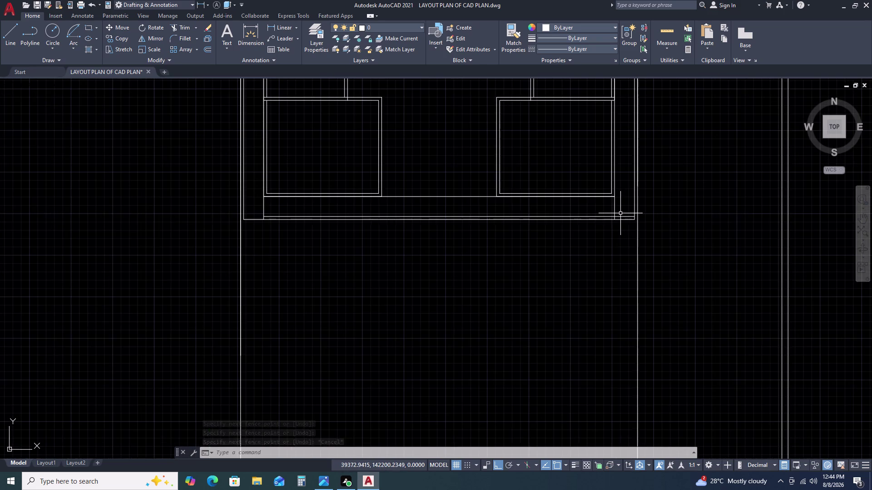
Trim the last corner overhang so both front wall lines end at the right wall.
key(t)
text(R)
key(space)
scroll(up, 3)
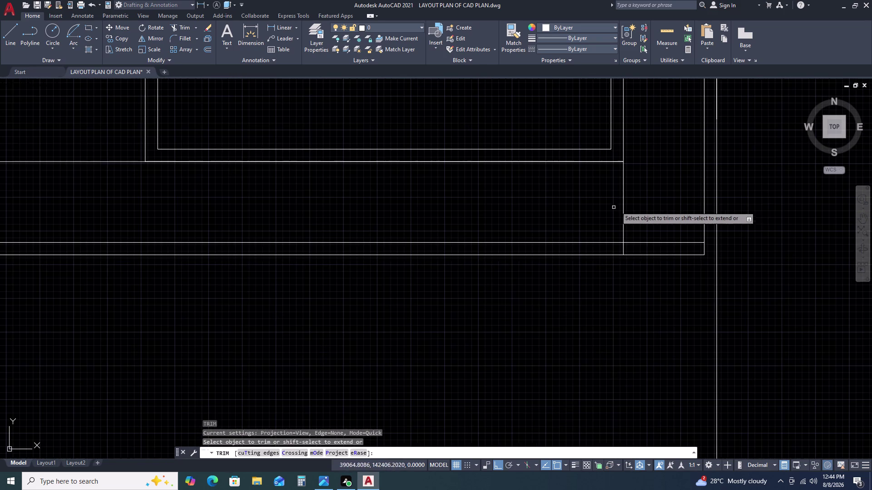
click(641, 199)
double_click(593, 208)
key(Escape)
scroll(down, 3)
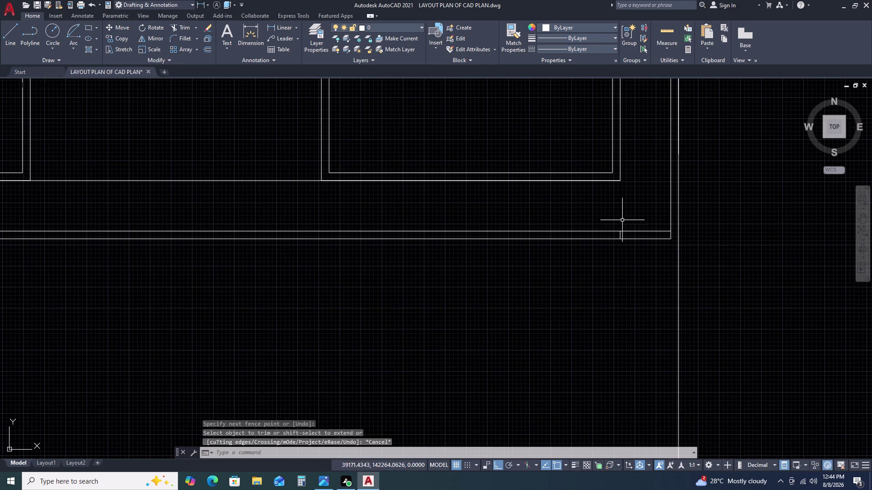
scroll(up, 3)
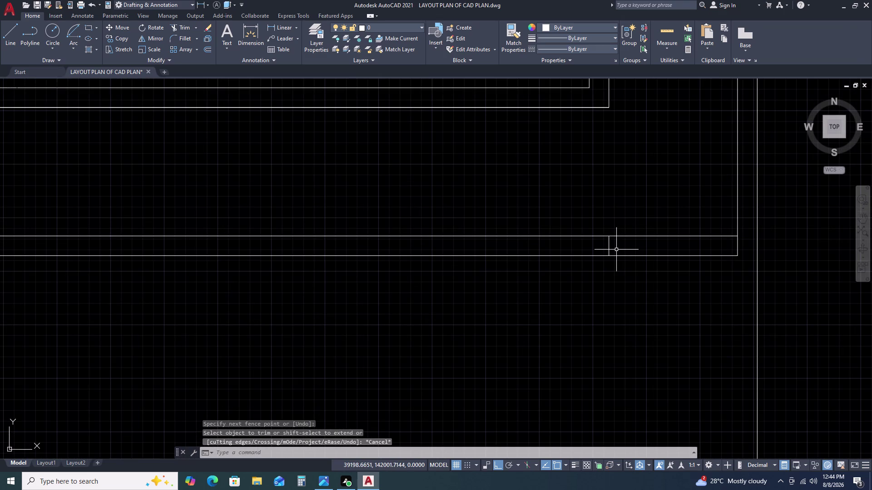
Delete the short vertical connecting line near the front room's corner.
scroll(up, 3)
double_click(623, 215)
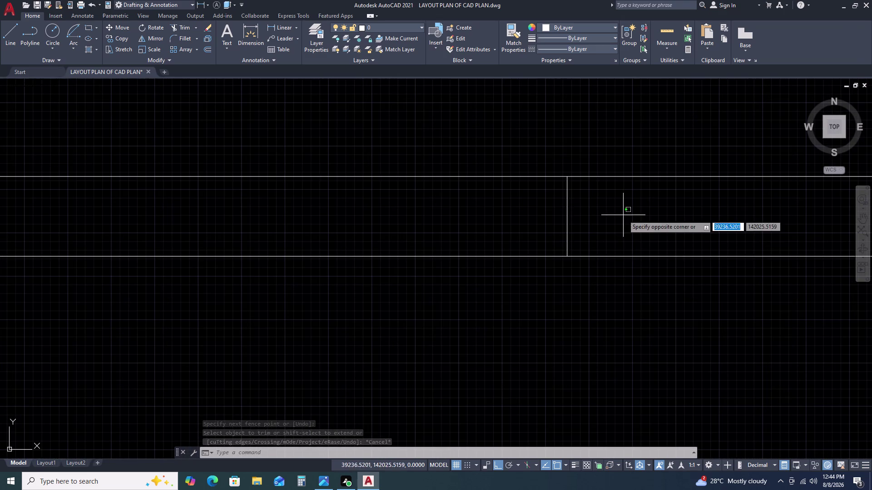
click(536, 211)
click(531, 209)
key(Delete)
scroll(down, 3)
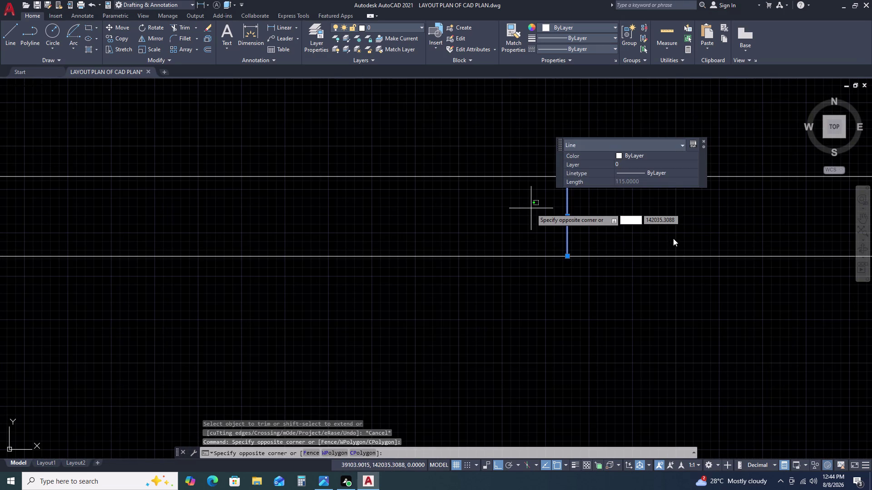
key(Escape)
key(Delete)
scroll(down, 3)
scroll(down, 3)
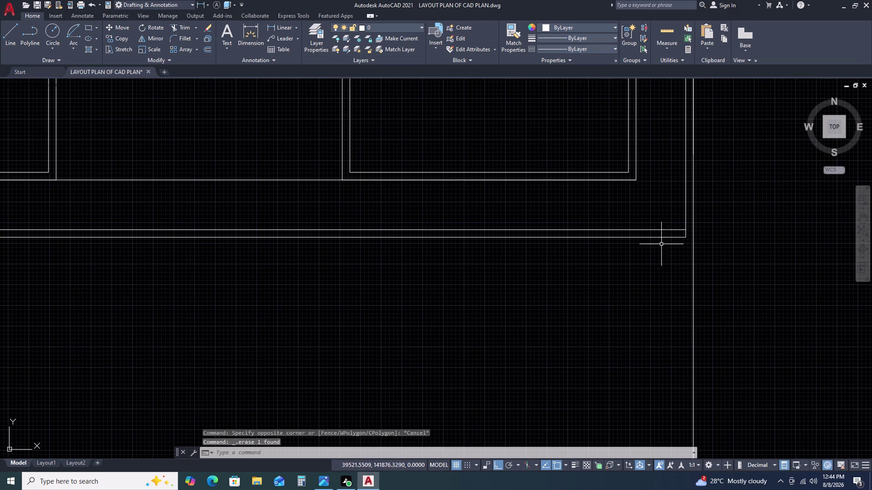
Fillet the first sharp wall corner of the front room with F.
text(F)
key(space)
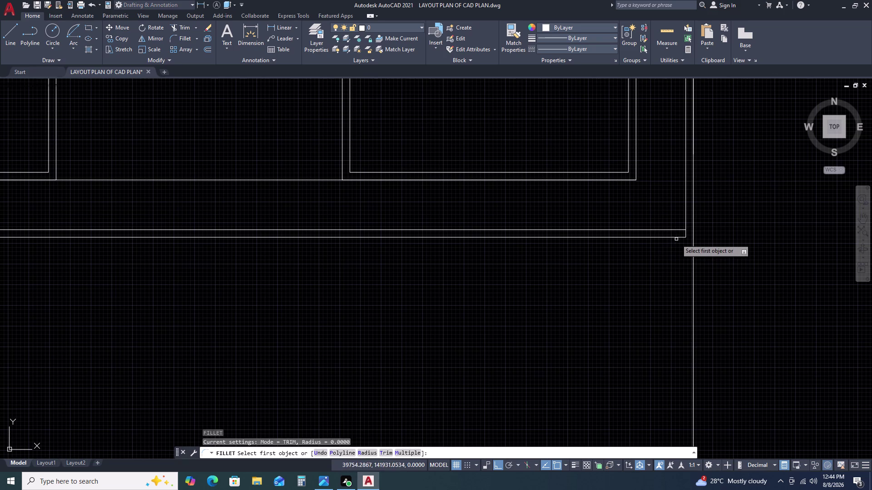
double_click(677, 238)
double_click(693, 236)
scroll(down, 3)
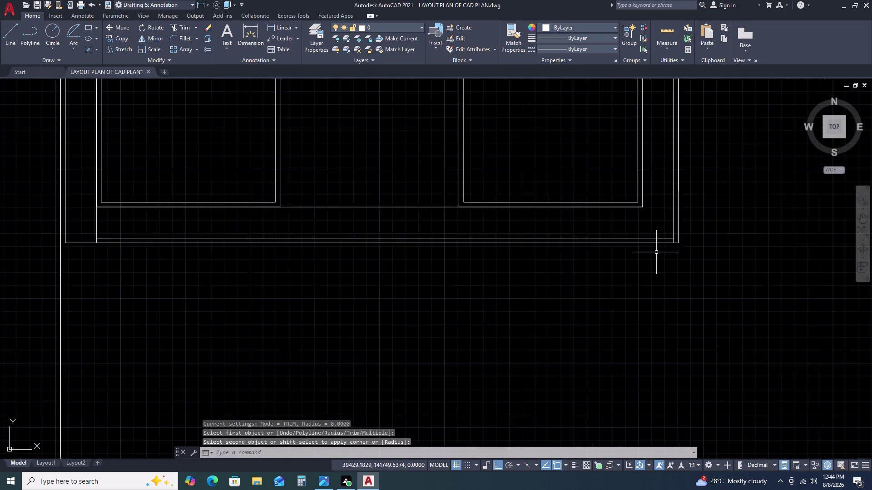
scroll(down, 3)
Fillet the front room's left wall corner.
key(space)
scroll(up, 3)
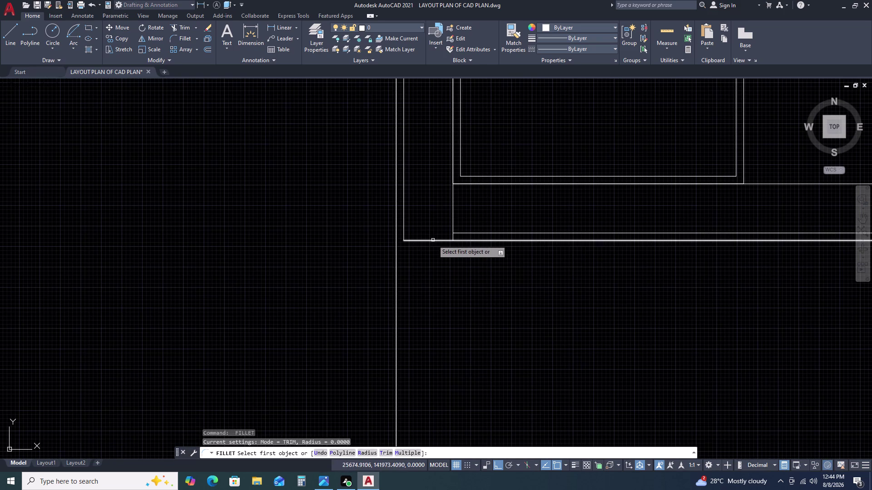
click(433, 240)
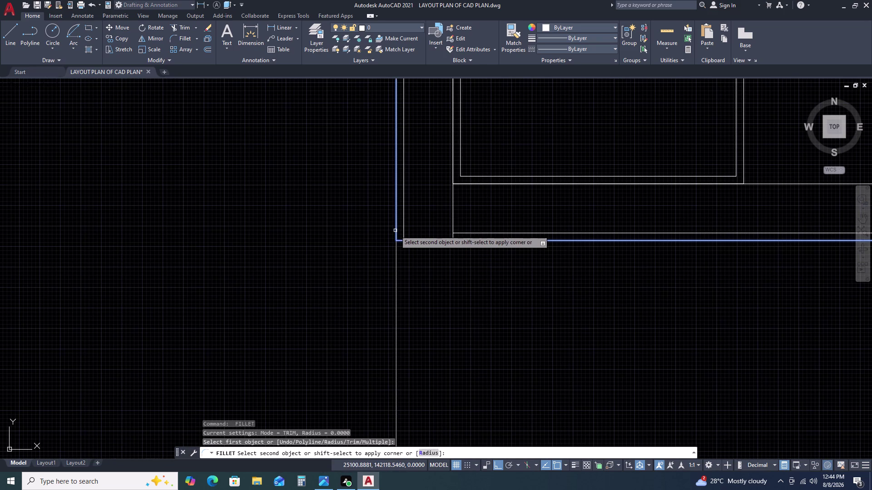
click(395, 231)
key(space)
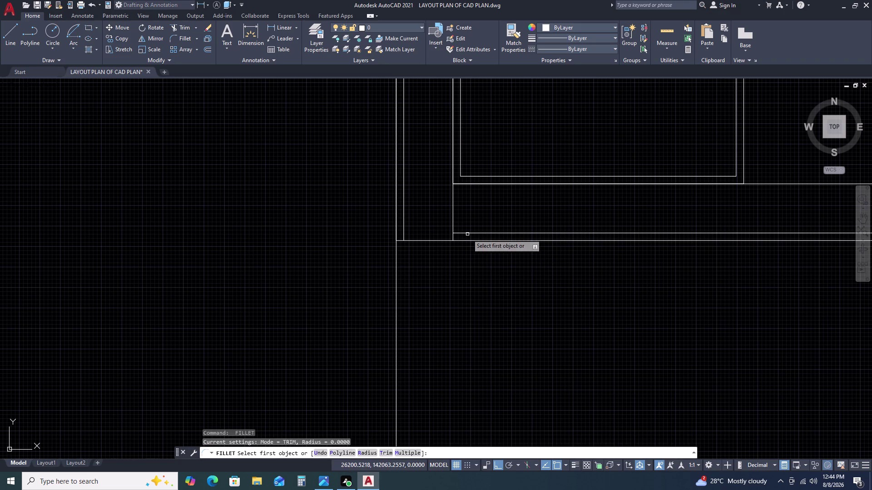
double_click(467, 234)
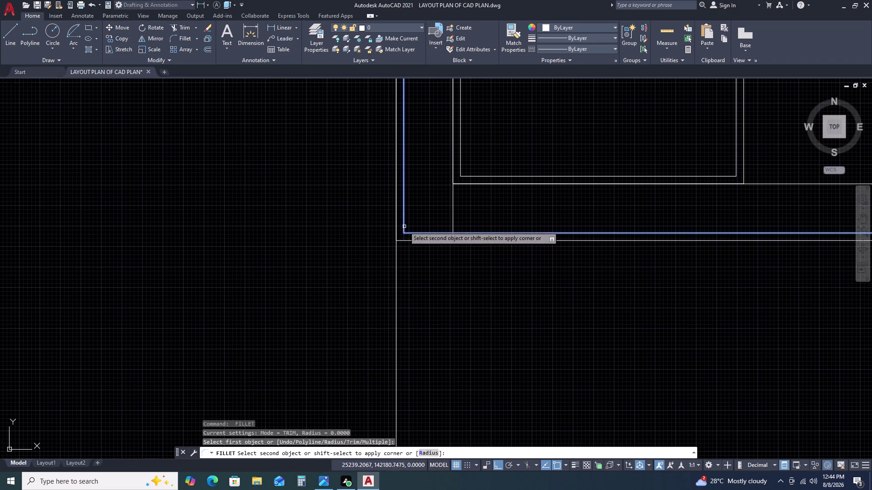
click(405, 227)
scroll(down, 3)
middle_drag(610, 238, 526, 238)
Fillet the opposite wall corner, then exit Fillet.
key(space)
scroll(up, 3)
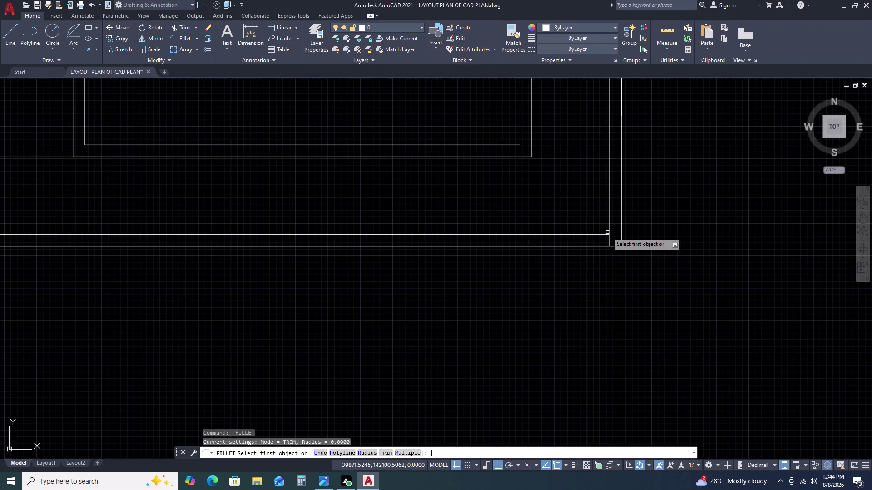
click(600, 234)
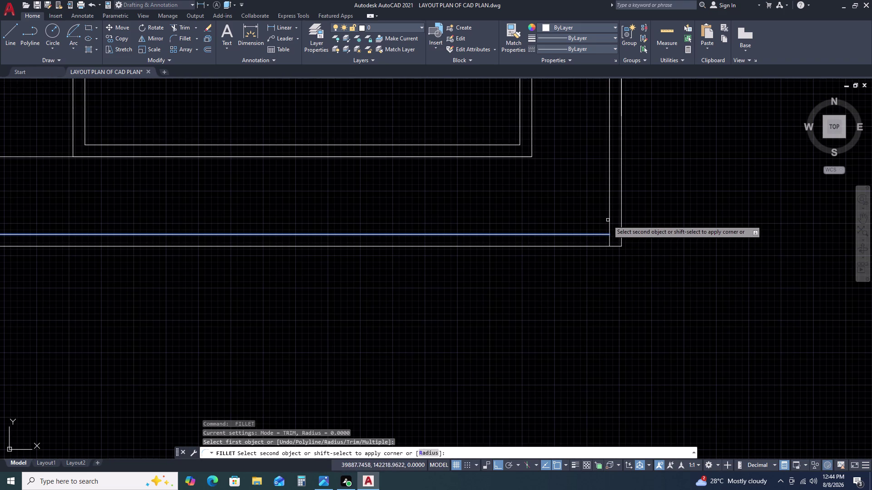
click(610, 218)
scroll(down, 3)
key(Escape)
Erase the stray wall line beside the building.
scroll(up, 3)
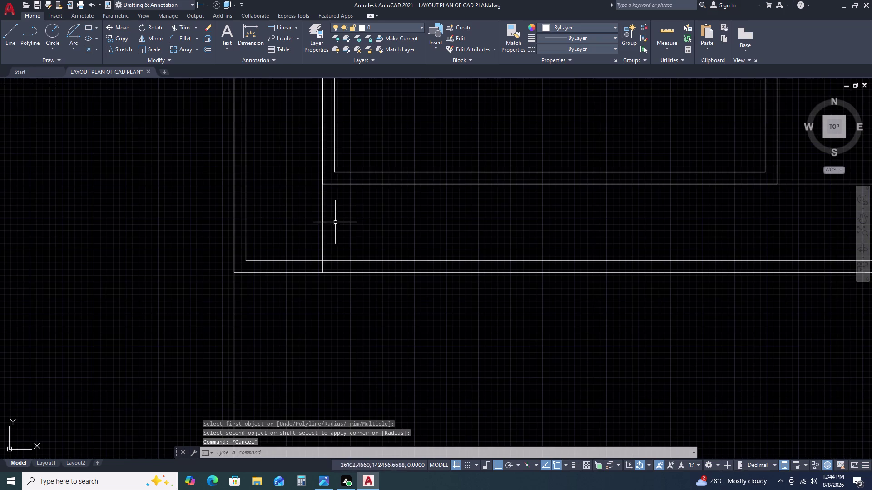
click(357, 219)
click(306, 207)
key(Delete)
scroll(down, 3)
scroll(down, 3)
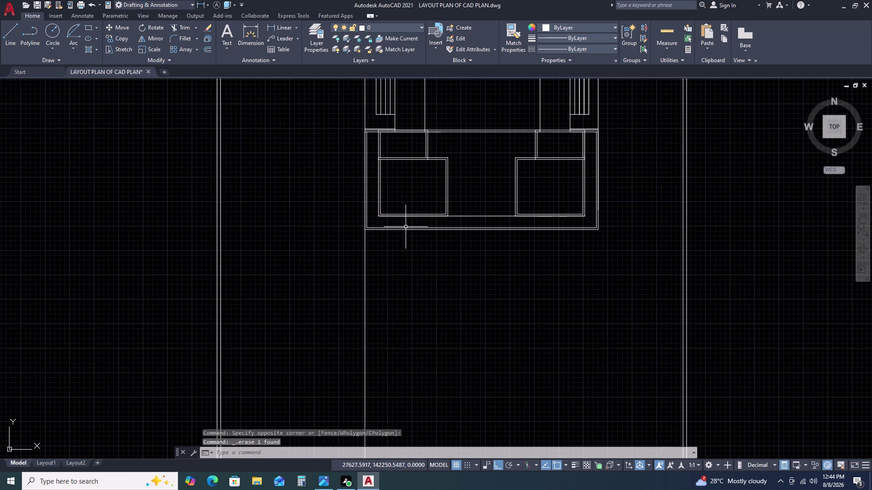
scroll(down, 3)
Erase the long 28454-unit vertical line crossing the plot.
middle_click(384, 279)
middle_drag(384, 278, 384, 233)
middle_drag(562, 250, 235, 177)
scroll(up, 3)
scroll(down, 3)
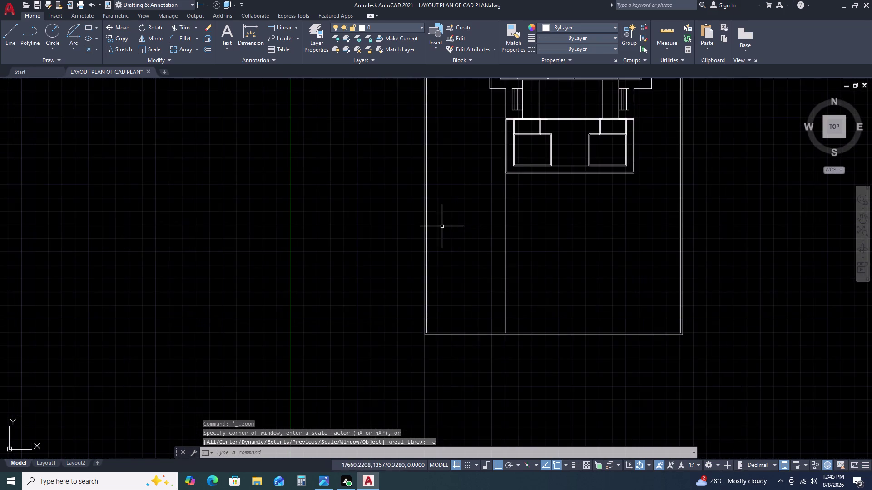
scroll(down, 3)
scroll(up, 3)
double_click(464, 223)
click(409, 233)
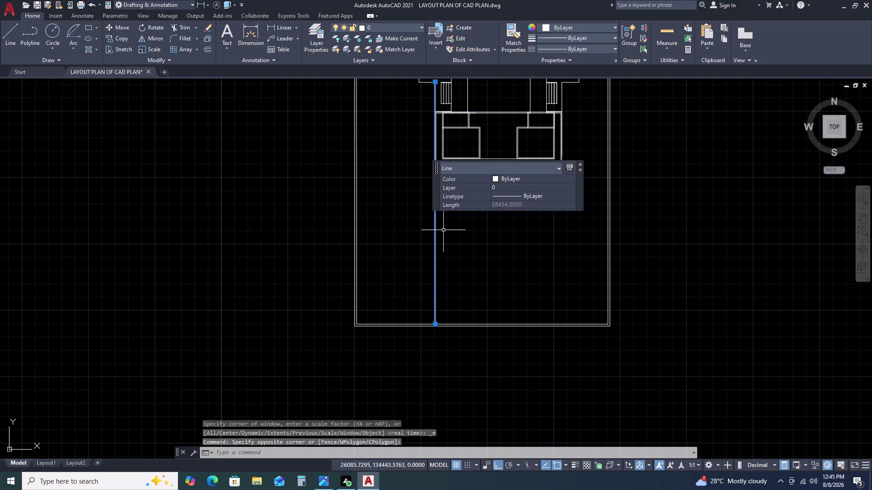
key(Delete)
scroll(down, 3)
key(space)
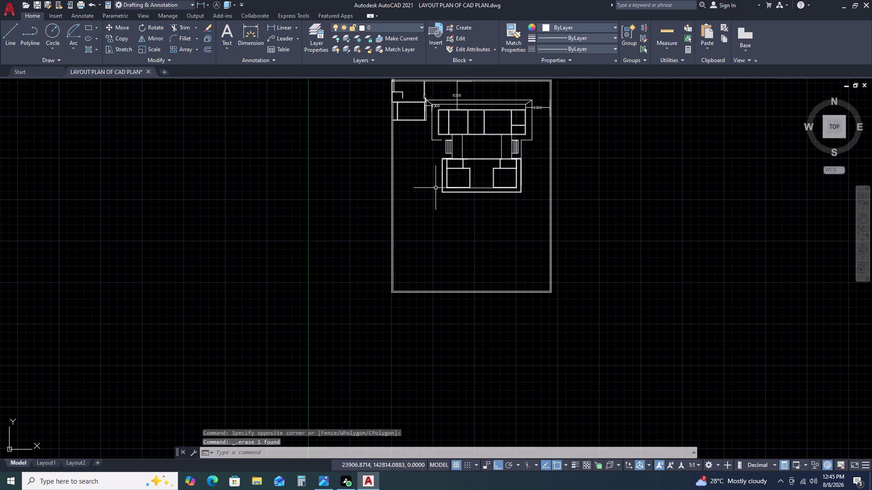
scroll(up, 3)
key(Escape)
Start a line with L, then cancel it and return to the front room.
text(L)
key(space)
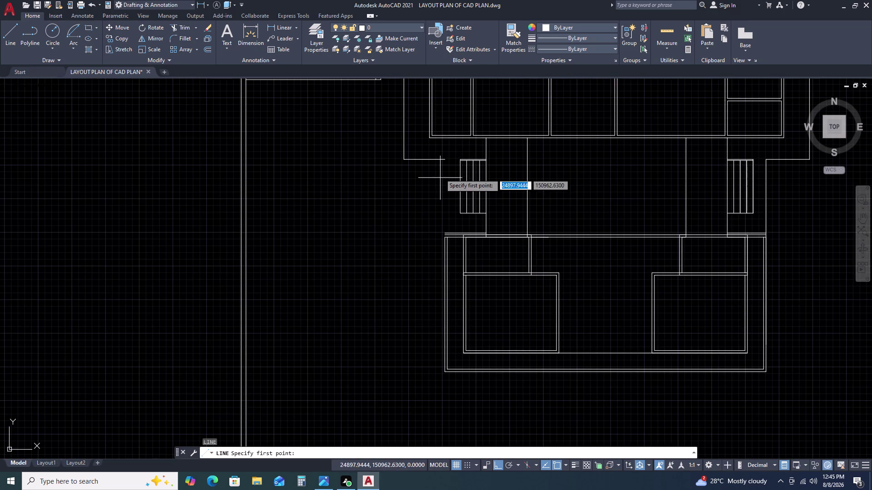
click(442, 163)
click(443, 238)
key(Escape)
scroll(down, 3)
middle_drag(465, 227, 424, 219)
scroll(up, 3)
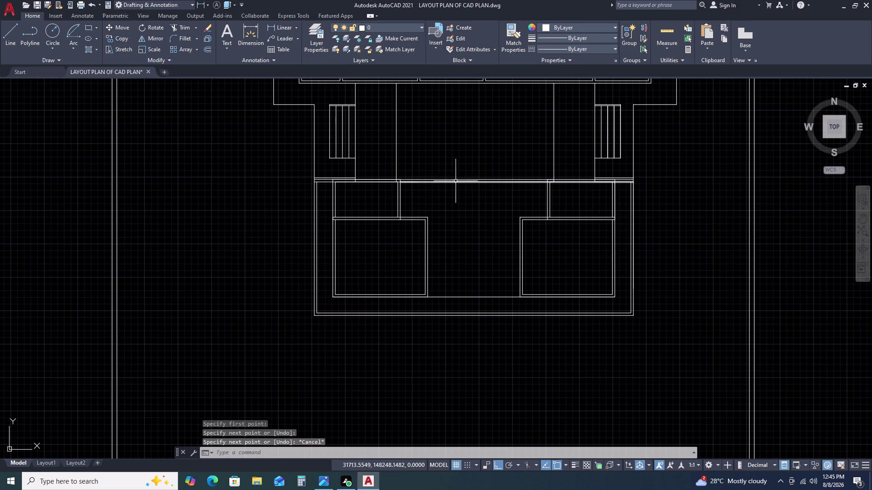
scroll(up, 3)
scroll(down, 3)
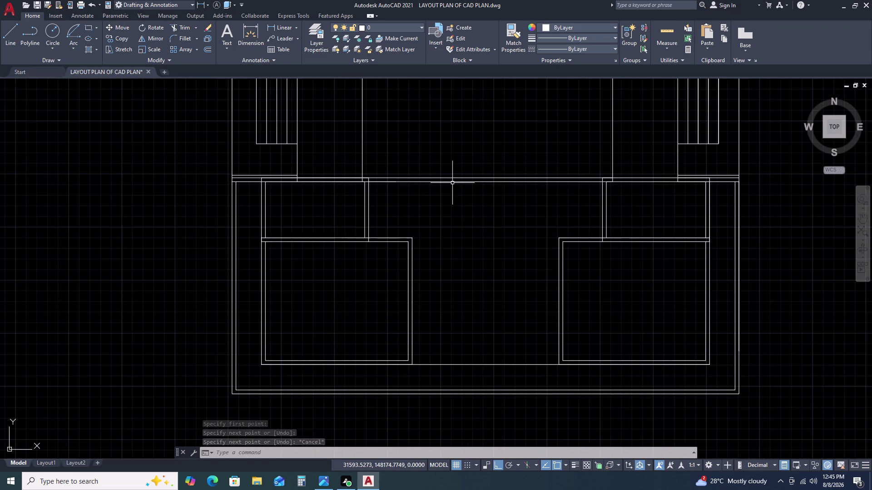
scroll(down, 3)
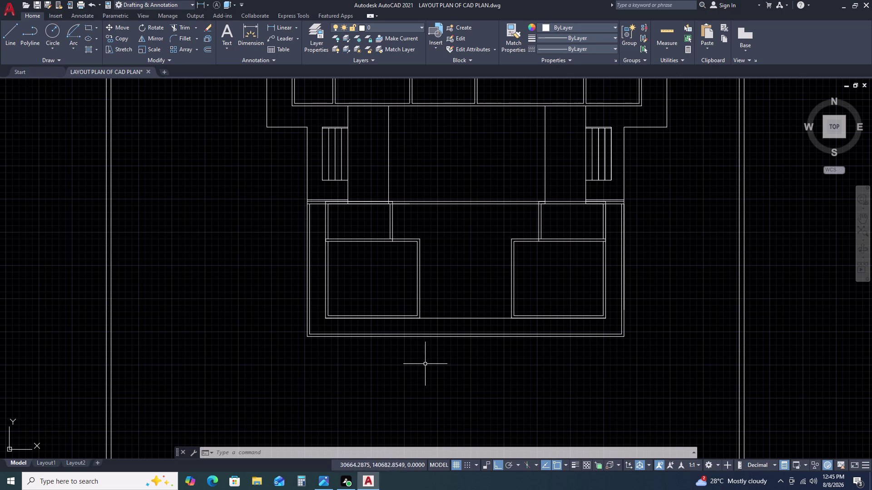
scroll(up, 3)
Give the front room's bottom, left and right outer lines the ACAD_ISO02W100 linetype.
click(391, 335)
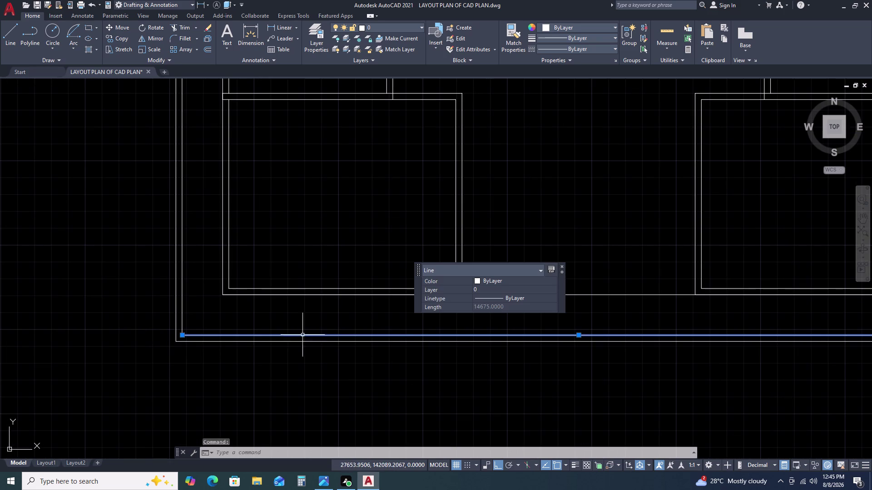
click(182, 327)
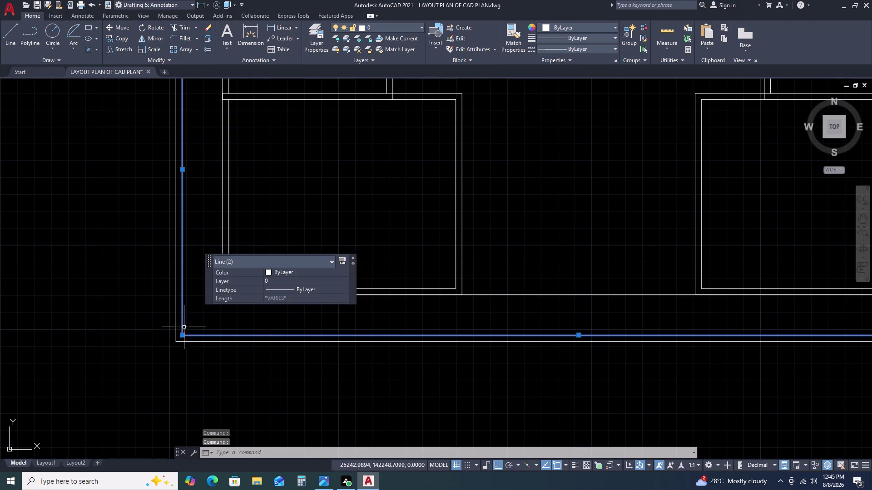
scroll(down, 3)
middle_drag(386, 353, 319, 367)
scroll(up, 3)
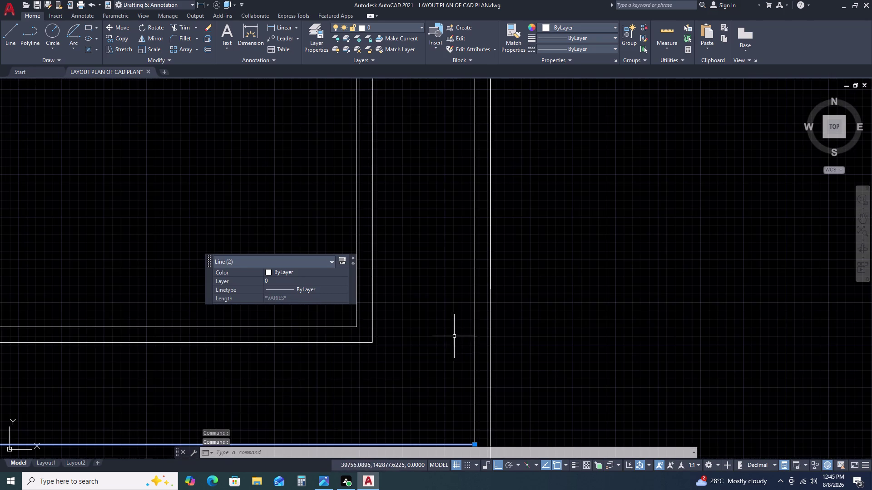
click(474, 354)
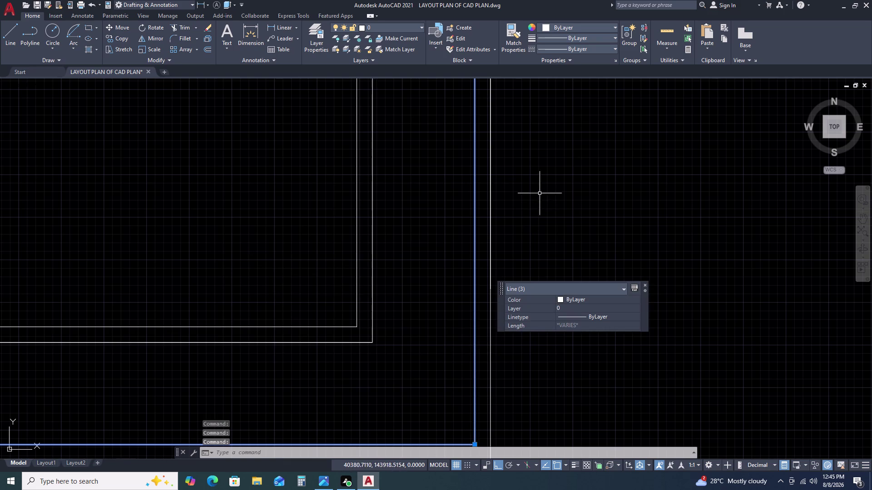
click(575, 50)
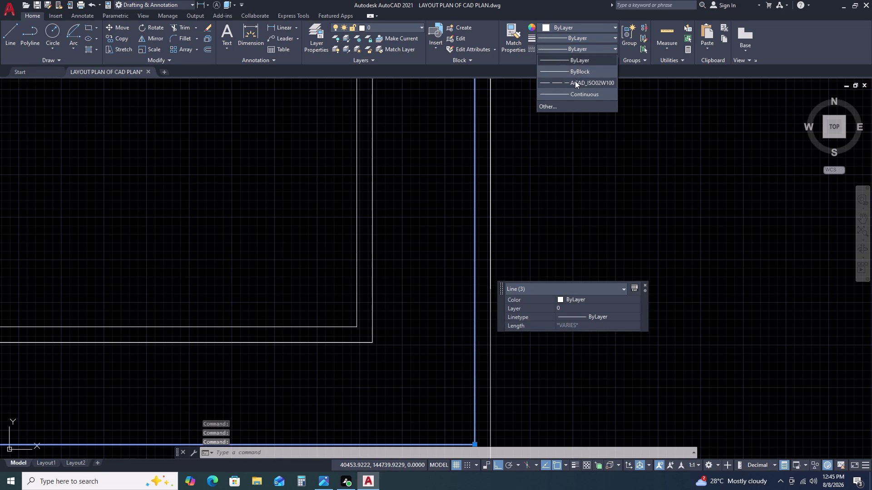
click(574, 82)
scroll(down, 3)
scroll(down, 3)
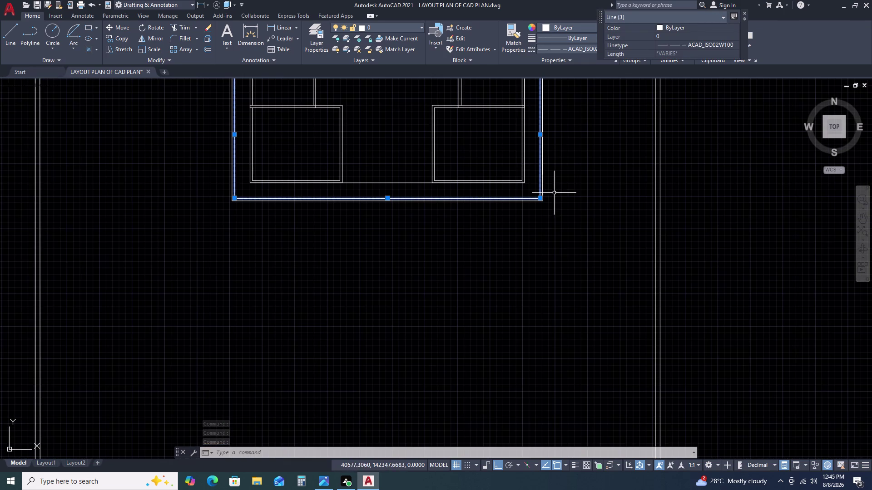
middle_drag(512, 140, 513, 189)
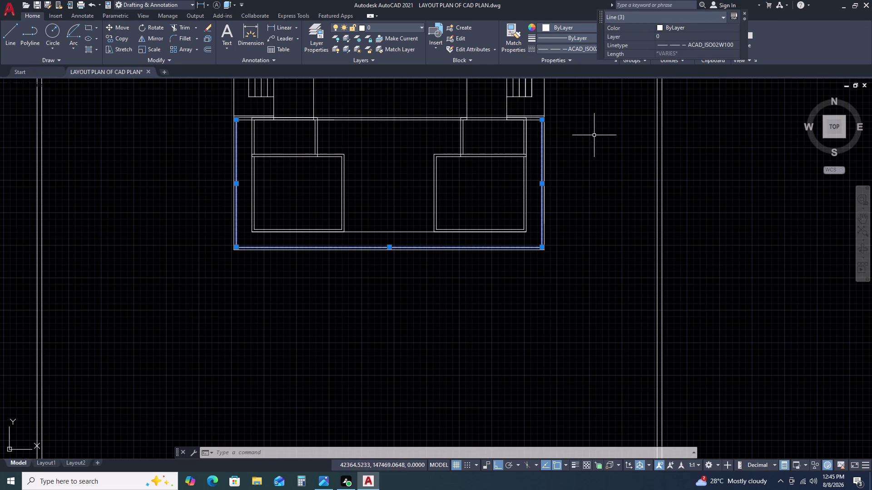
click(692, 52)
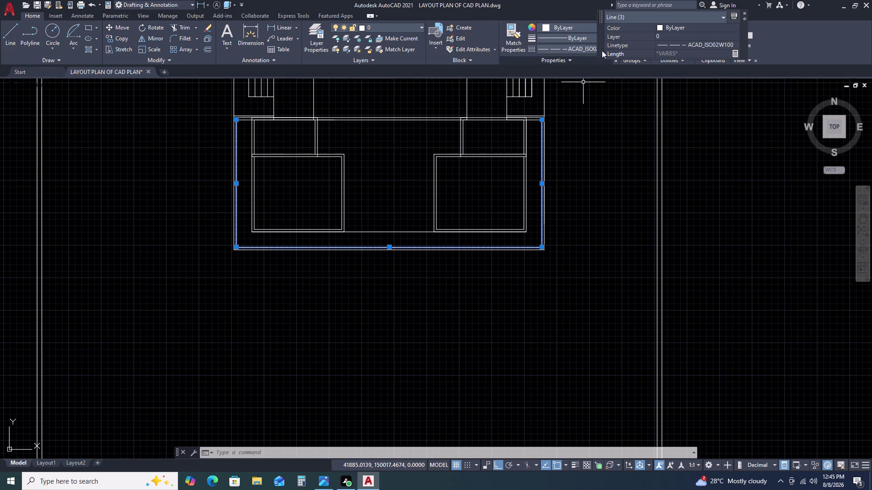
Set those lines' linetype scale to 50 in Properties and close the palette.
click(579, 59)
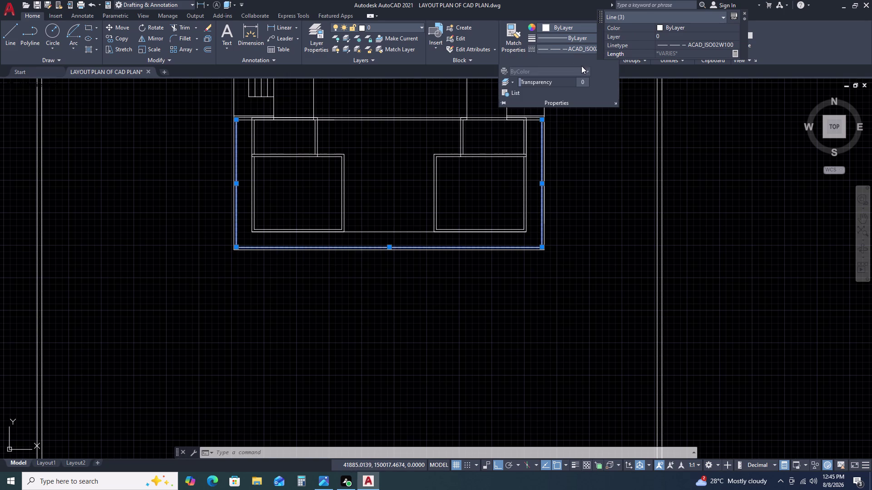
click(617, 105)
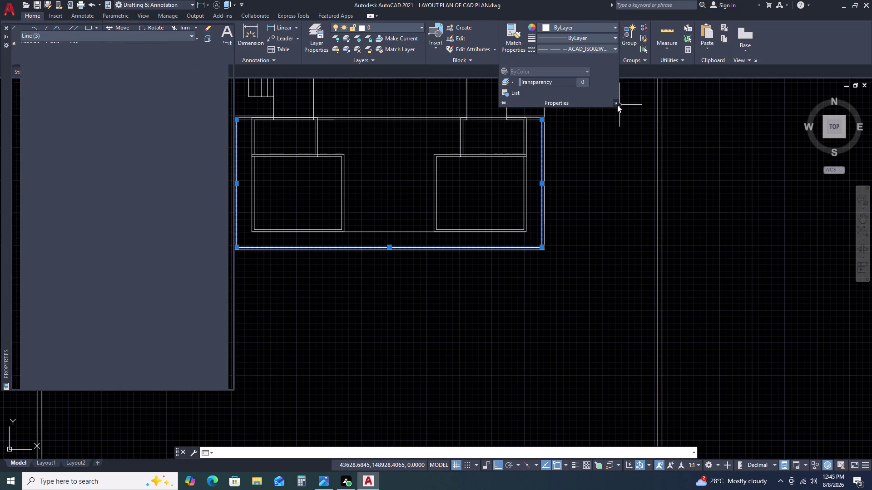
click(153, 84)
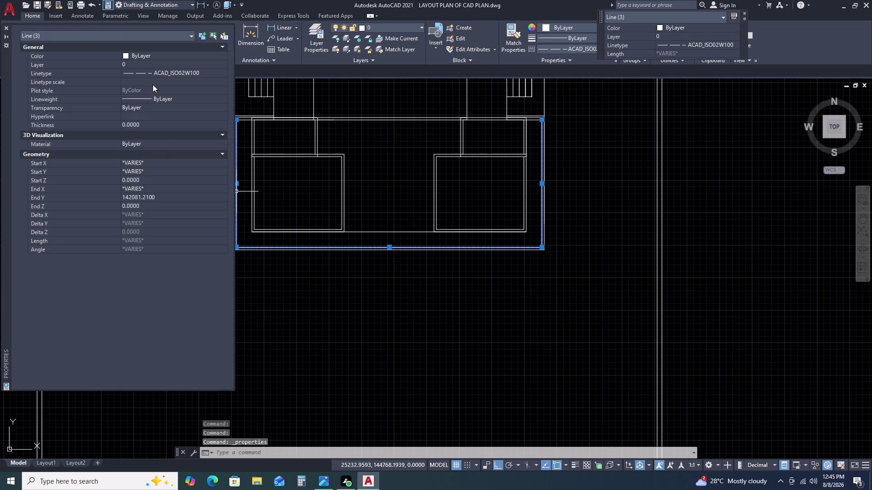
text(50)
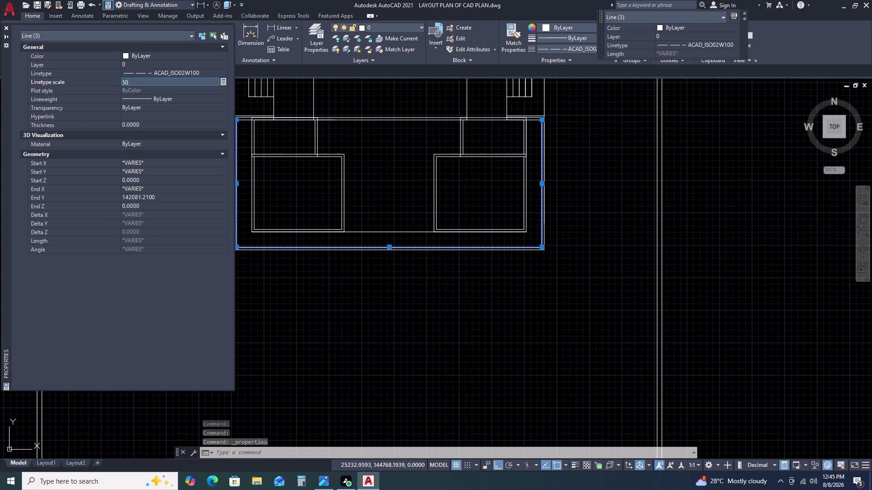
key(space)
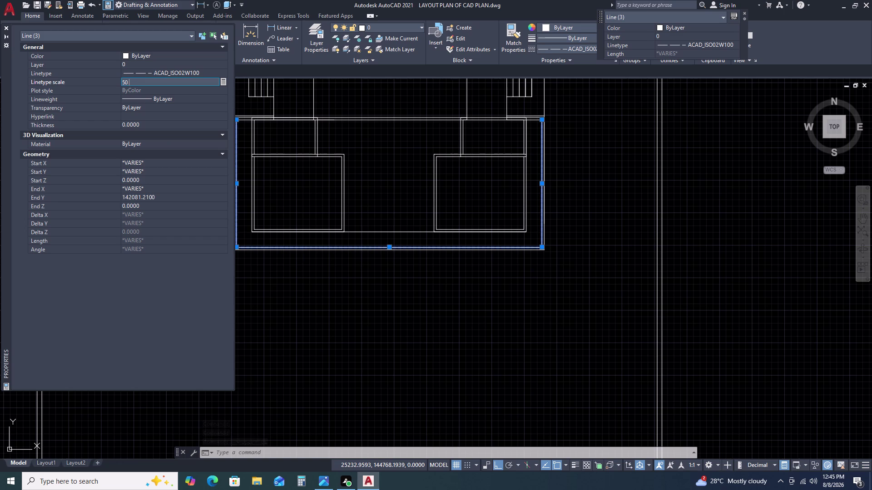
key(Return)
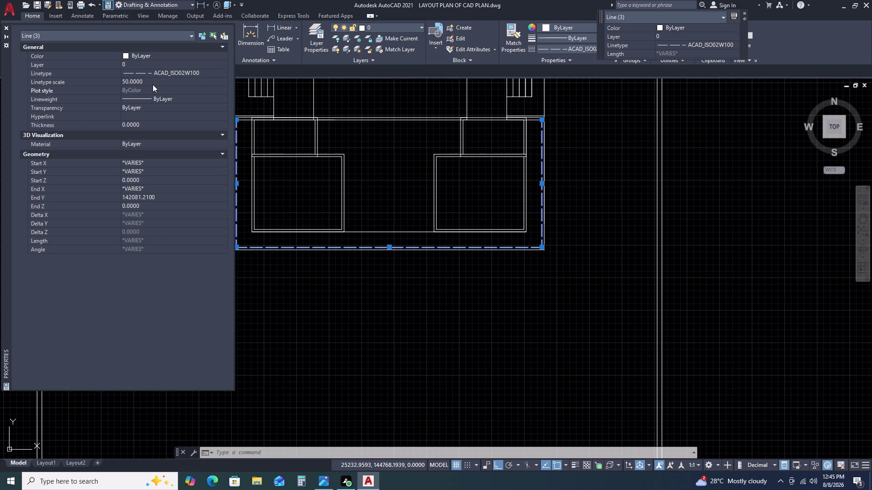
key(Escape)
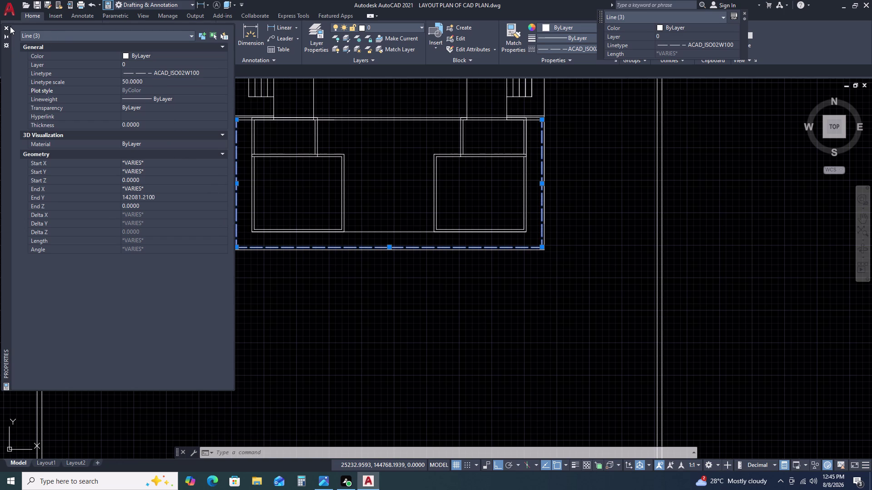
click(6, 27)
key(Escape)
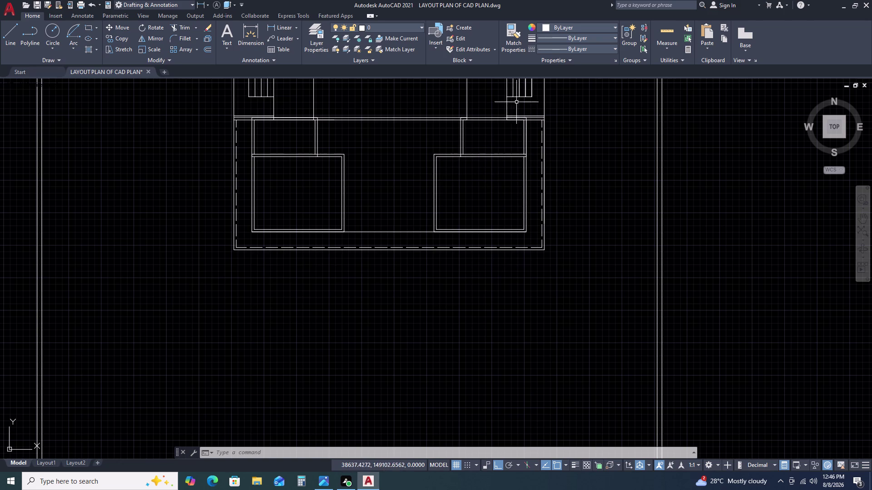
Cancel an unfinished stretch of the right-hand dashed line's top end.
scroll(up, 3)
scroll(up, 3)
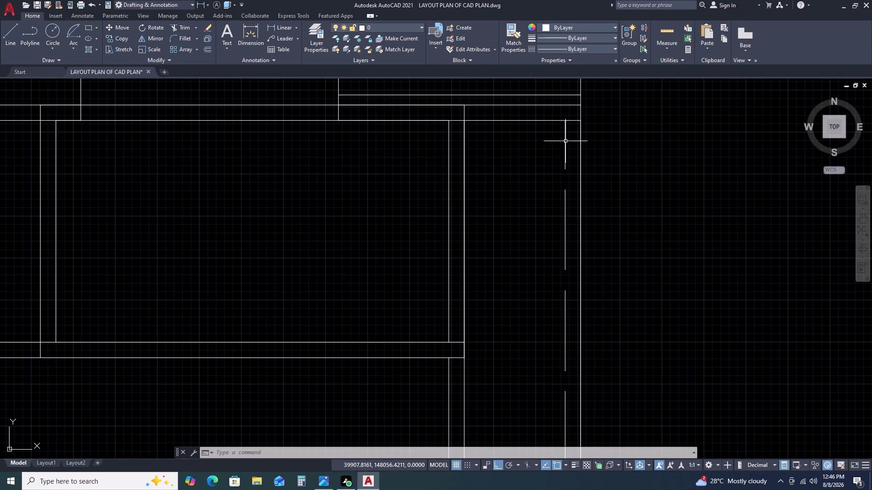
click(571, 145)
double_click(559, 146)
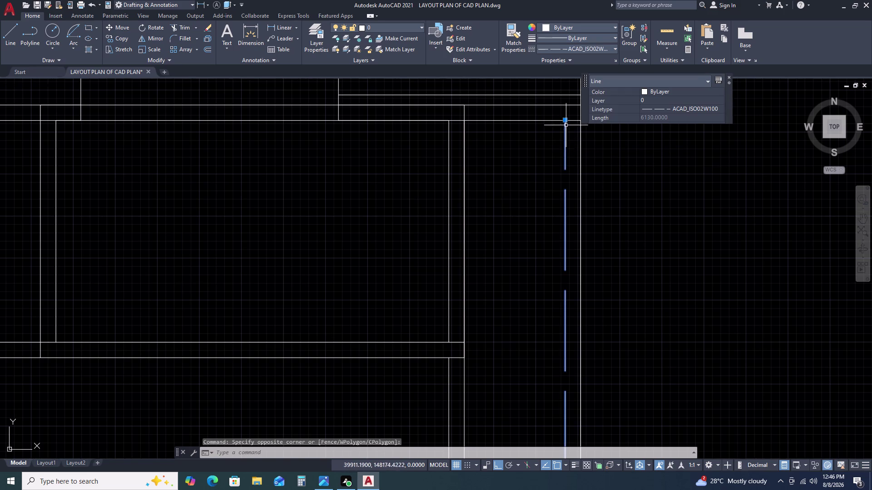
double_click(566, 119)
double_click(566, 106)
scroll(down, 3)
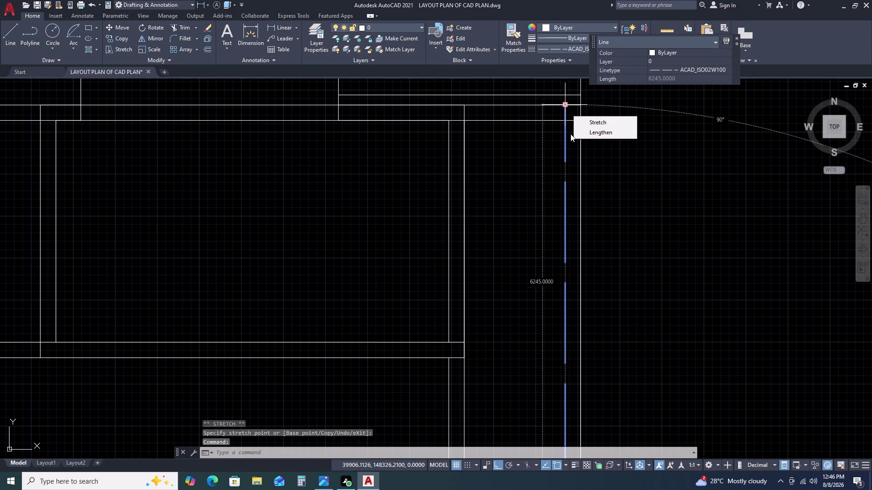
key(Escape)
Cancel an accidental stretch of the dashed boundary line's endpoint.
scroll(down, 3)
middle_drag(443, 146, 589, 165)
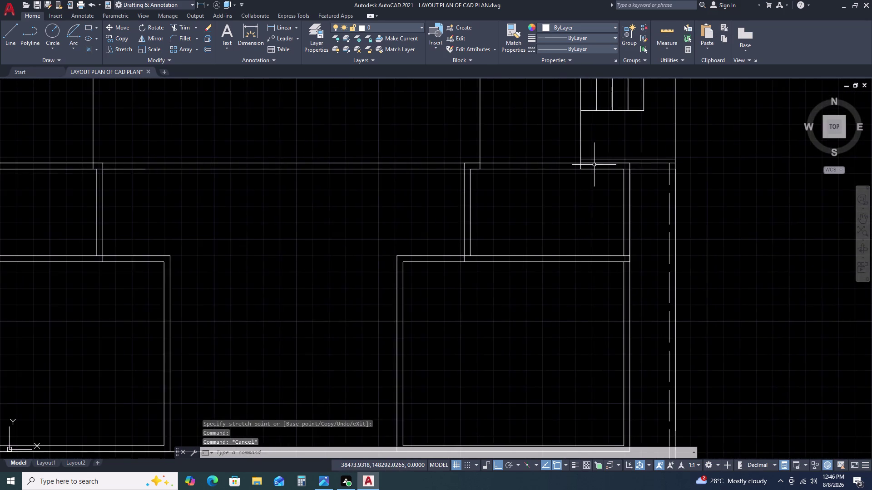
scroll(down, 3)
scroll(up, 3)
click(321, 158)
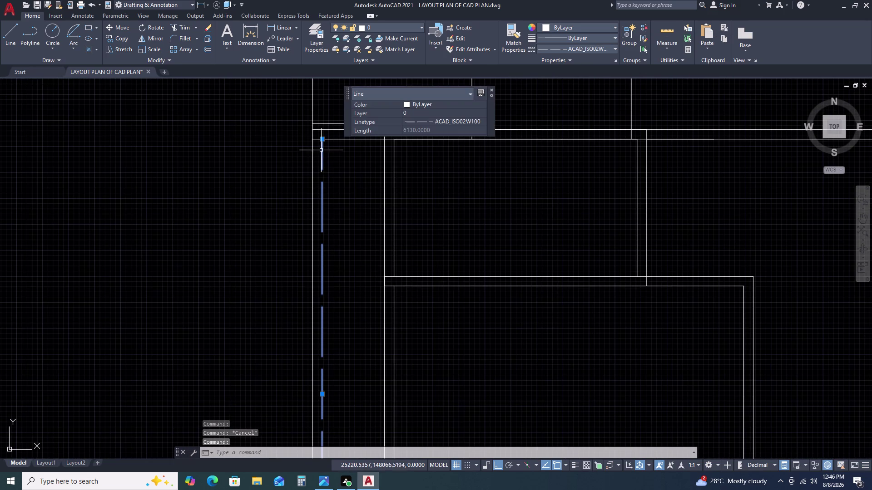
click(324, 137)
click(324, 128)
key(Escape)
Erase the two short leftover line pieces near the entrance's left steps.
scroll(down, 3)
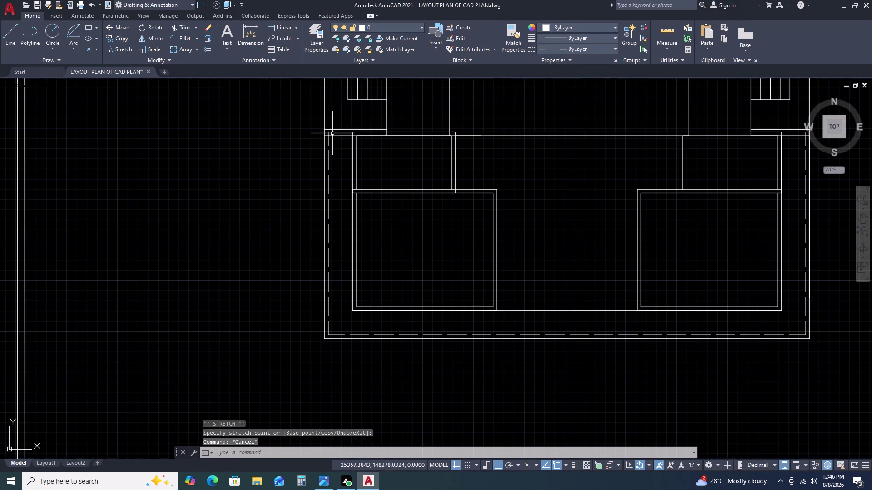
double_click(336, 129)
middle_drag(347, 131, 184, 176)
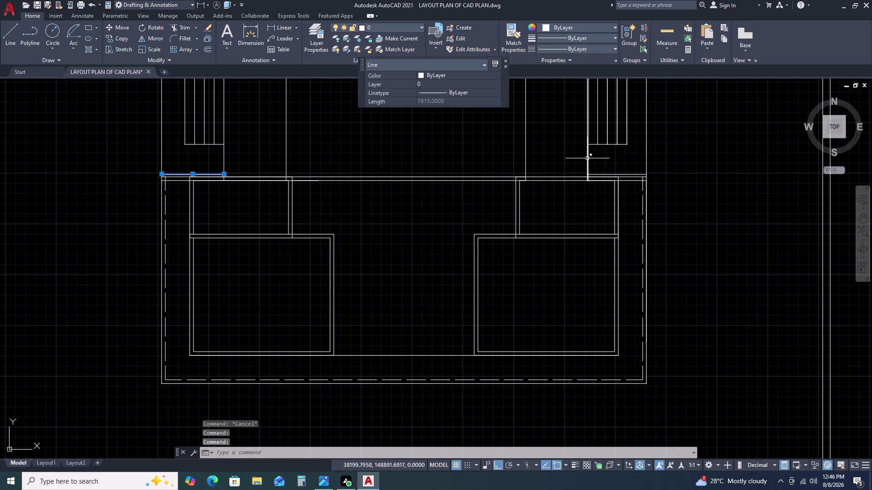
click(606, 174)
key(Delete)
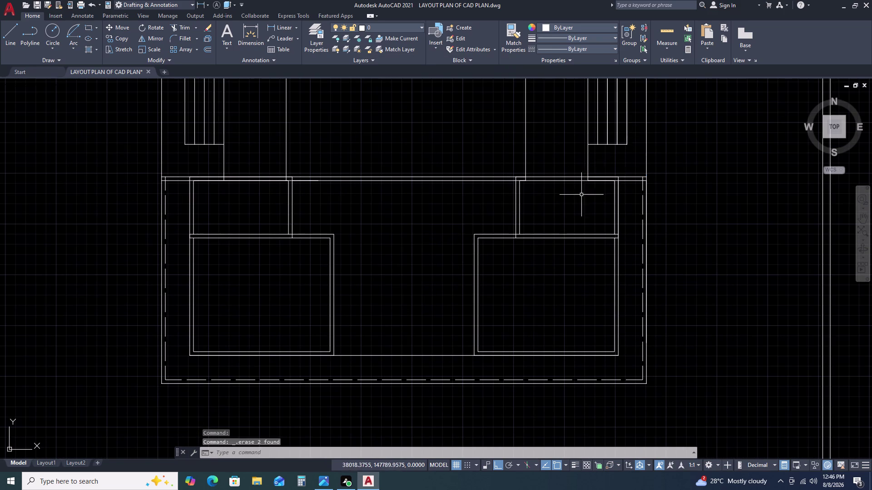
scroll(down, 3)
scroll(up, 3)
scroll(down, 3)
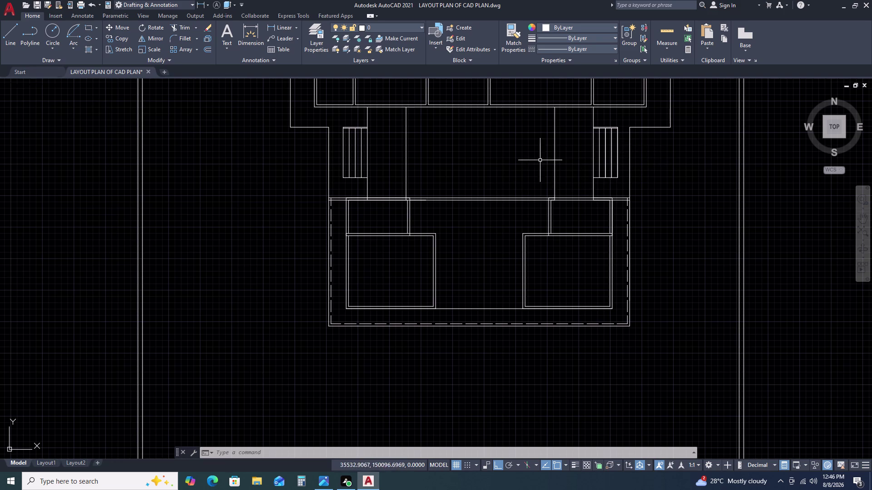
middle_drag(551, 350, 533, 285)
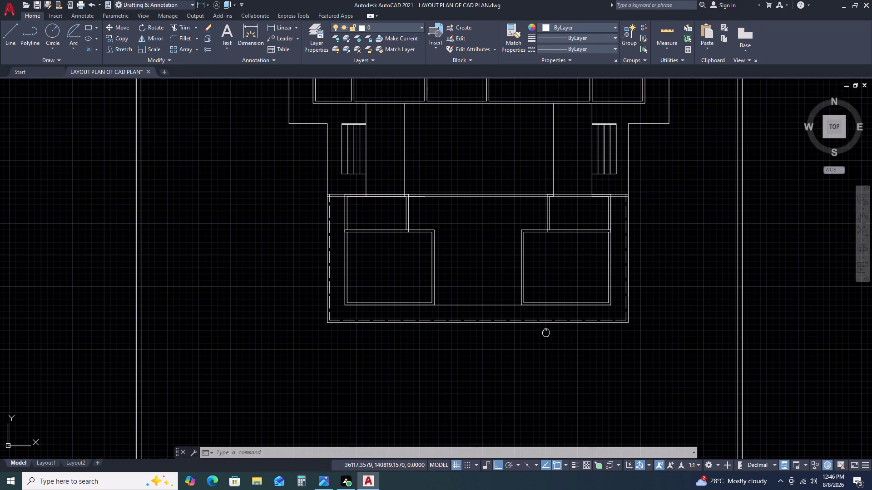
Start a dimensioned rectangle below the building, then abandon the attempt.
middle_drag(533, 284, 528, 256)
text(REC)
key(space)
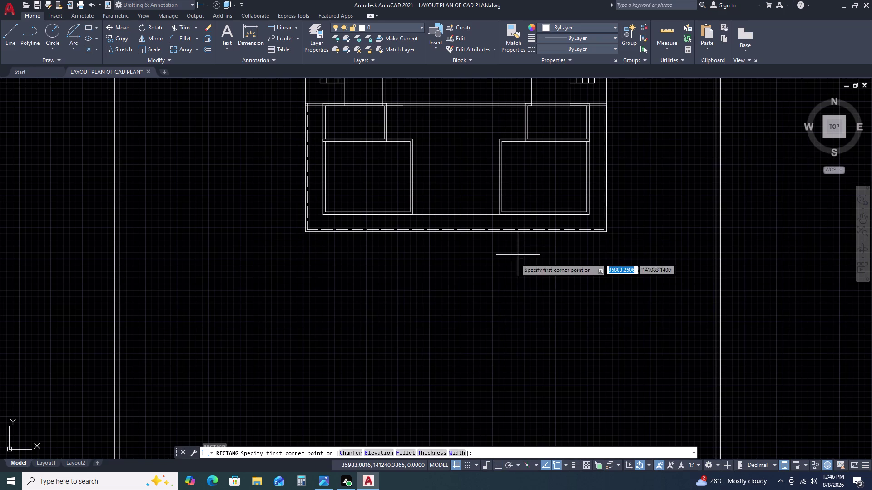
drag(326, 264, 379, 311)
key(d)
key(space)
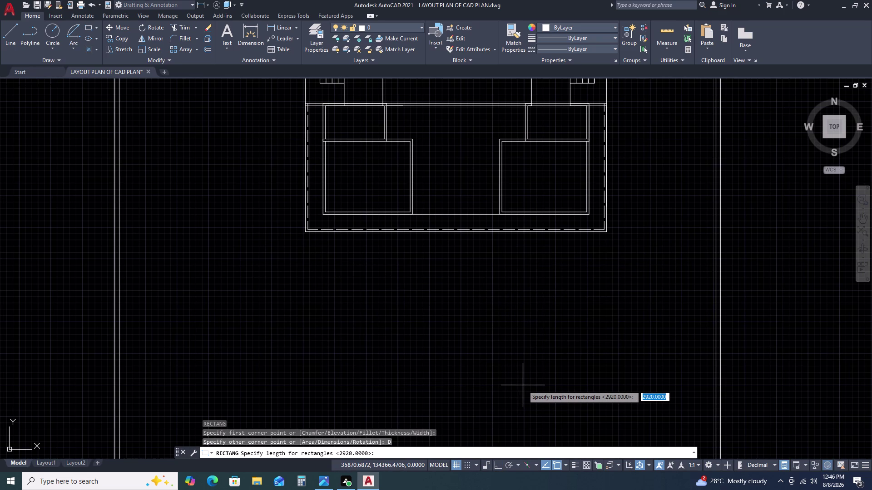
key(Escape)
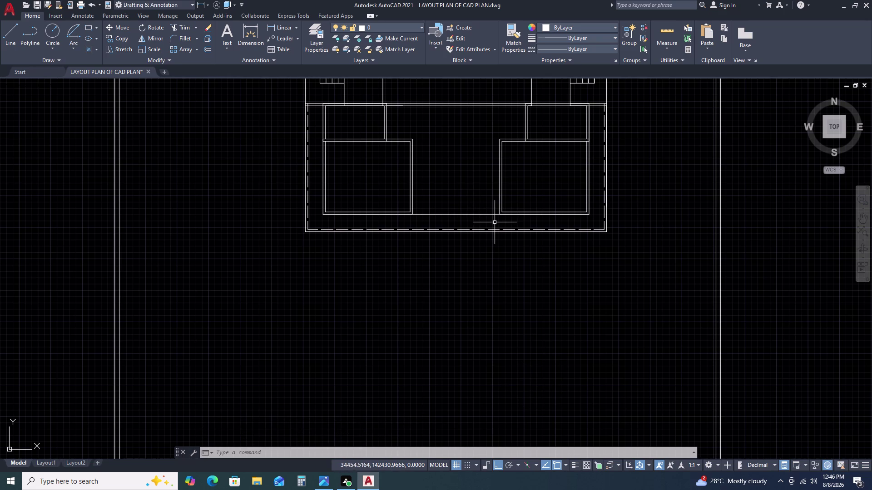
Draw a 4800 by 300 step rectangle below the building.
key(r)
text(E)
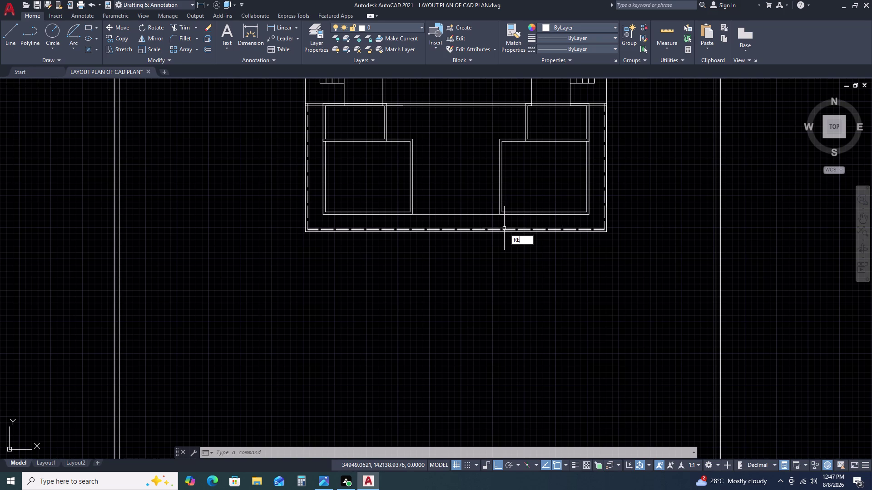
text(C)
key(space)
double_click(446, 280)
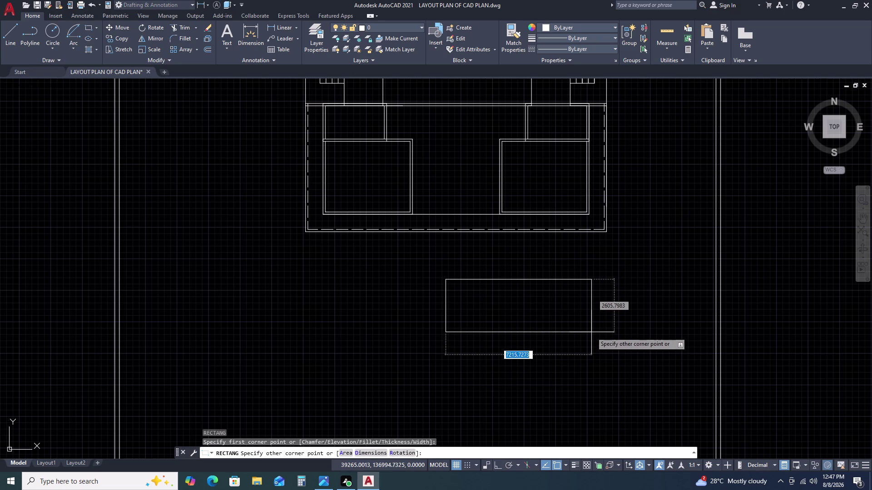
text(D)
key(space)
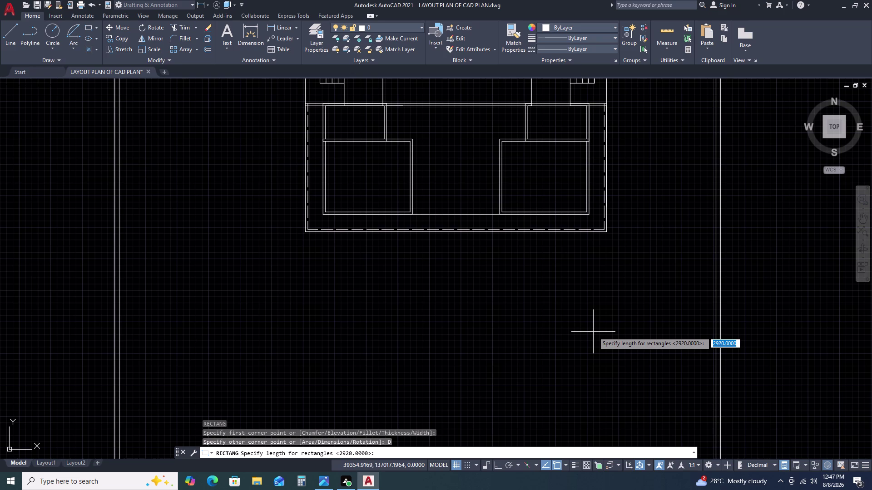
key(4)
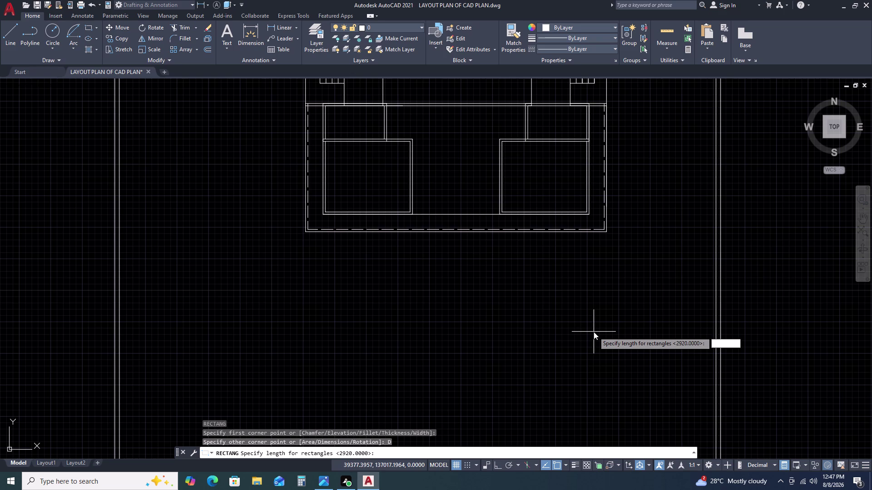
key(8)
key(8)
key(8)
key(BackSpace)
key(BackSpace)
key(BackSpace)
key(BackSpace)
key(BackSpace)
key(BackSpace)
text(00)
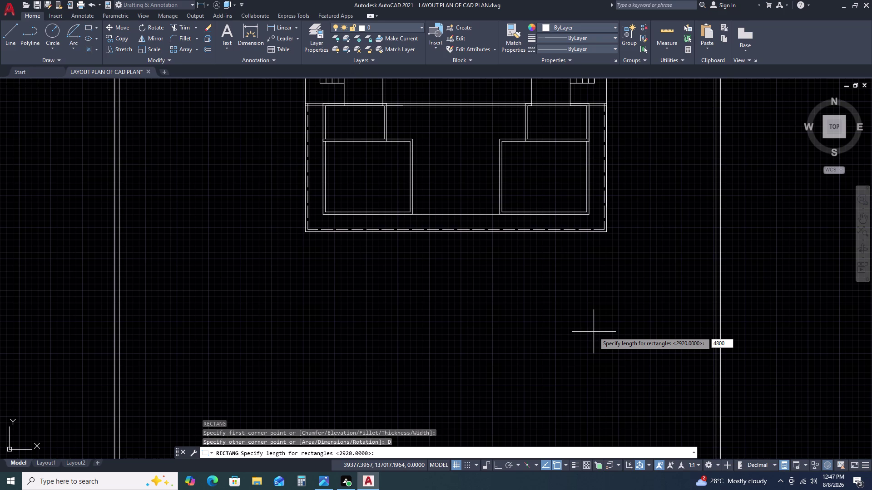
key(space)
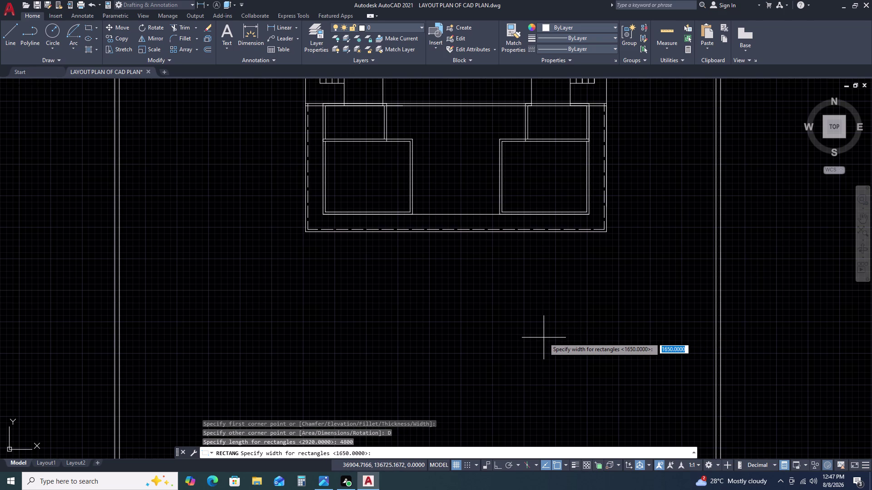
key(3)
text(00)
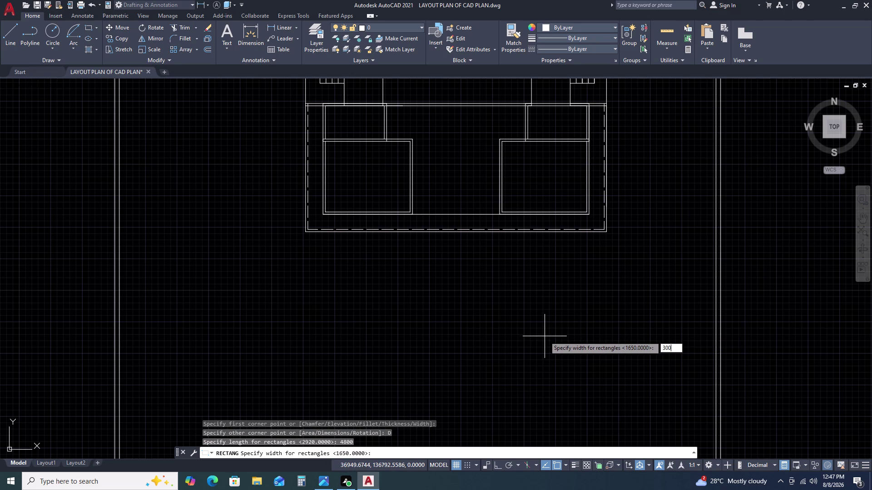
key(space)
click(545, 336)
Copy the step rectangle twice downward to stack three steps.
double_click(548, 271)
click(543, 286)
click(541, 292)
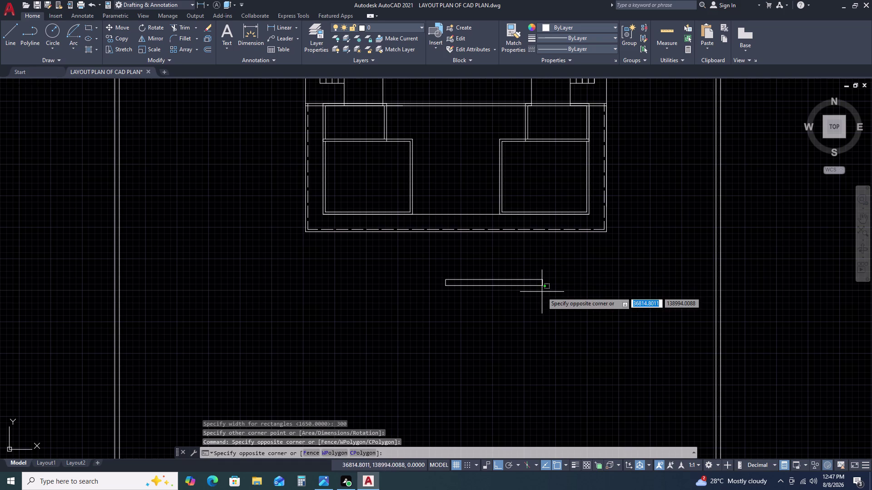
click(540, 279)
click(539, 276)
key(c)
text(O)
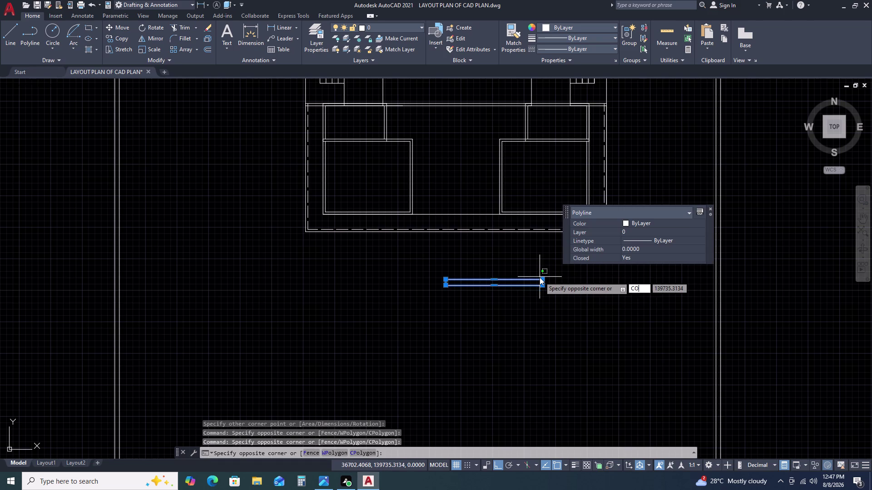
key(space)
click(543, 280)
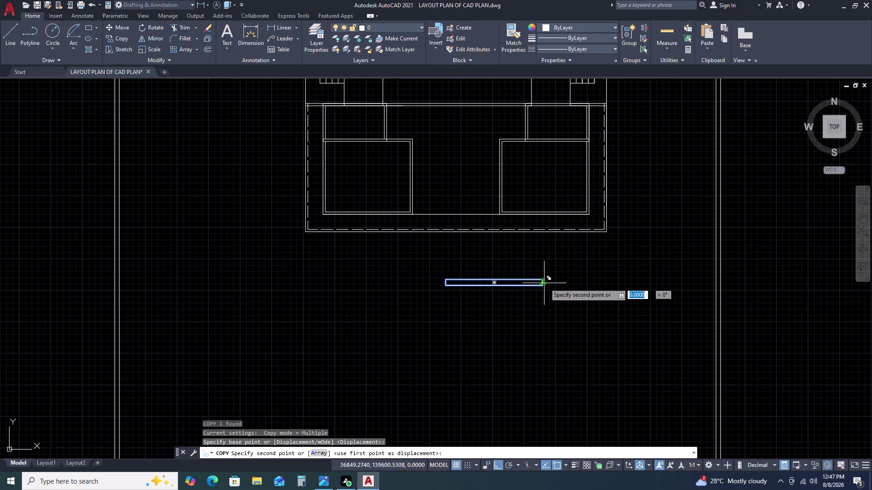
click(546, 287)
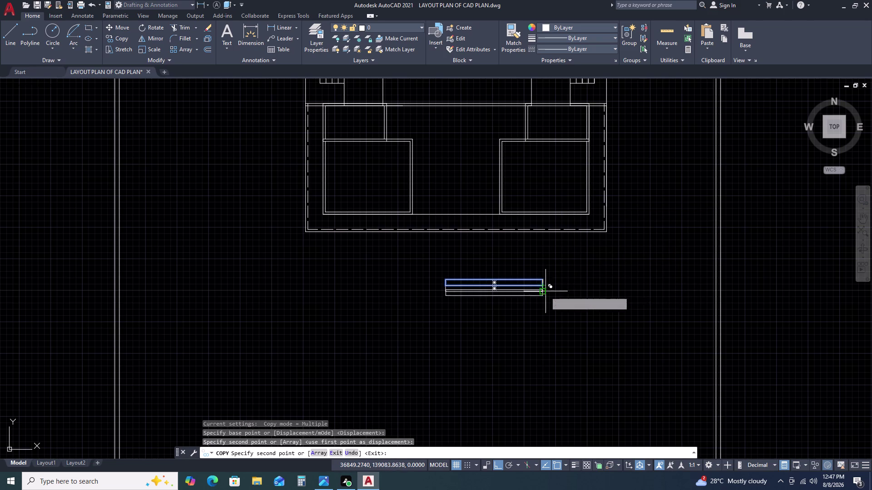
click(545, 294)
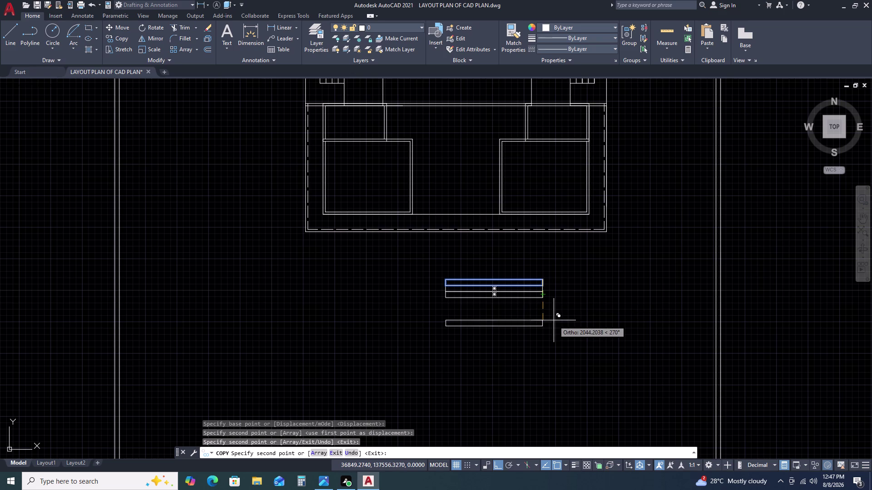
key(Escape)
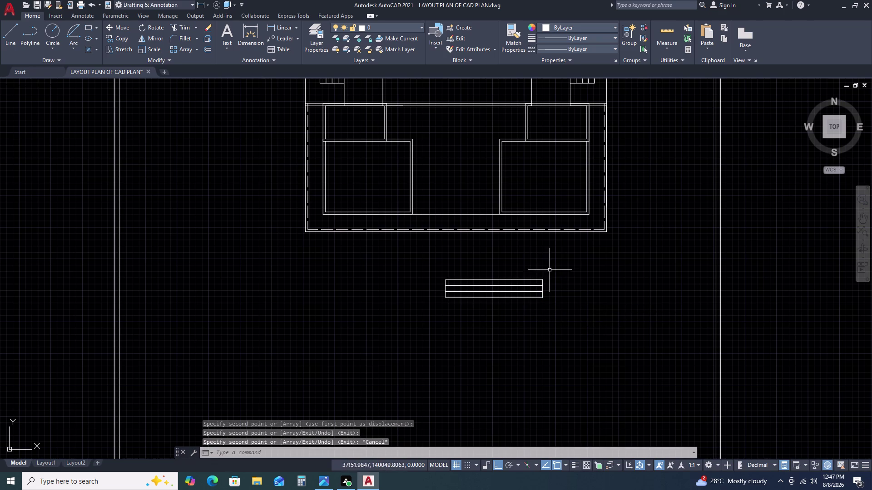
Select all three step rectangles and begin moving them with M.
click(561, 269)
click(512, 326)
click(515, 328)
text(M)
key(space)
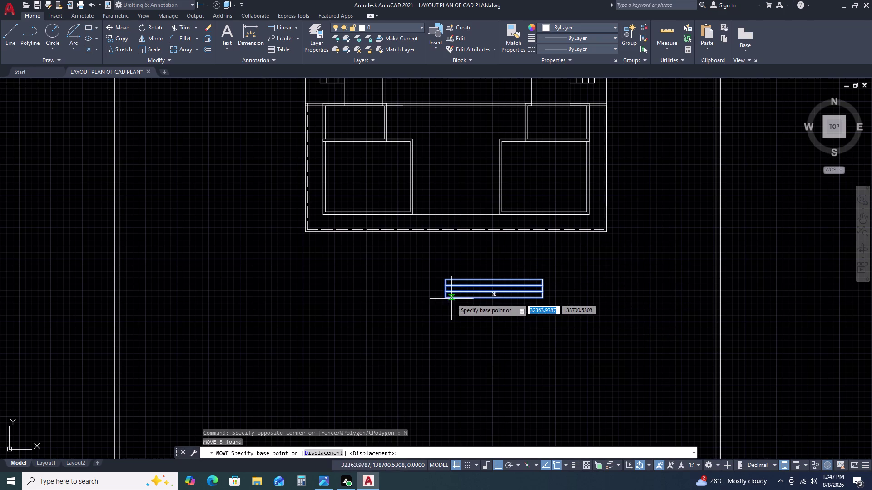
Move the steps in front of the building with ortho mode turned off.
scroll(up, 3)
double_click(441, 298)
scroll(down, 3)
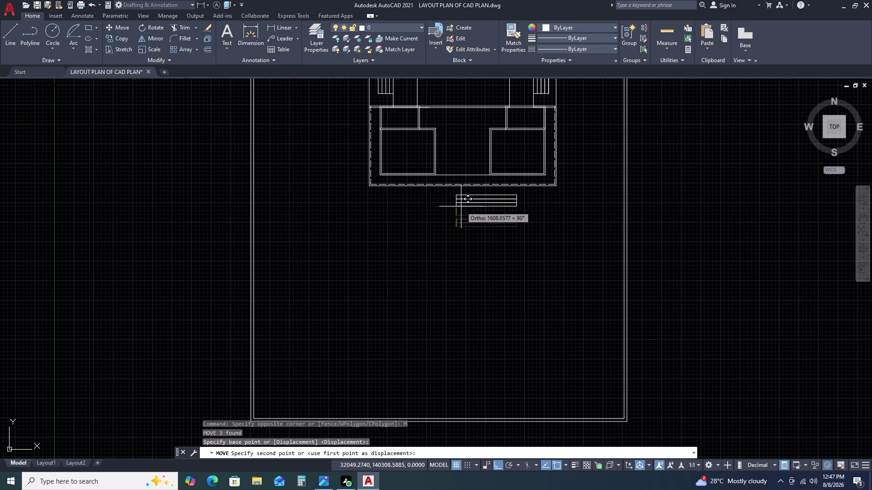
scroll(up, 3)
key(F8)
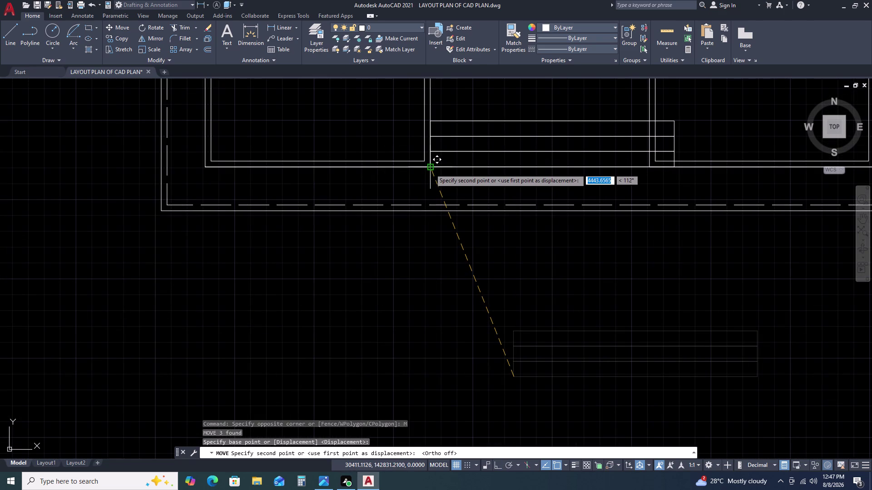
scroll(up, 3)
scroll(down, 3)
scroll(down, 3)
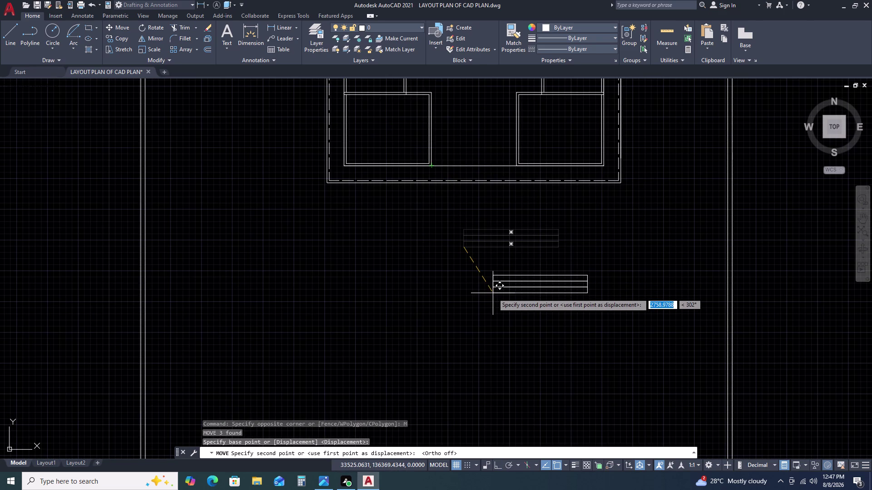
scroll(down, 3)
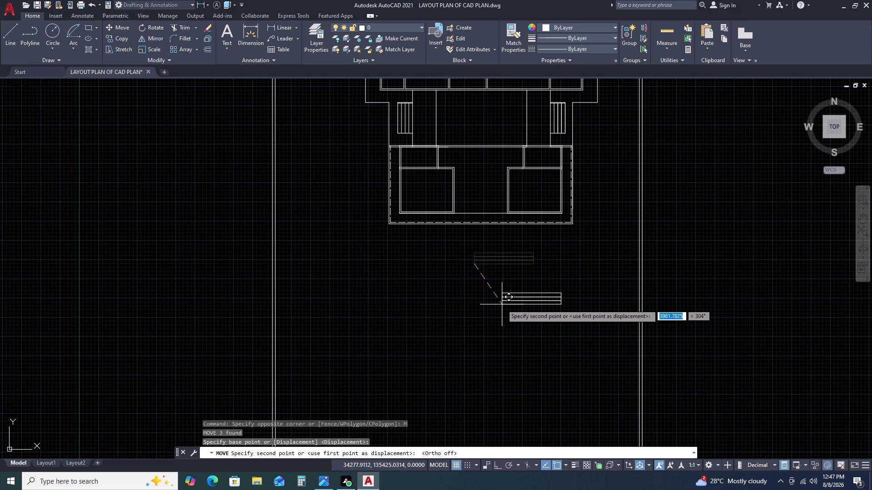
click(469, 275)
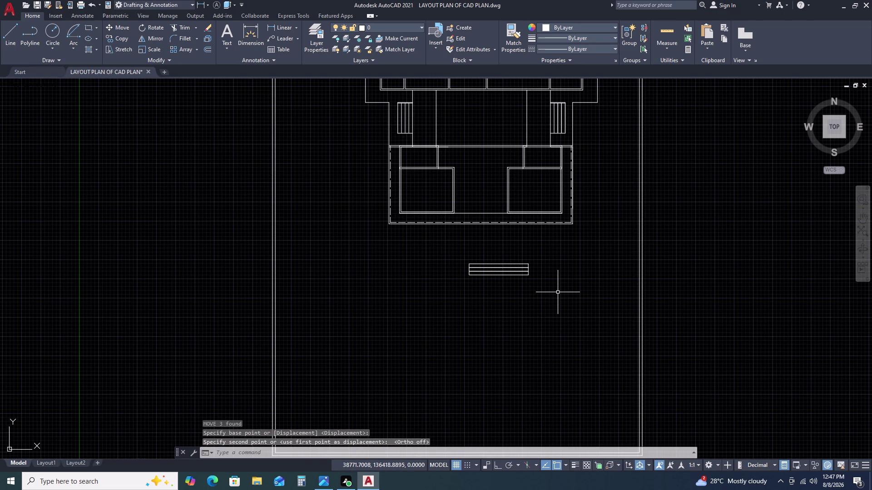
Move the steps again, placing them inside the building's central front area.
middle_drag(525, 236, 529, 245)
middle_drag(532, 251, 536, 263)
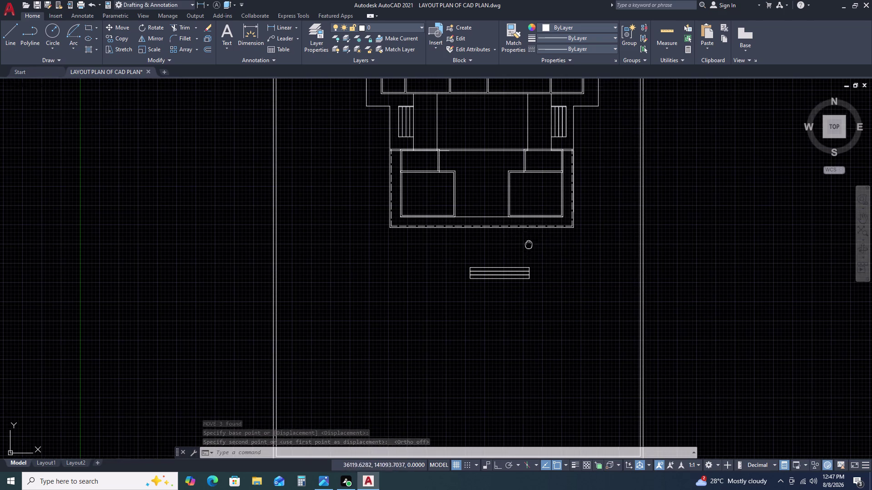
middle_drag(537, 263, 539, 273)
scroll(up, 3)
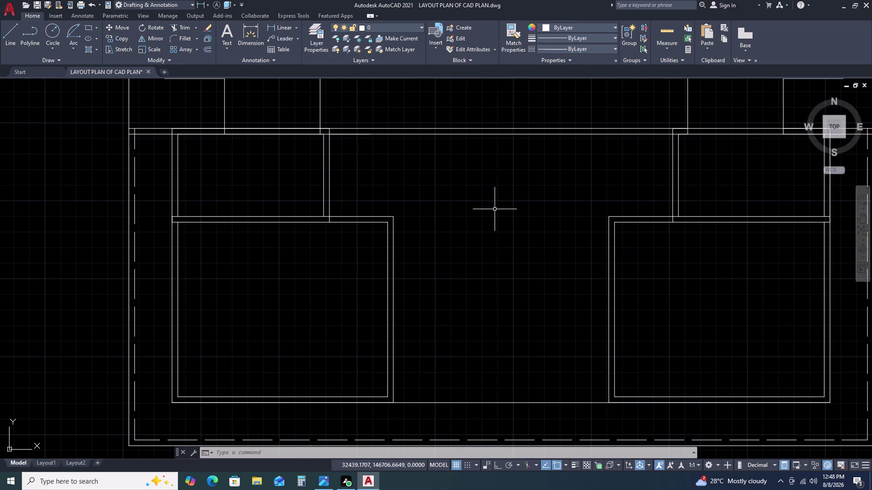
scroll(down, 3)
click(551, 357)
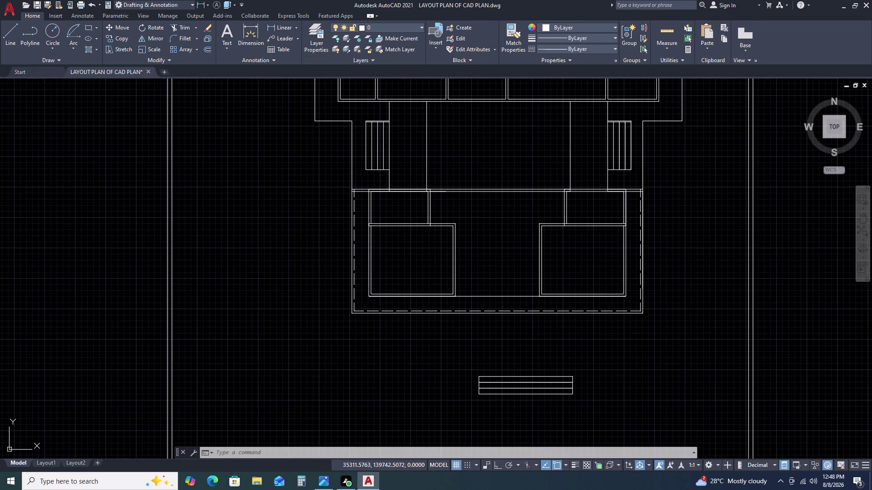
click(496, 414)
key(m)
key(space)
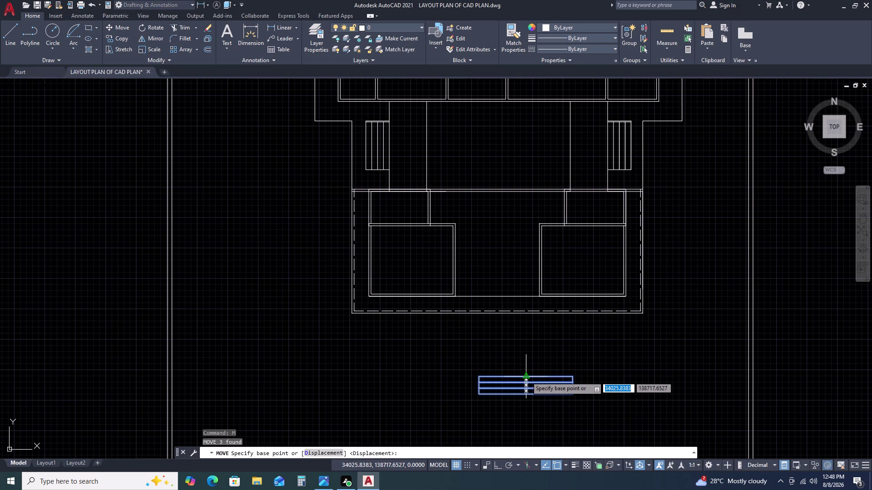
click(526, 377)
scroll(up, 3)
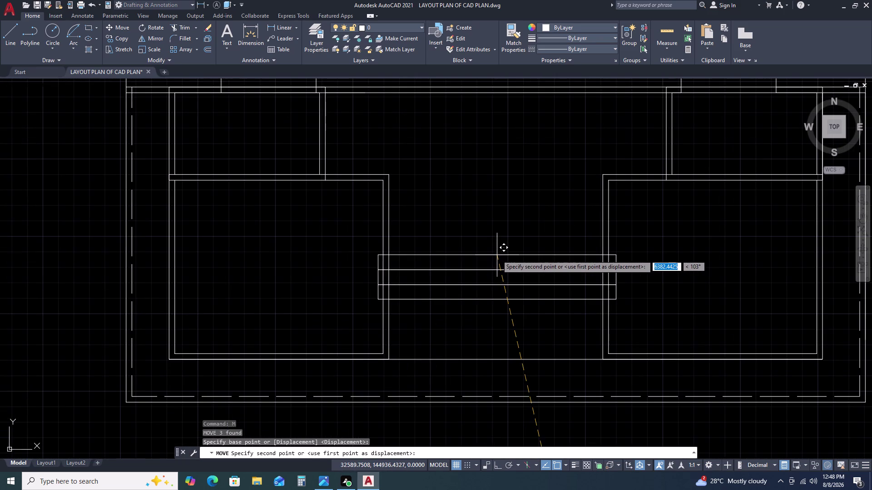
scroll(down, 3)
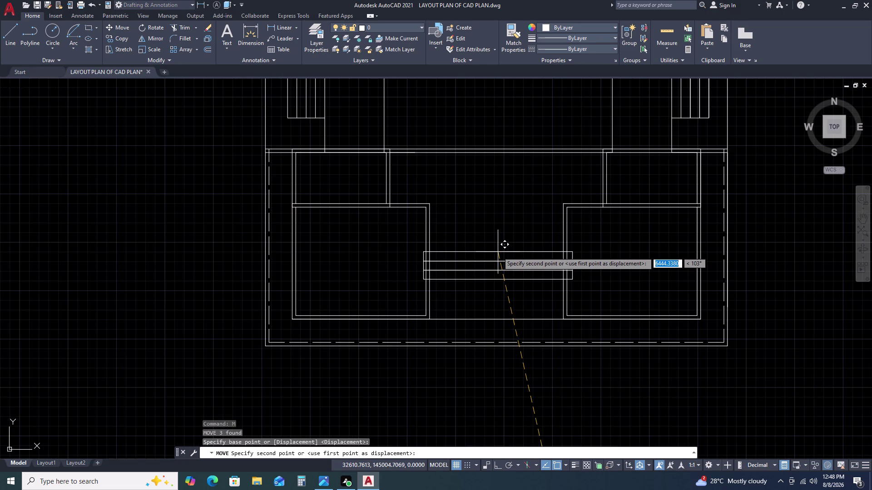
click(486, 165)
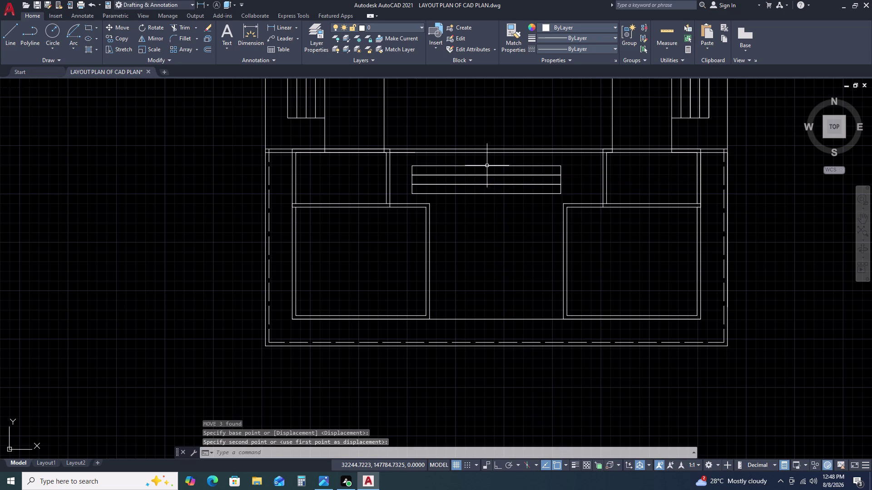
scroll(down, 3)
scroll(down, 3)
scroll(up, 3)
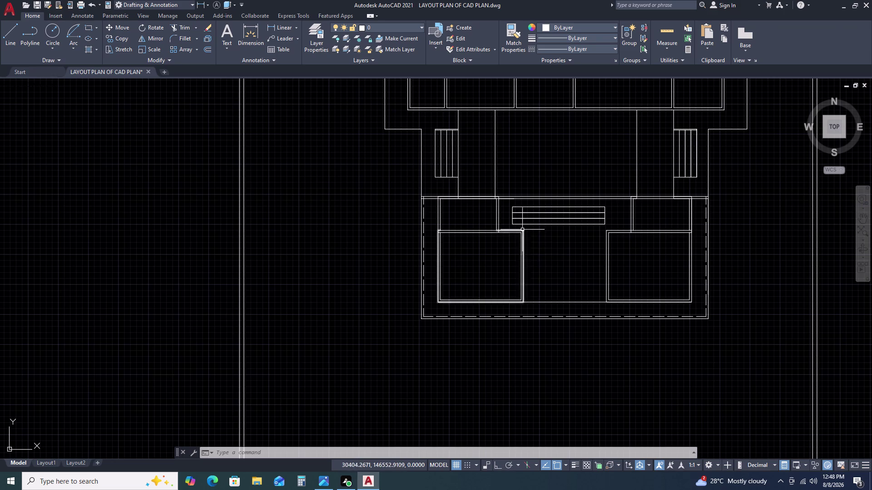
scroll(up, 3)
scroll(down, 3)
scroll(down, 3)
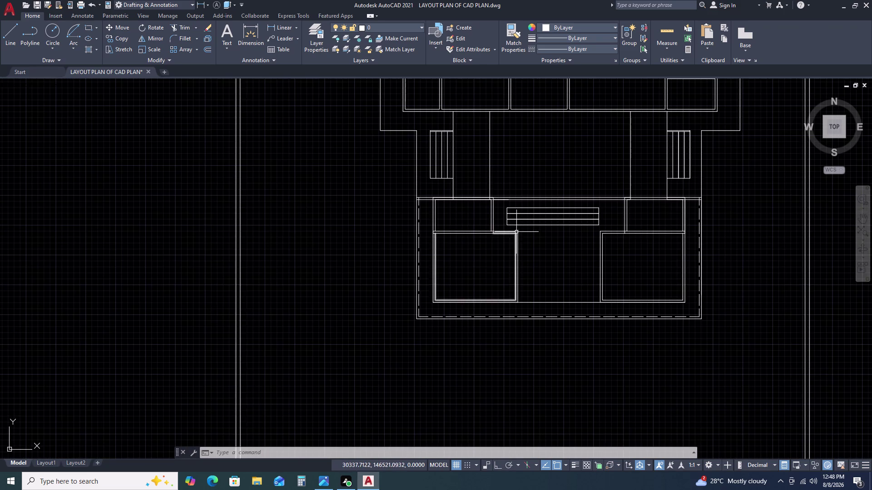
middle_drag(518, 235, 520, 264)
scroll(up, 3)
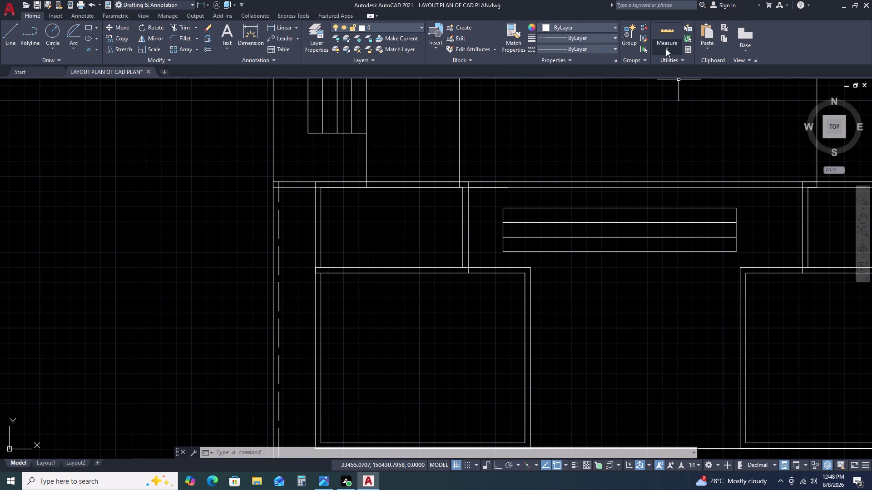
double_click(665, 40)
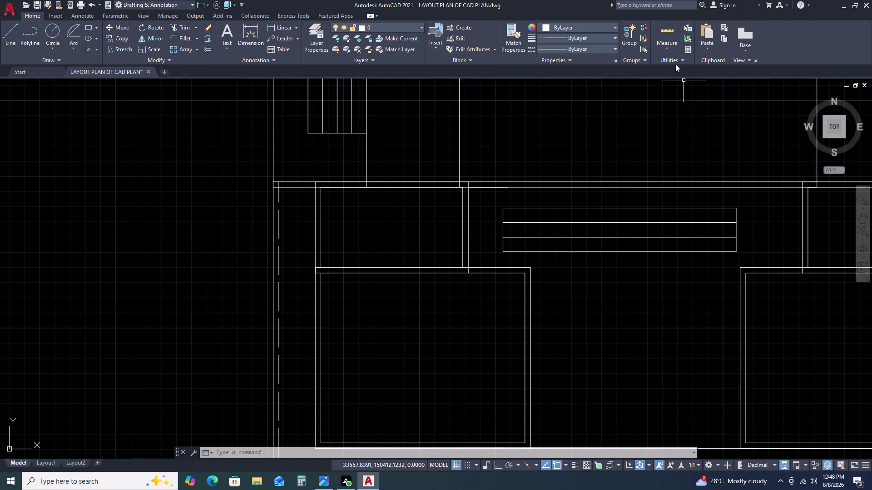
click(671, 40)
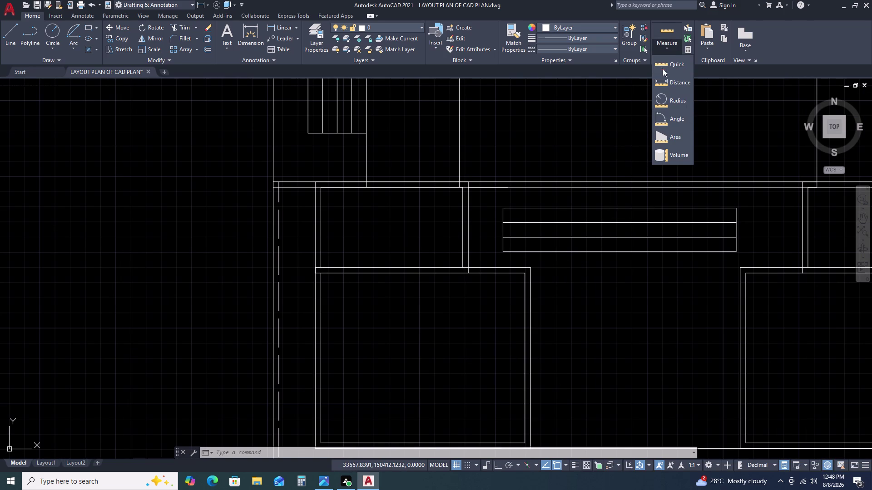
click(663, 64)
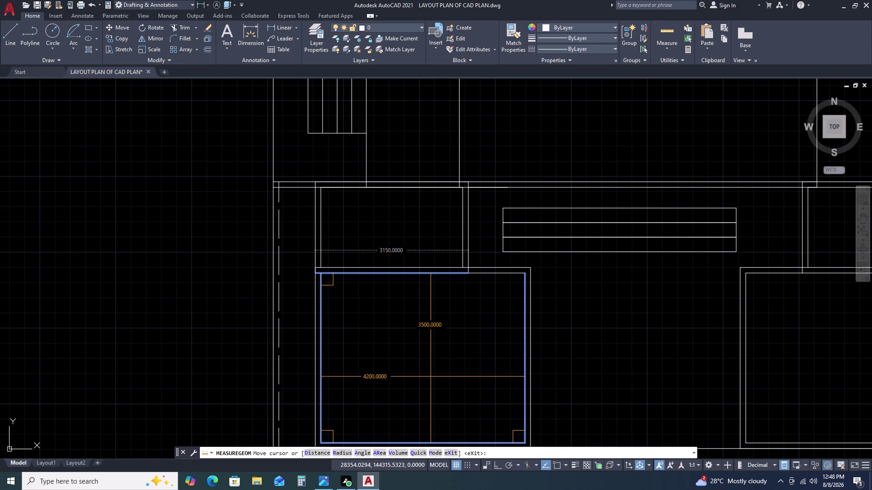
key(Escape)
scroll(down, 3)
scroll(up, 3)
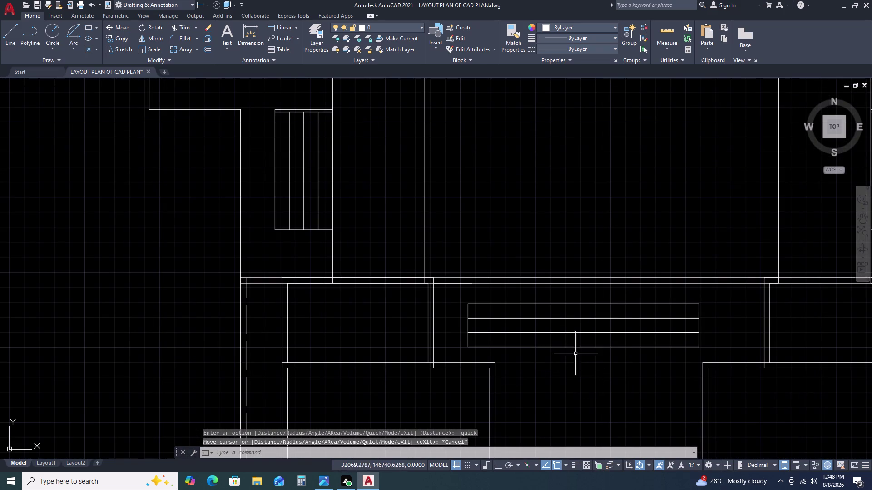
click(595, 290)
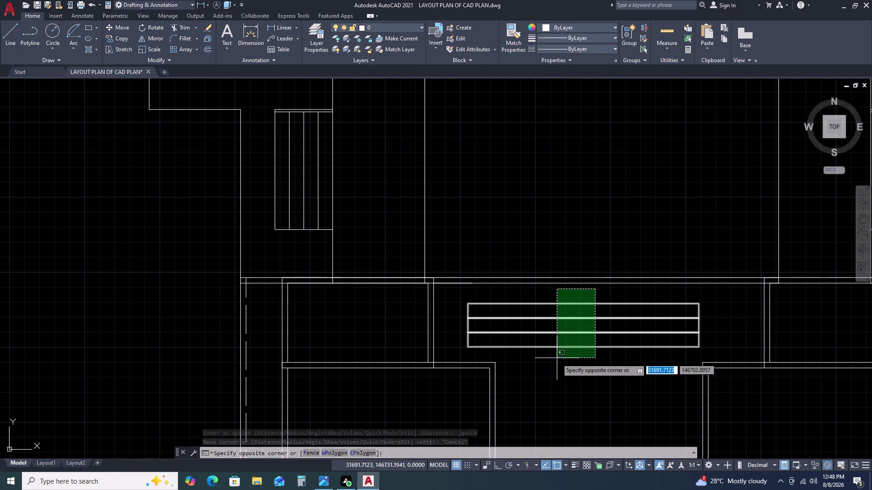
Move the three selected steps down onto the front wall line.
click(558, 364)
middle_drag(595, 386, 563, 252)
key(m)
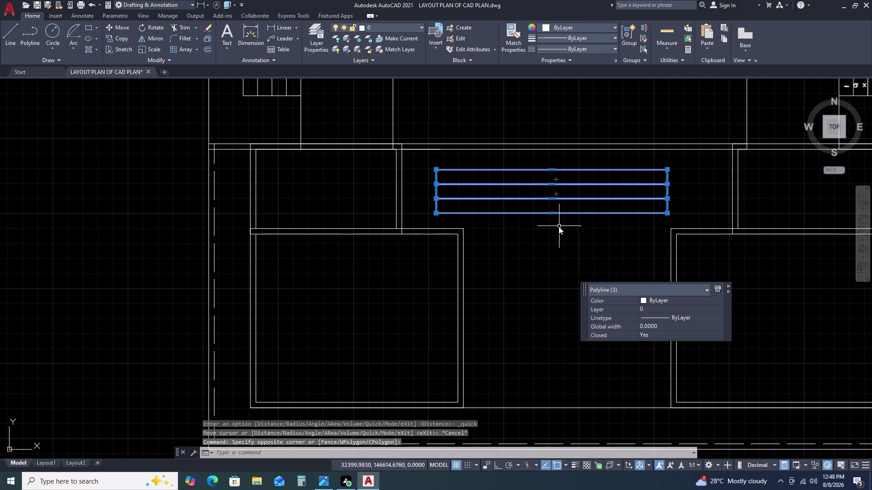
key(space)
double_click(554, 215)
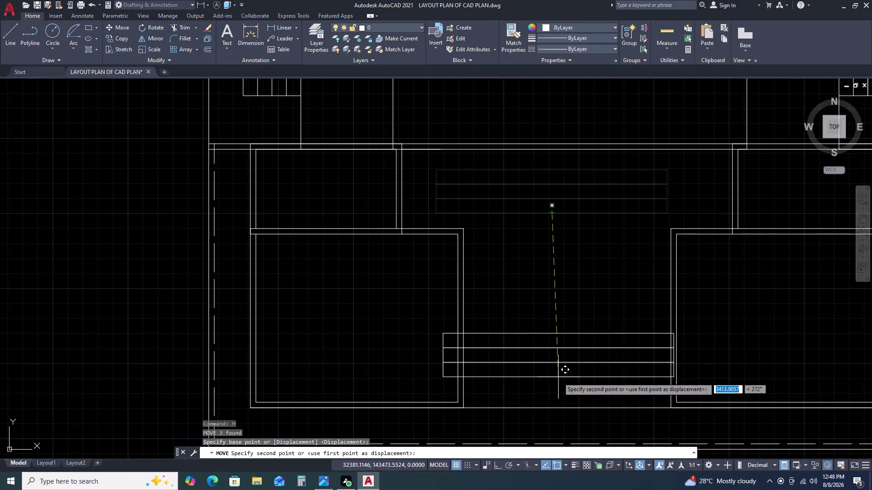
click(569, 410)
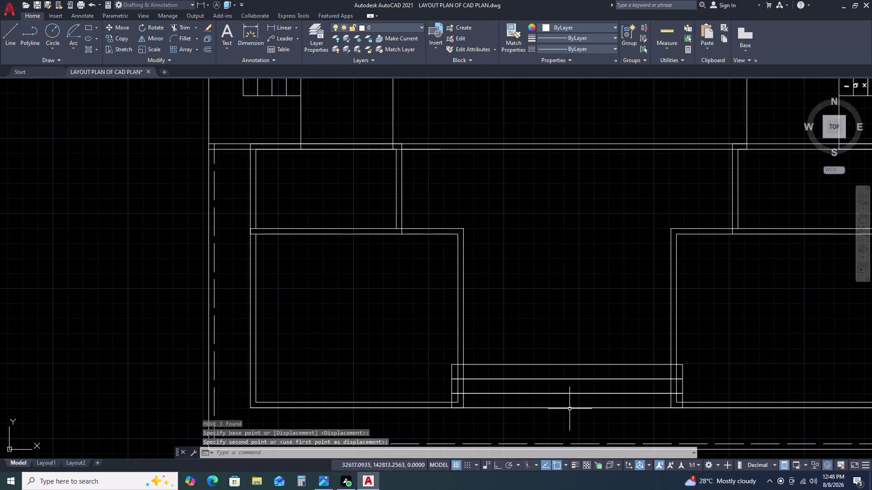
Pan across the front rooms and start a new rectangle with REC.
scroll(down, 3)
scroll(up, 3)
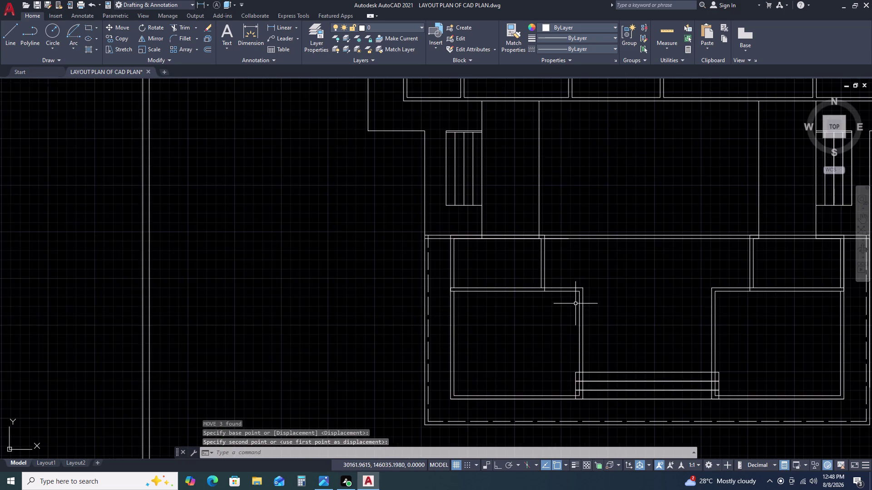
scroll(down, 3)
middle_click(600, 303)
middle_click(578, 310)
middle_drag(577, 309, 565, 308)
scroll(up, 3)
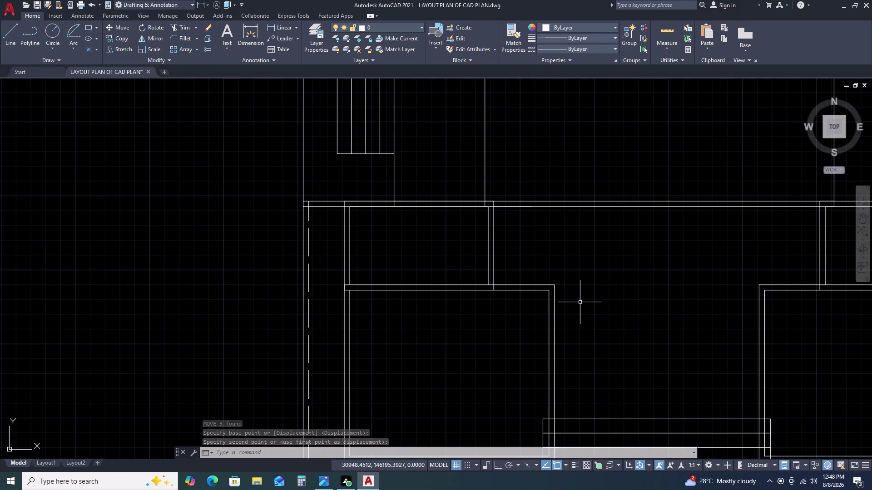
key(r)
key(e)
key(c)
key(space)
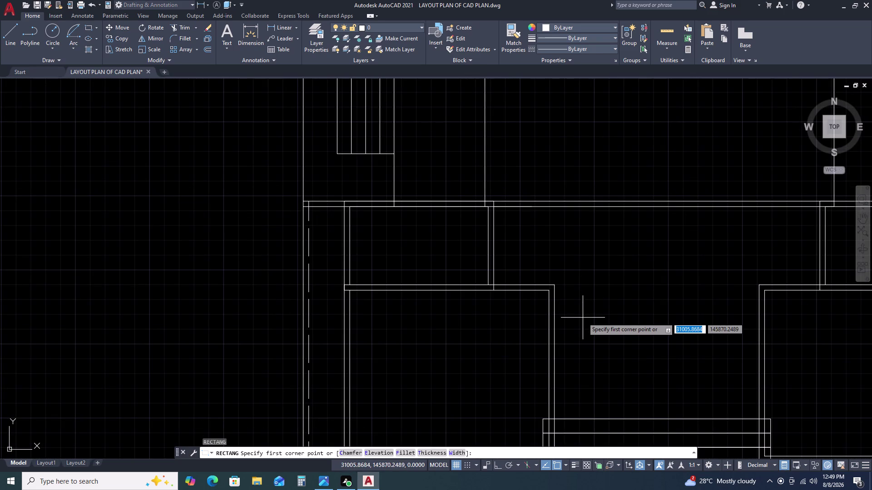
Draw a 4800 by 3650 rectangle in empty space below the building.
scroll(down, 3)
middle_drag(591, 388, 569, 292)
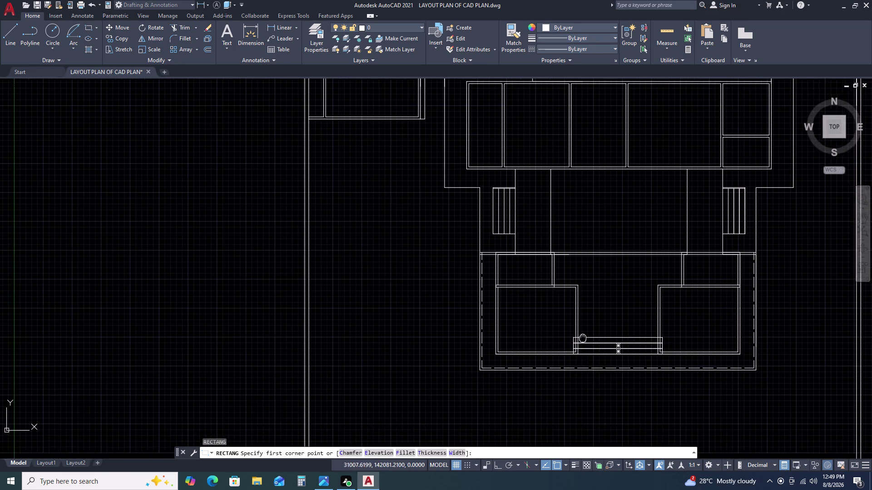
double_click(527, 324)
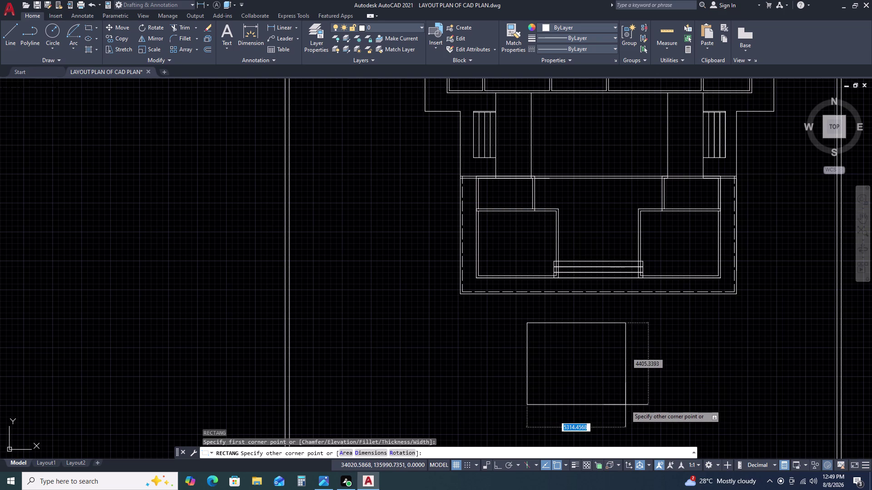
text(D)
key(space)
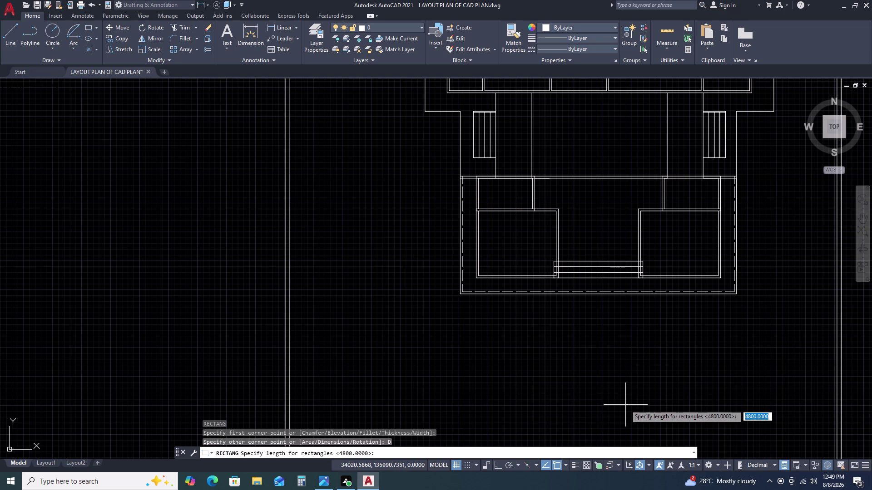
text(4800)
key(space)
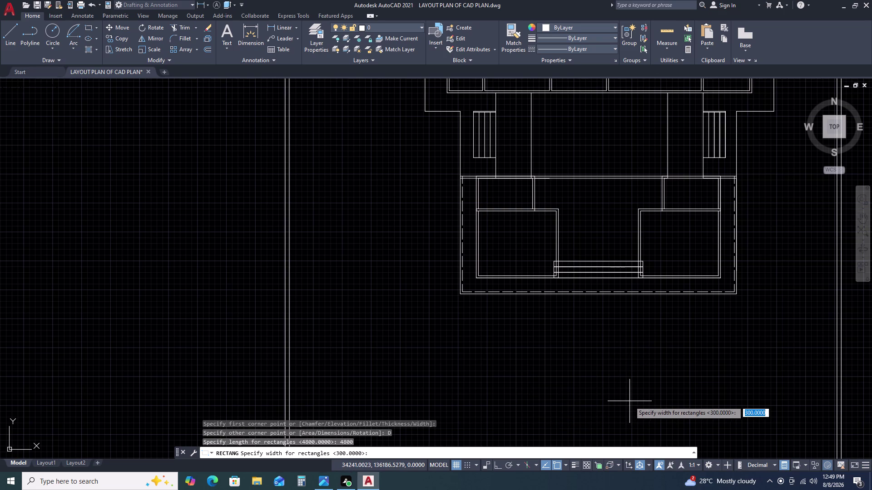
key(3)
key(6)
key(5)
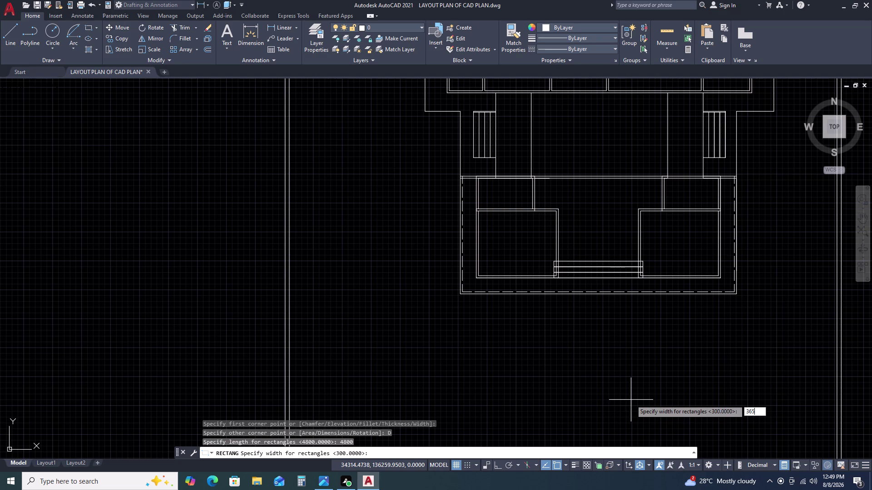
text(0)
key(space)
double_click(631, 400)
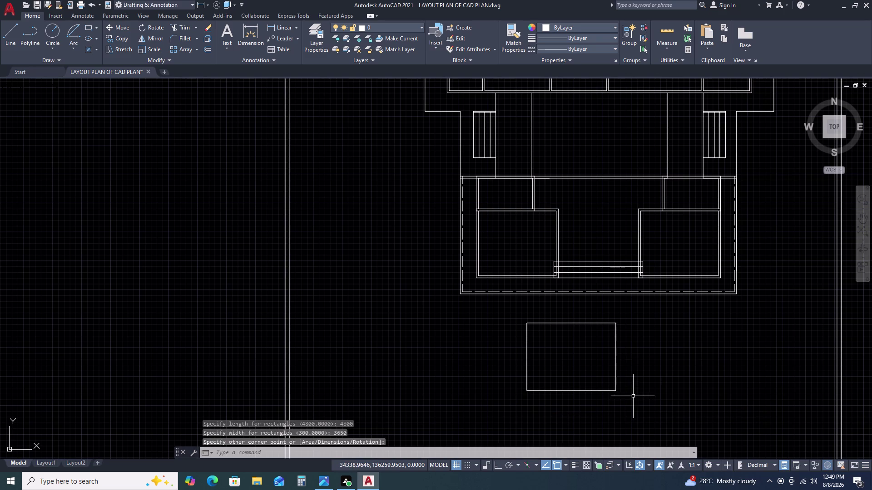
Select the new rectangle and offset it using the existing distance.
click(637, 382)
click(622, 341)
click(616, 331)
text(O)
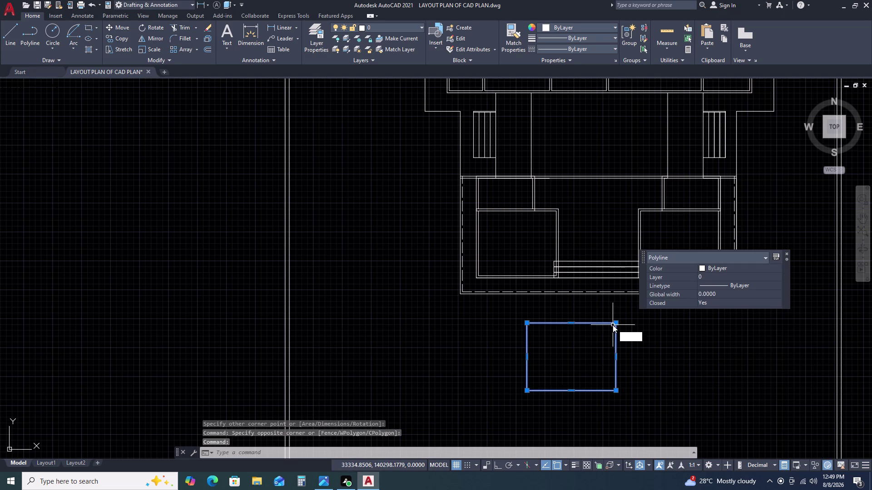
key(space)
key(space)
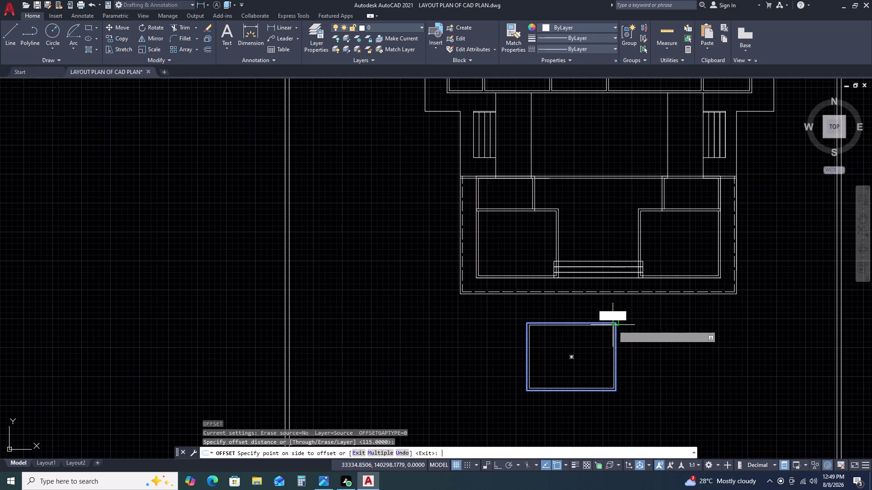
double_click(635, 325)
key(Escape)
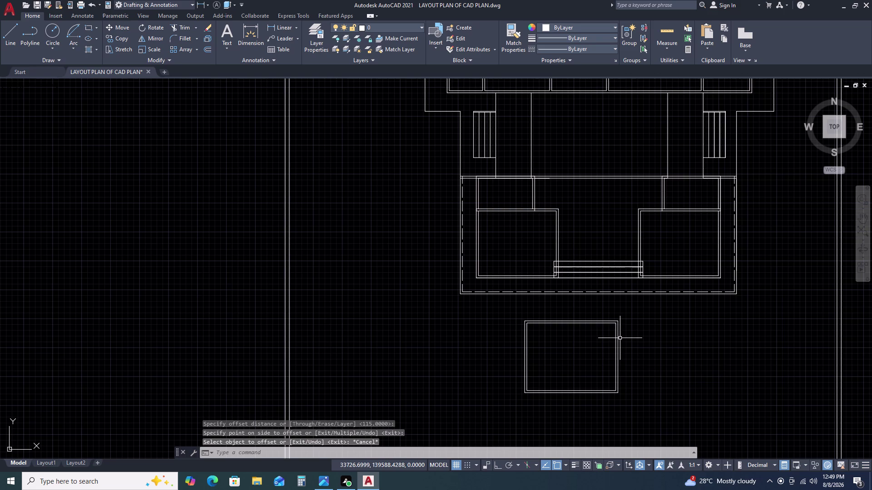
click(671, 33)
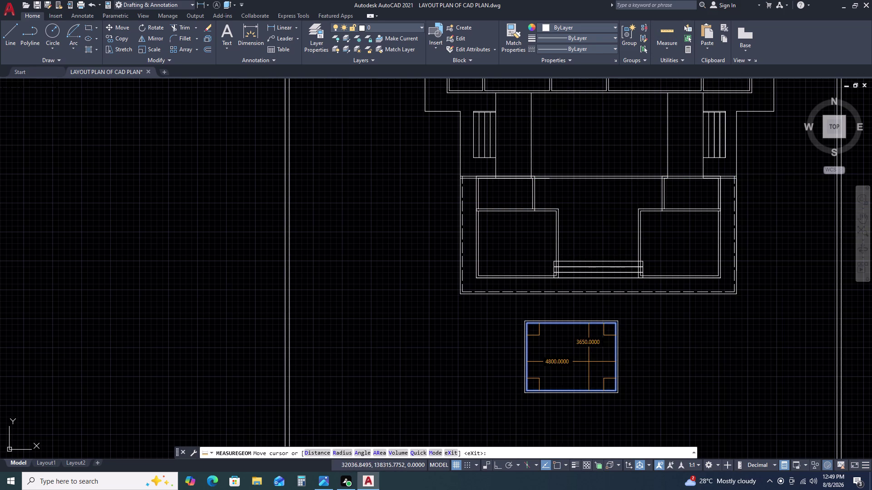
key(Escape)
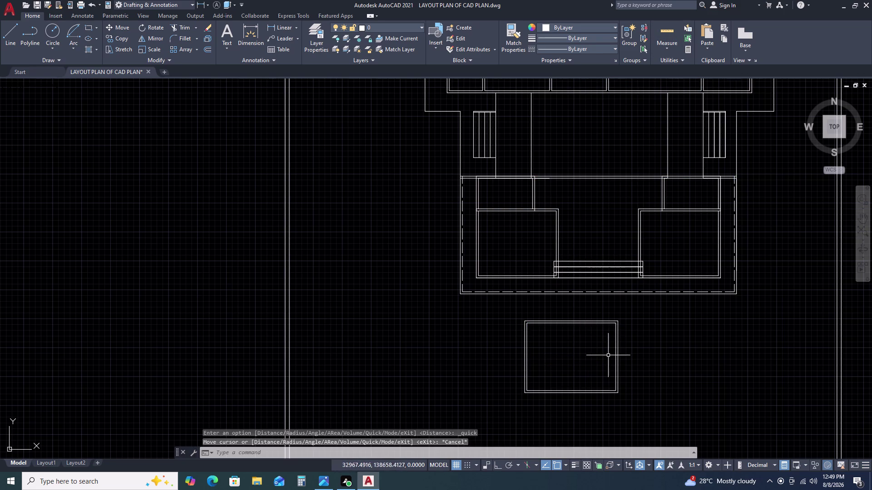
click(631, 344)
click(608, 370)
text(M)
key(space)
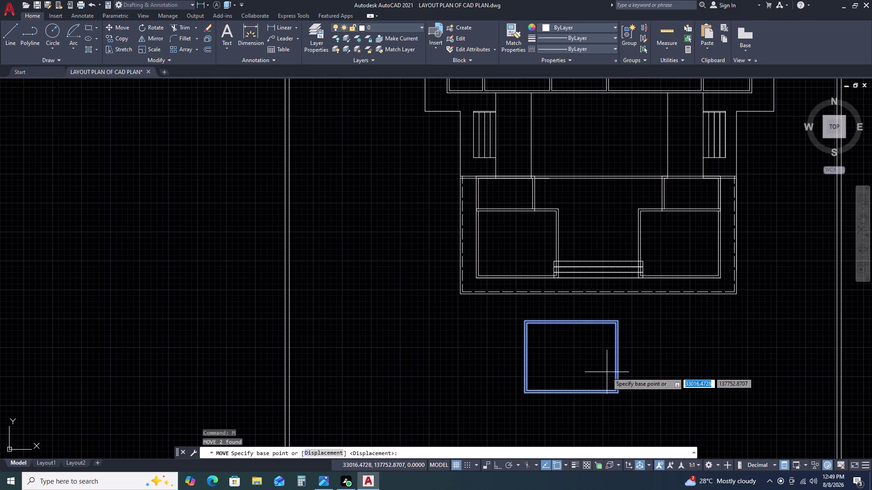
scroll(up, 3)
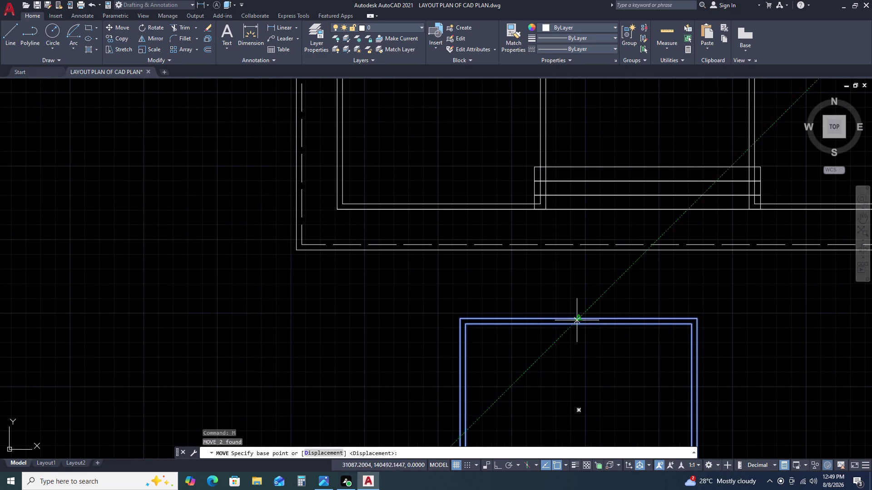
click(578, 318)
scroll(down, 3)
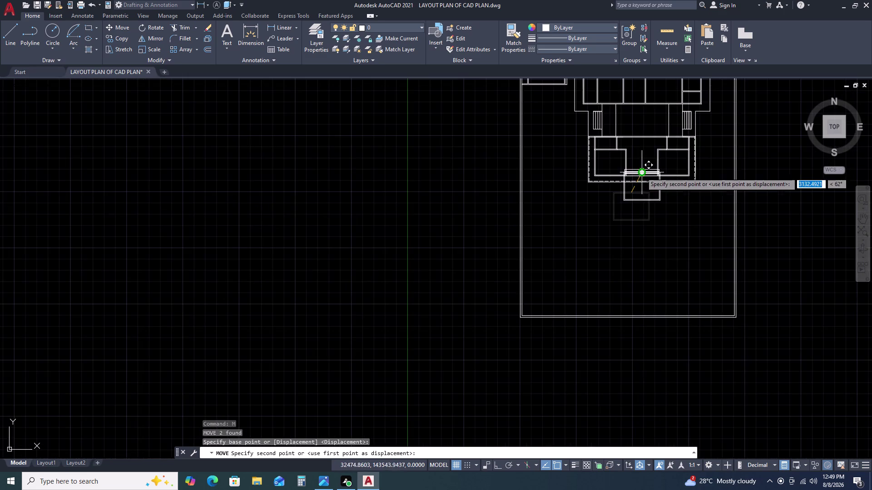
scroll(up, 3)
scroll(up, 3)
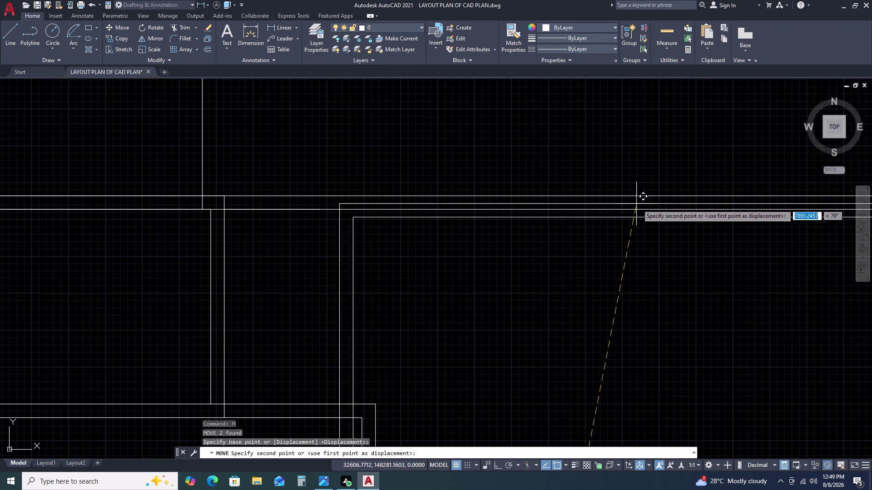
scroll(down, 3)
middle_drag(659, 195, 553, 201)
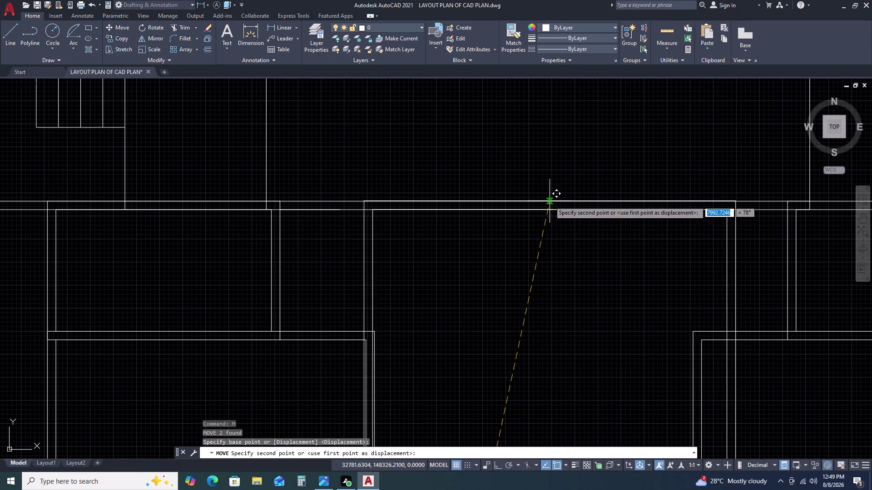
scroll(down, 3)
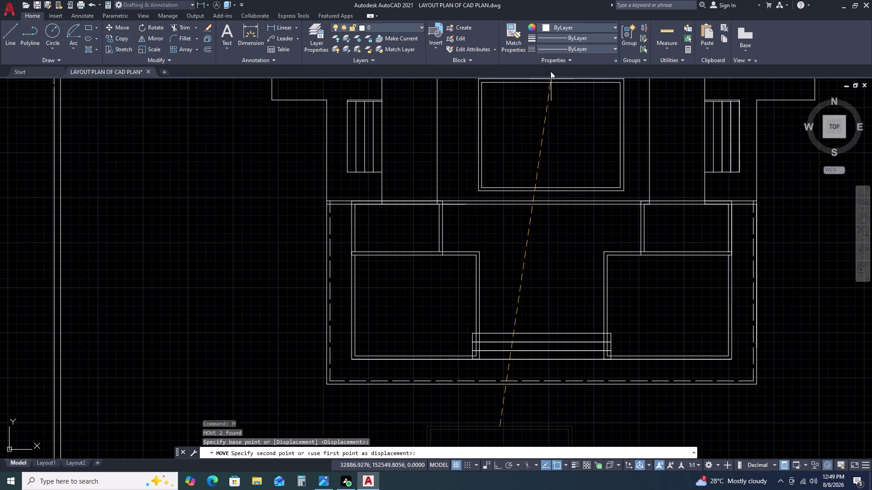
double_click(553, 81)
key(Escape)
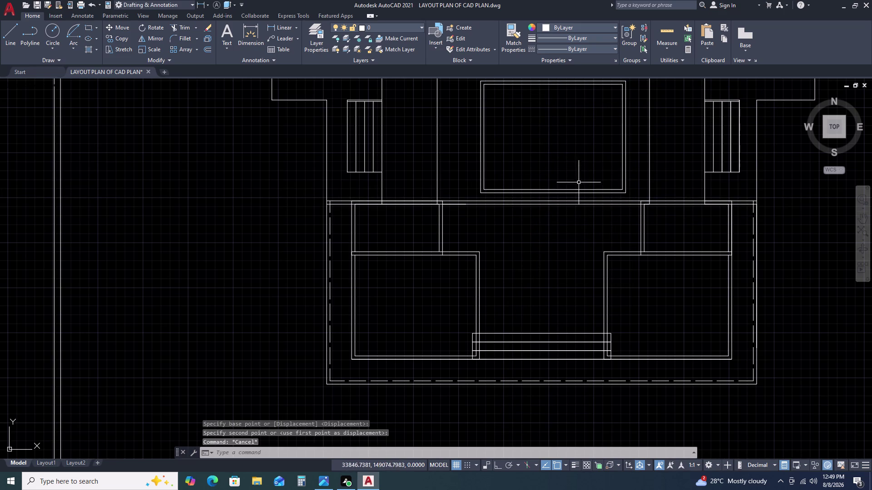
middle_drag(576, 188, 545, 197)
key(l)
Start a horizontal guide line from the wall corner, then abandon it.
key(space)
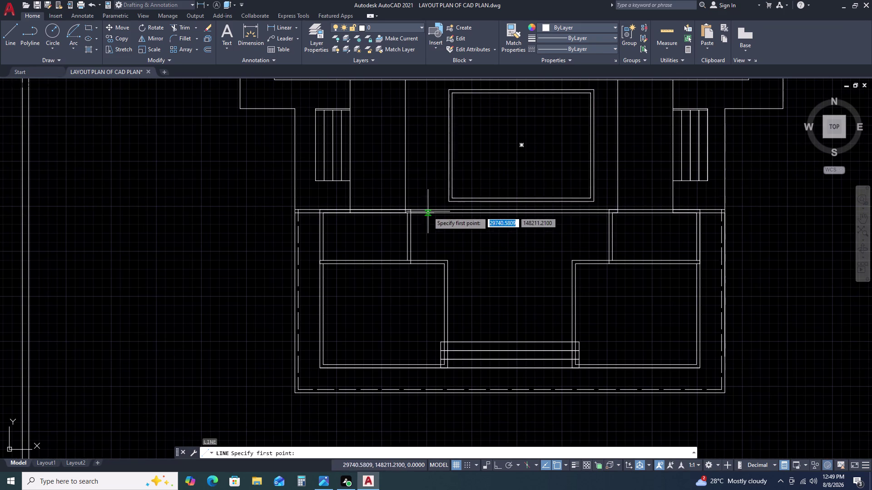
scroll(up, 3)
click(387, 204)
drag(386, 204, 401, 204)
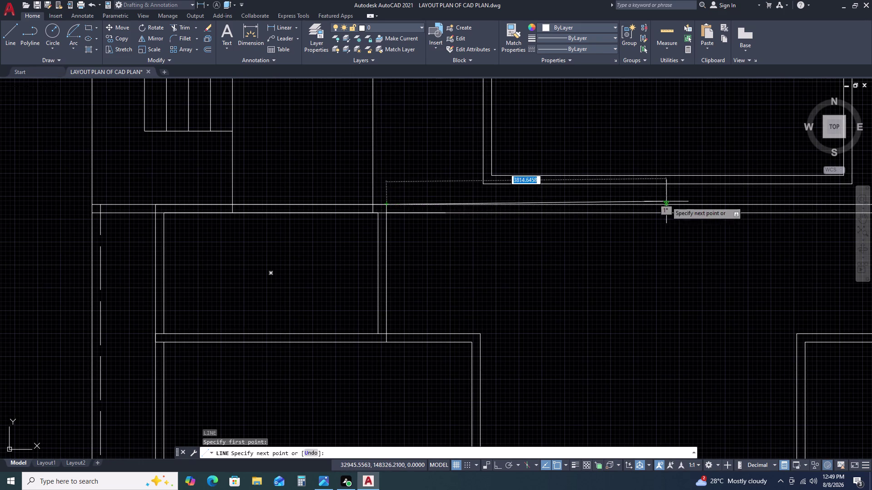
middle_drag(666, 202, 519, 221)
key(F8)
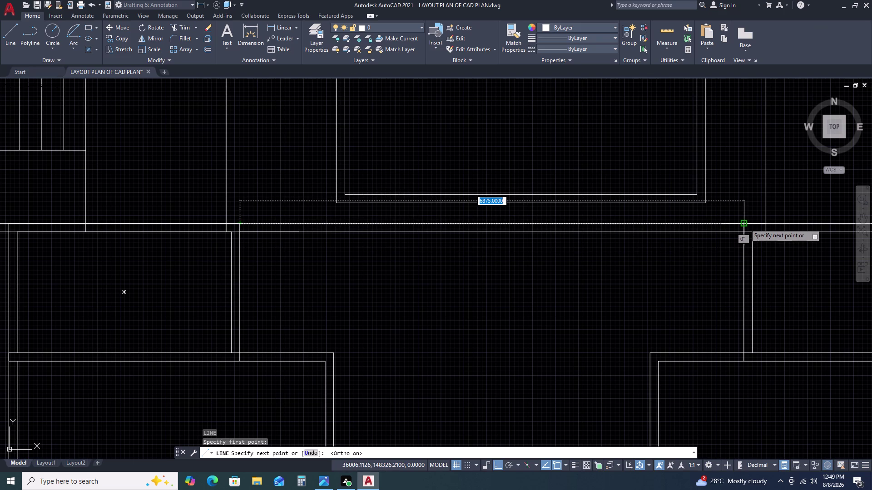
click(744, 224)
key(Escape)
Move the double-outlined rectangle down onto the front wall line.
drag(731, 178, 724, 185)
click(640, 200)
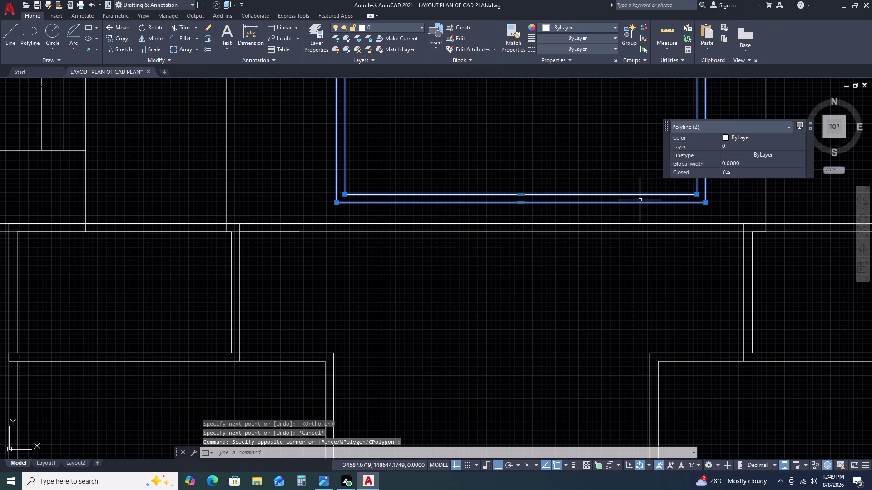
text(M)
key(space)
scroll(down, 3)
scroll(up, 3)
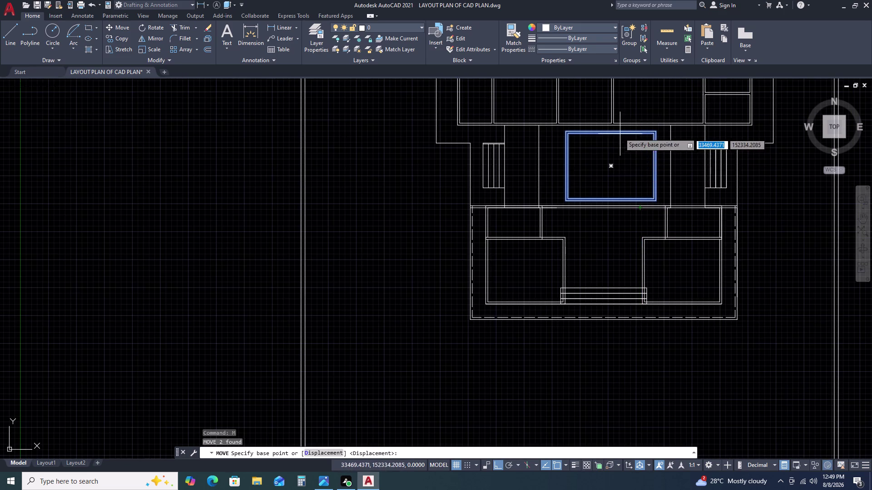
click(597, 130)
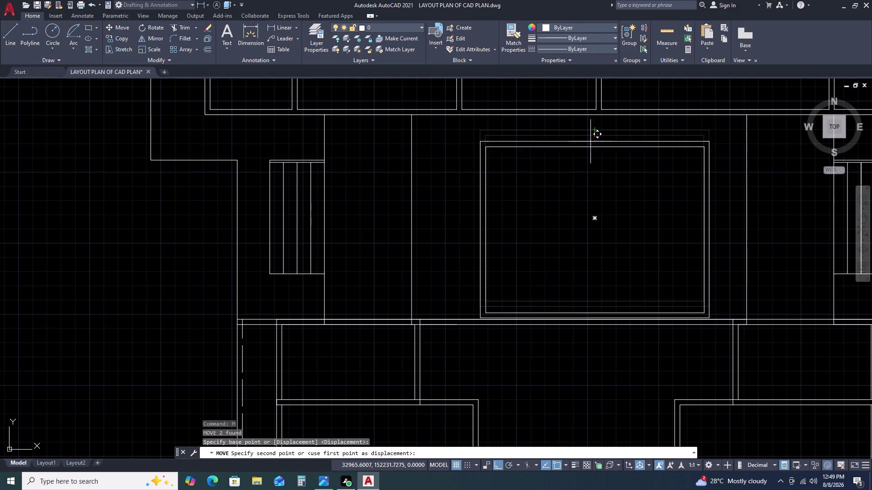
scroll(down, 3)
middle_drag(585, 324, 571, 281)
scroll(up, 3)
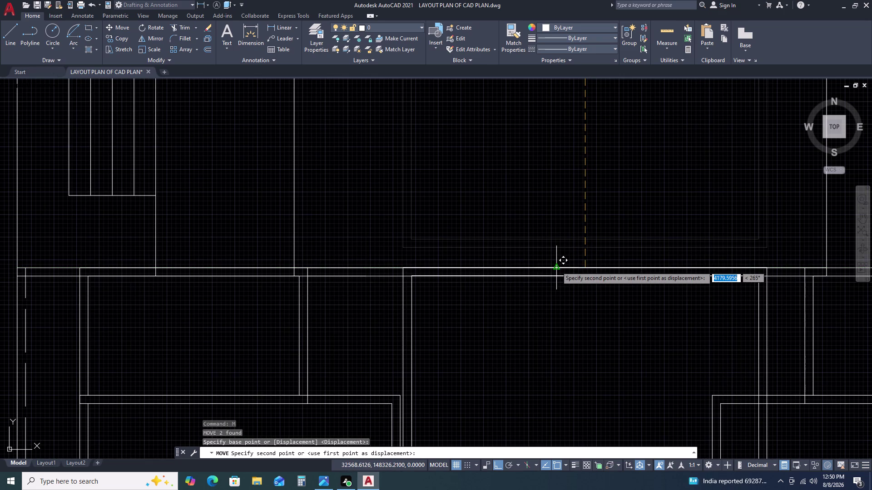
double_click(556, 266)
scroll(down, 3)
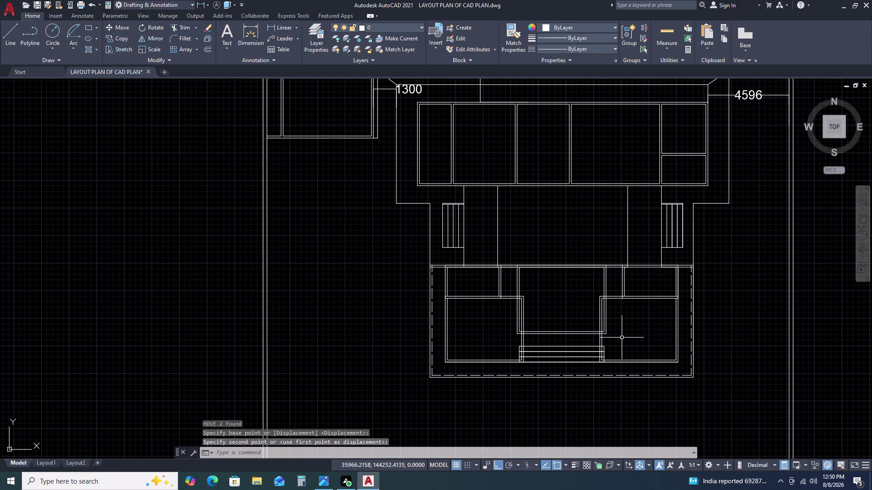
middle_drag(617, 342, 600, 286)
Trim the stray wall line pieces at the double-lined box's left corners with TR.
scroll(up, 3)
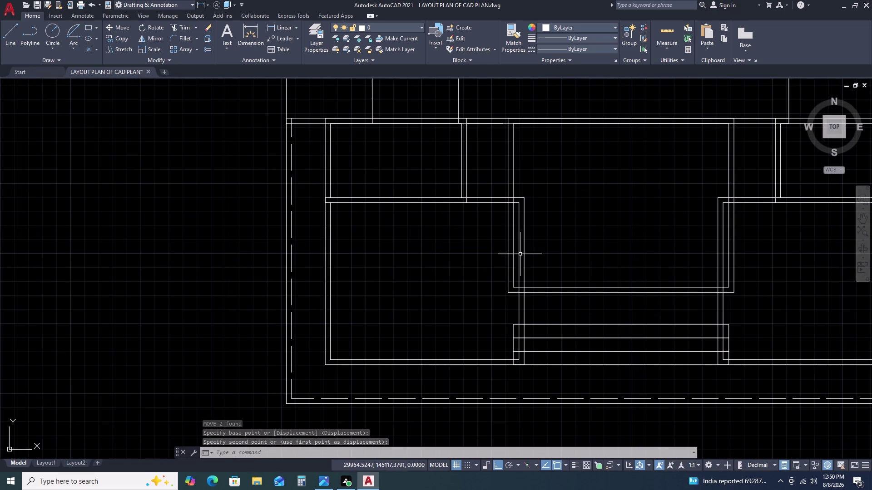
text(TR)
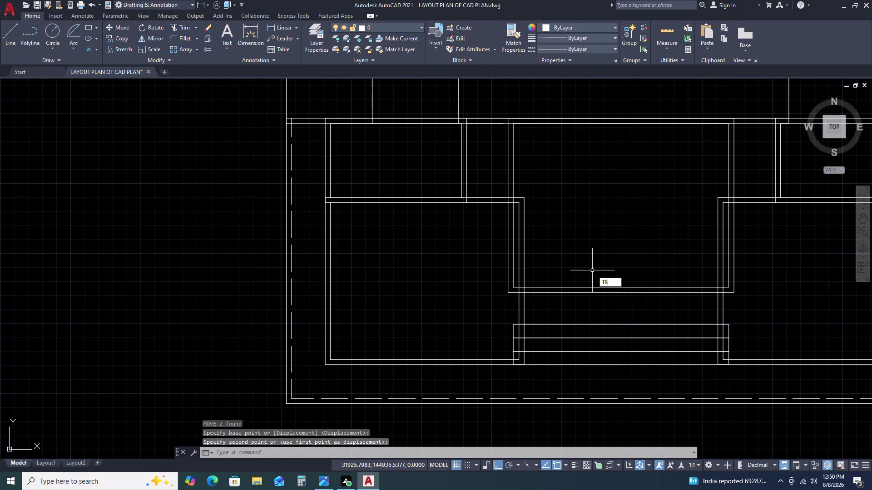
key(space)
click(606, 264)
click(578, 308)
click(528, 243)
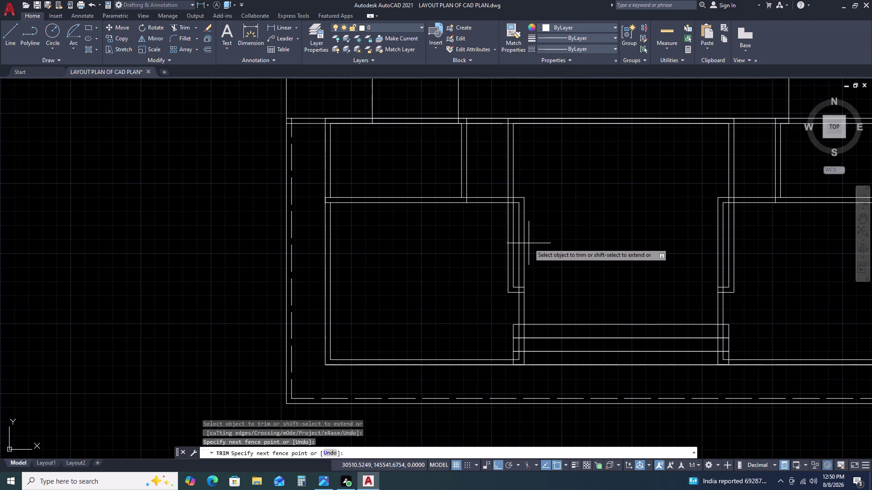
click(517, 243)
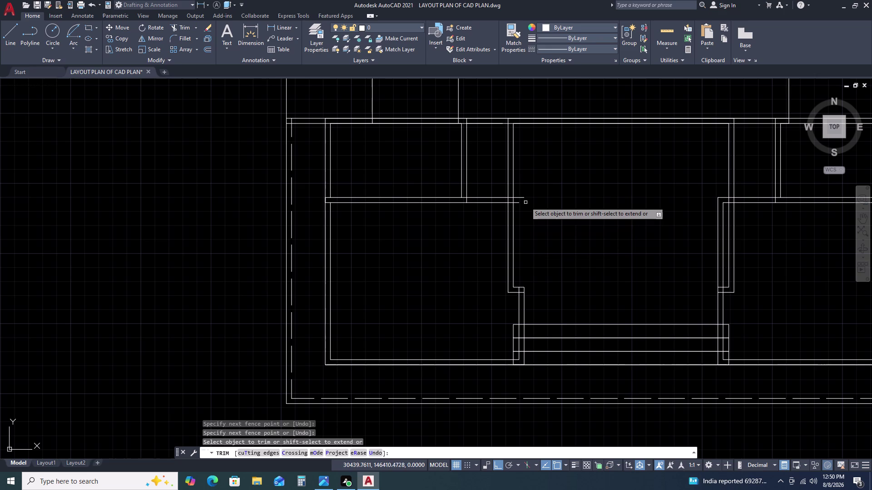
click(525, 187)
click(519, 214)
click(518, 201)
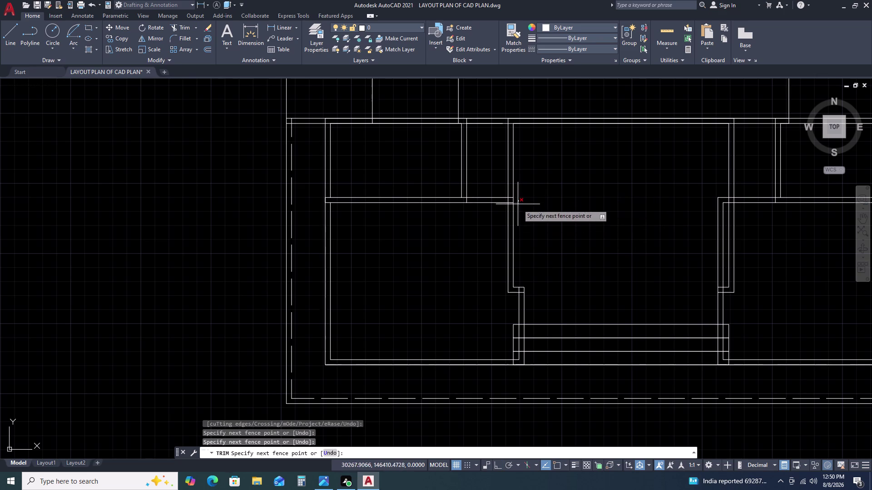
click(518, 205)
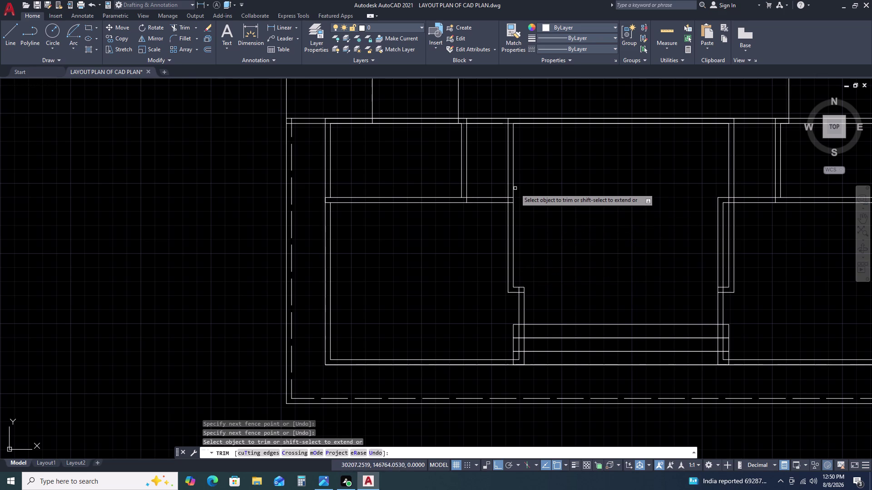
drag(492, 168, 493, 173)
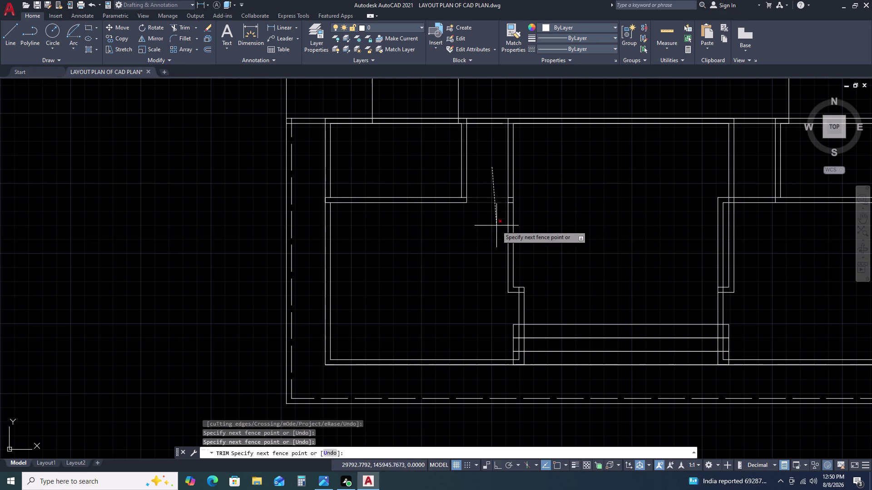
click(497, 227)
scroll(up, 3)
double_click(544, 250)
click(541, 301)
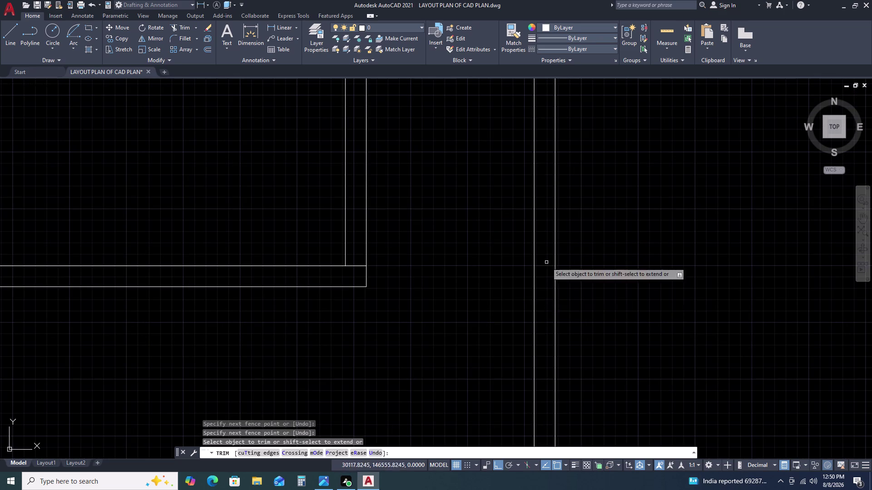
Trim the overlapping line pieces along the right room's wall.
scroll(down, 3)
middle_drag(668, 307, 623, 251)
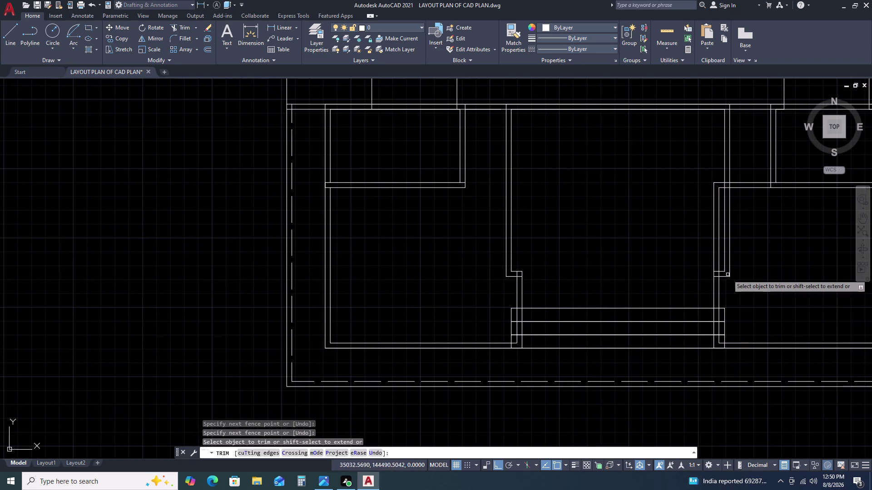
click(720, 245)
click(688, 228)
click(720, 169)
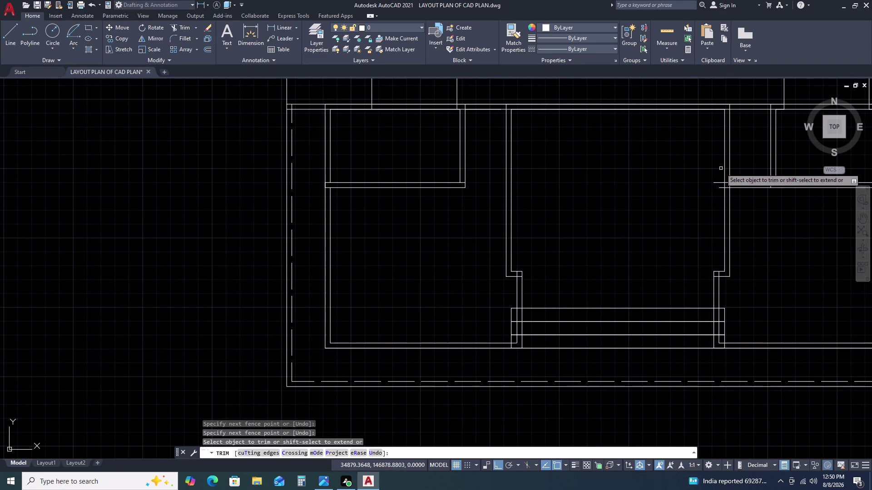
click(723, 205)
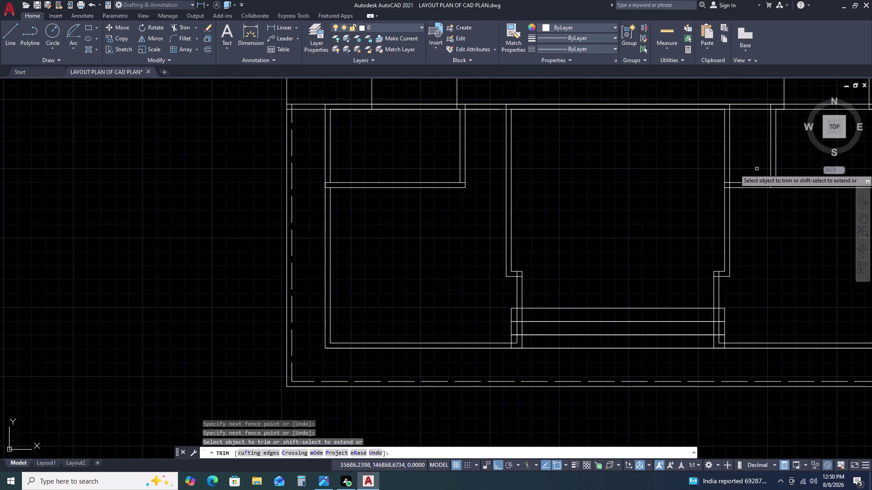
click(751, 170)
click(749, 211)
scroll(up, 3)
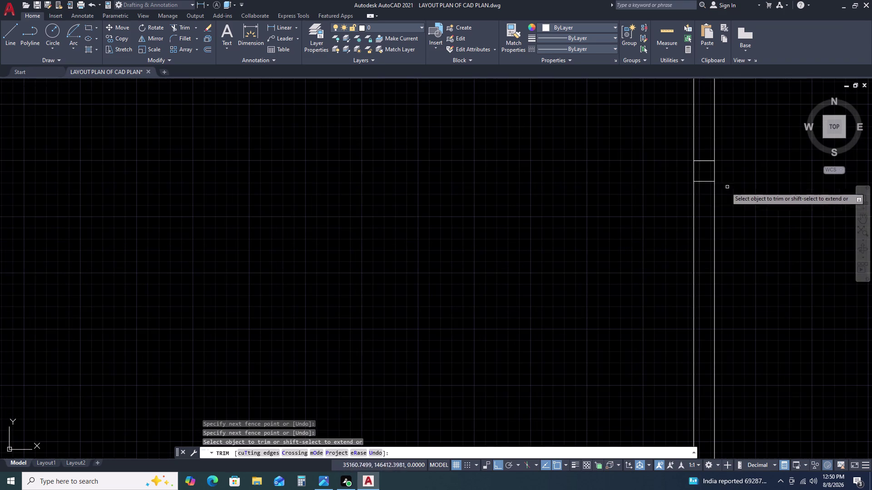
drag(702, 155, 701, 160)
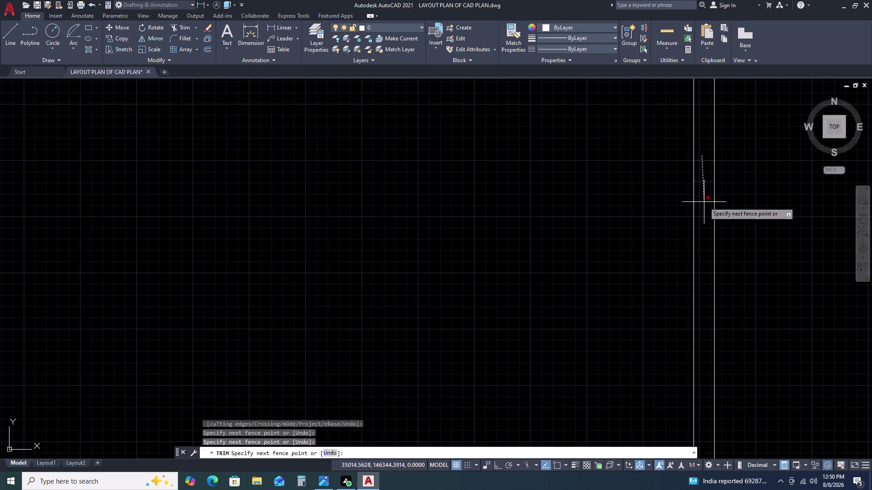
click(704, 202)
scroll(down, 3)
scroll(up, 3)
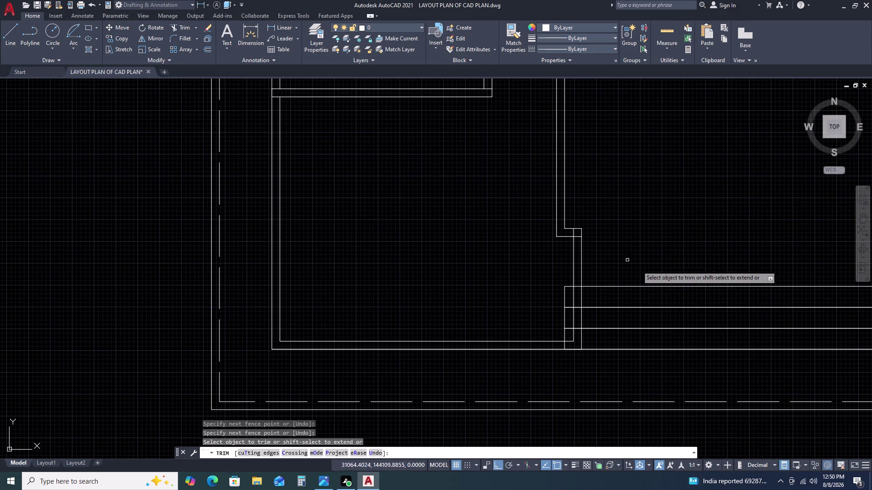
Trim the wall lines at the room's lower corner and over the entrance steps.
middle_drag(649, 290, 625, 202)
scroll(up, 3)
click(597, 207)
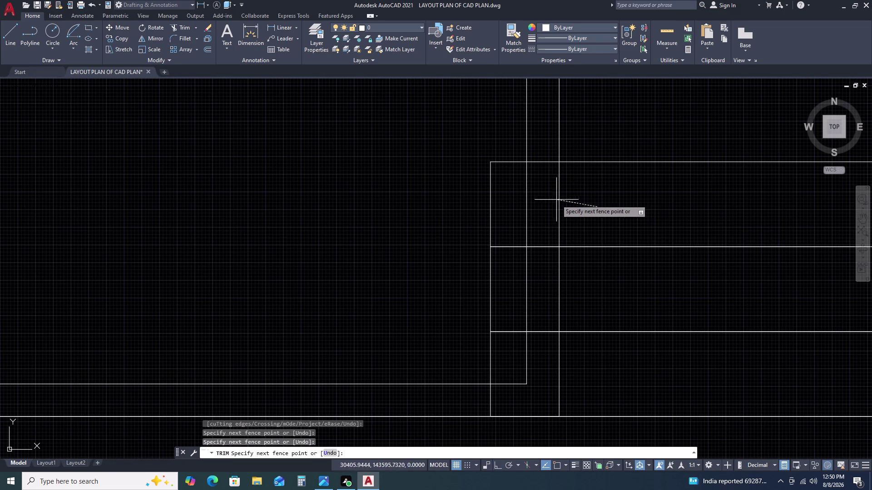
click(522, 197)
drag(640, 276, 620, 277)
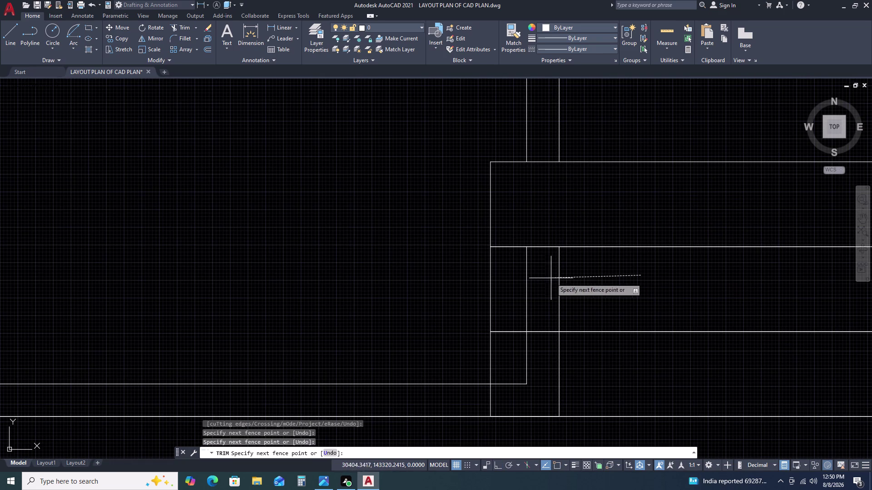
click(519, 279)
drag(638, 372, 629, 367)
click(523, 341)
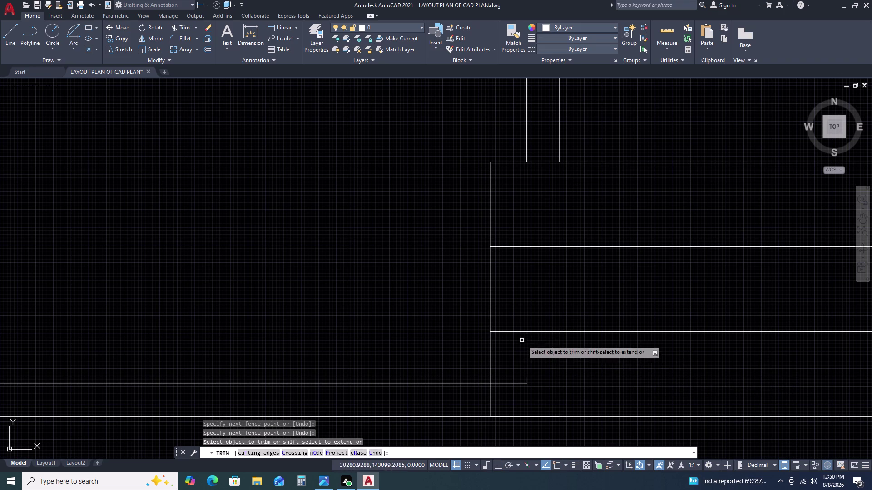
click(513, 359)
click(507, 394)
Trim the leftover wall line pieces at the right end of the entrance steps.
scroll(down, 3)
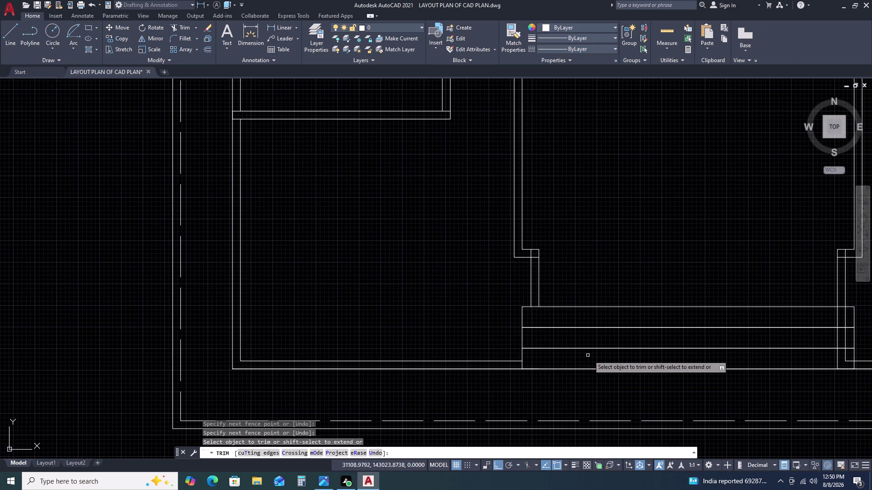
middle_drag(588, 355, 467, 341)
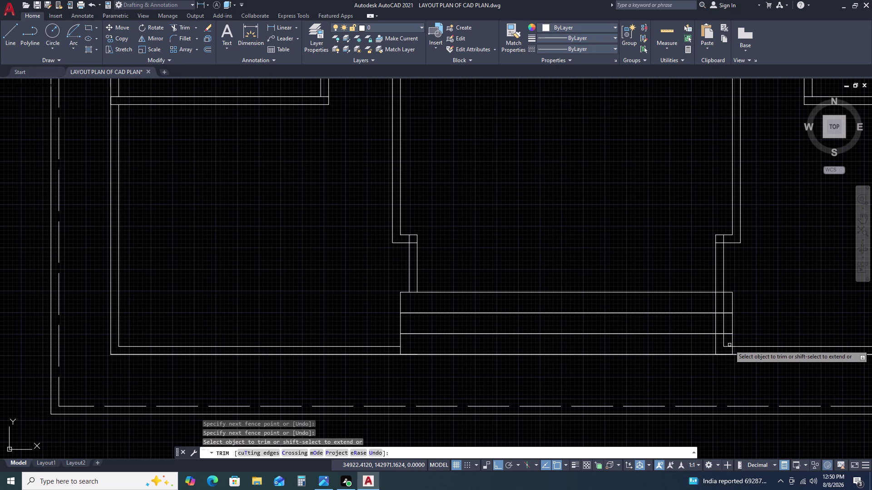
scroll(up, 3)
click(733, 320)
double_click(672, 318)
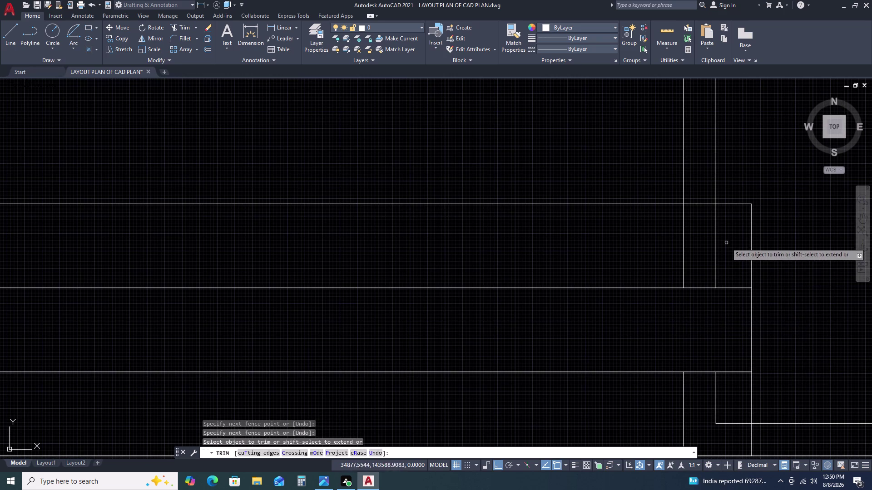
click(728, 241)
click(656, 242)
click(718, 405)
click(677, 405)
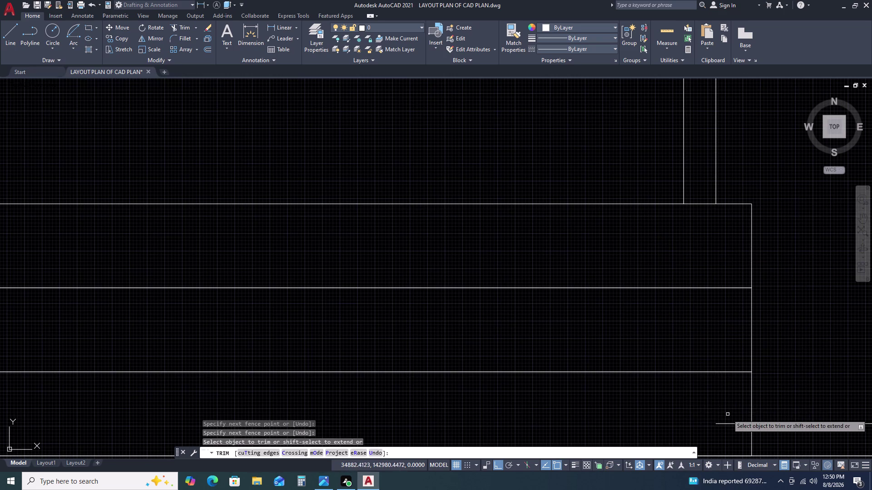
scroll(down, 3)
scroll(up, 3)
drag(731, 392, 730, 397)
click(726, 413)
scroll(down, 3)
scroll(up, 3)
click(760, 351)
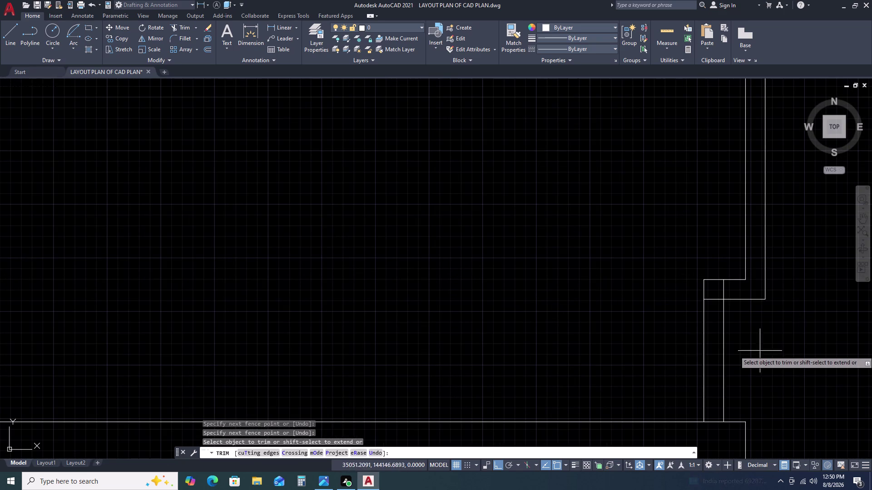
Fence-trim the short wall stubs near the steps' right end.
click(665, 353)
drag(715, 252, 716, 262)
click(718, 326)
drag(732, 257, 733, 265)
click(737, 322)
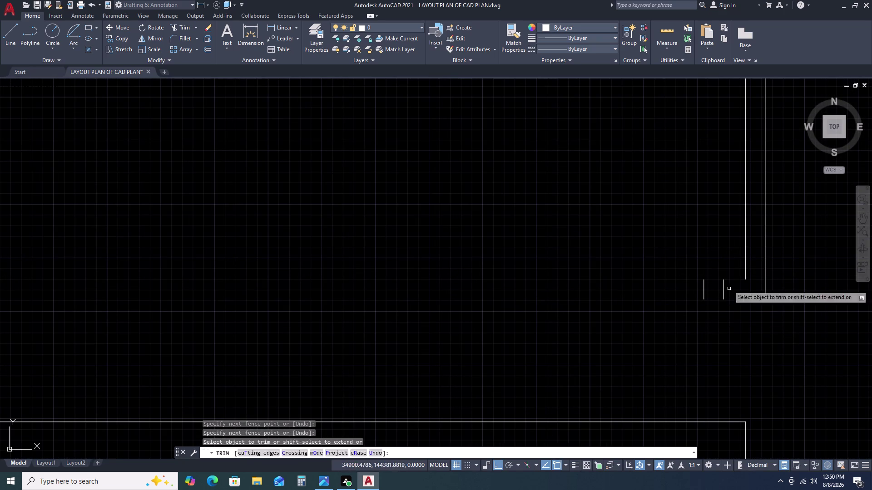
click(728, 275)
drag(723, 311, 740, 307)
click(729, 286)
drag(729, 286, 720, 288)
double_click(664, 293)
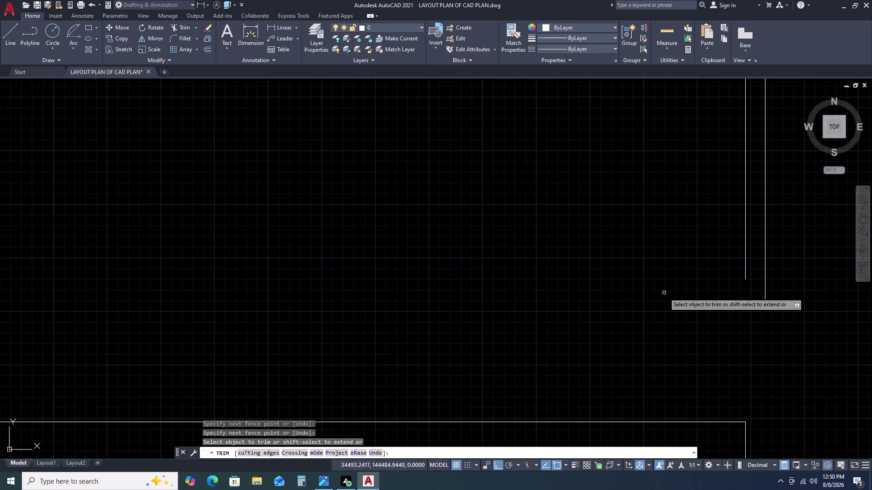
scroll(down, 3)
scroll(up, 3)
Trim the small corner piece lines at the wall end.
click(695, 274)
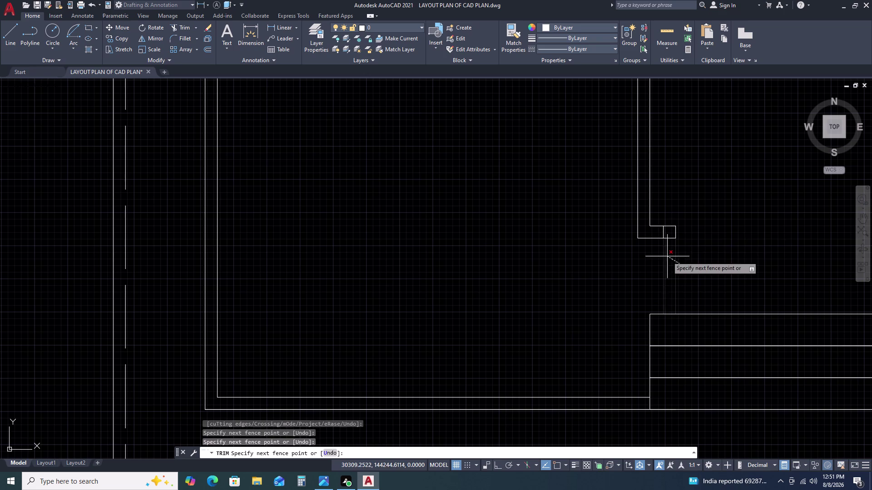
click(671, 227)
click(676, 219)
click(661, 258)
drag(703, 255, 697, 258)
click(634, 290)
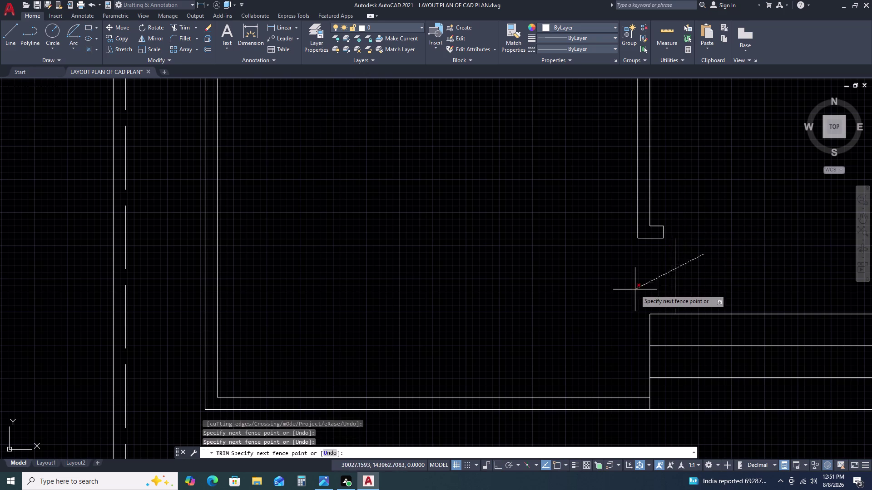
click(665, 215)
click(652, 249)
click(663, 229)
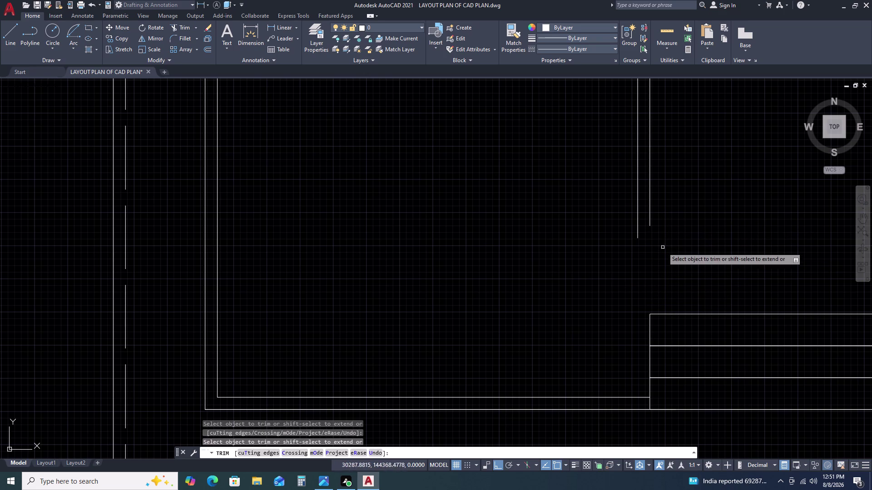
scroll(down, 3)
scroll(down, 3)
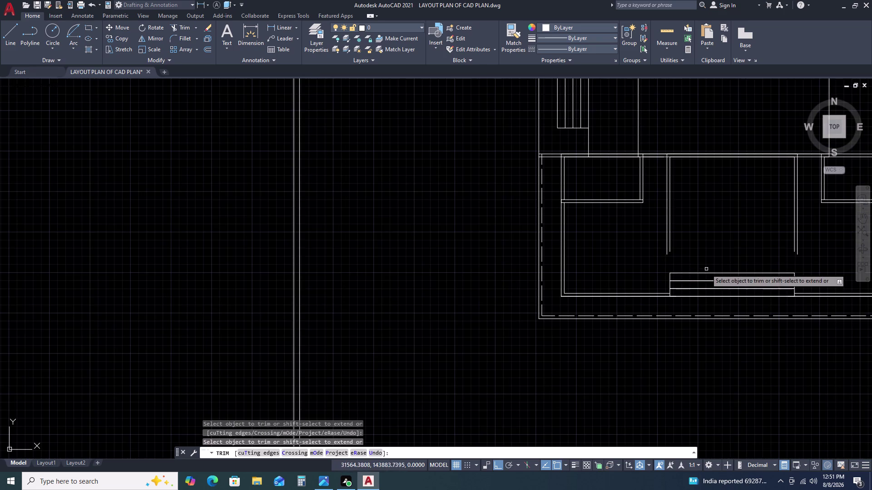
Draw a 115-unit cap line at the right inner wall's lower end.
middle_drag(706, 269, 666, 269)
key(Escape)
text(L)
key(space)
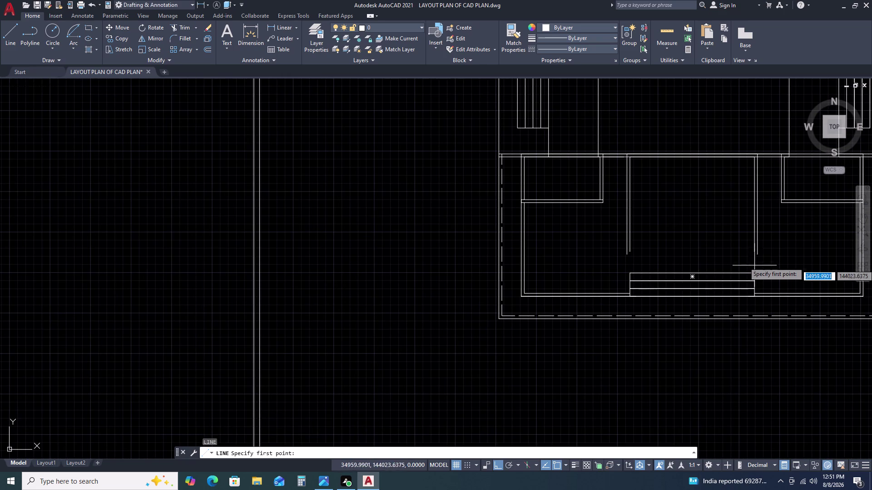
scroll(up, 3)
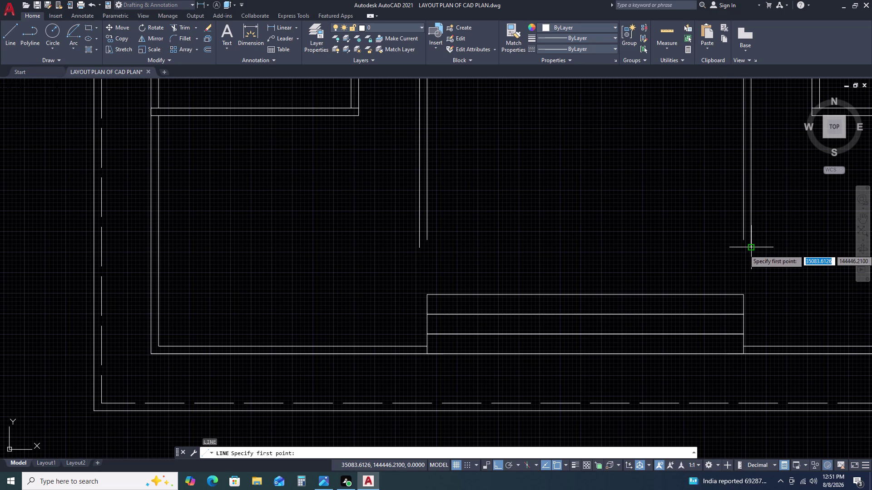
click(752, 250)
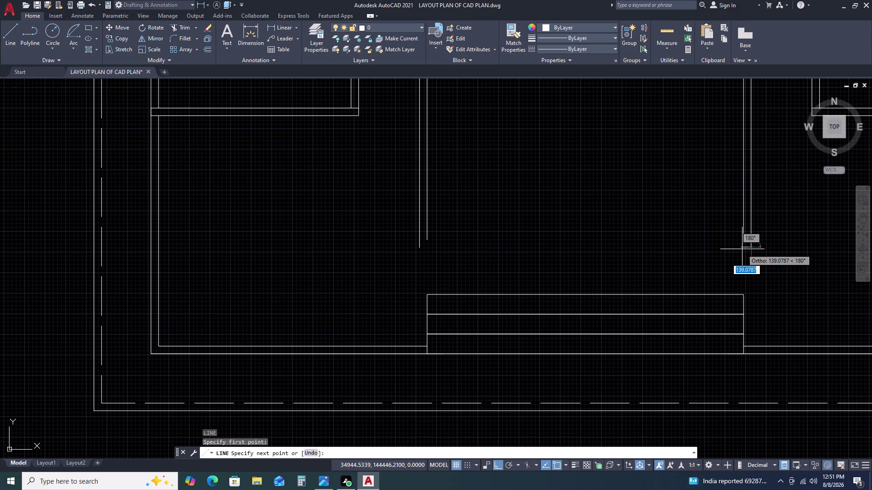
text(115)
key(space)
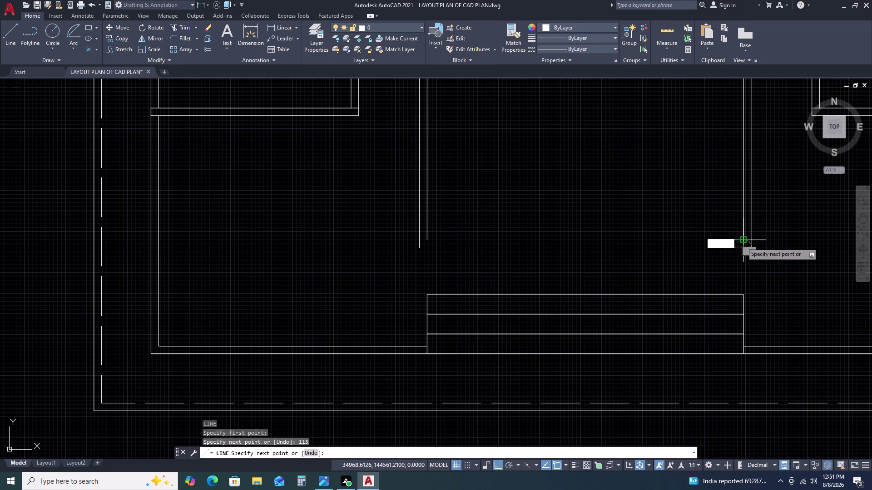
key(Escape)
Draw a matching 115-unit cap line at the left inner wall's end.
key(space)
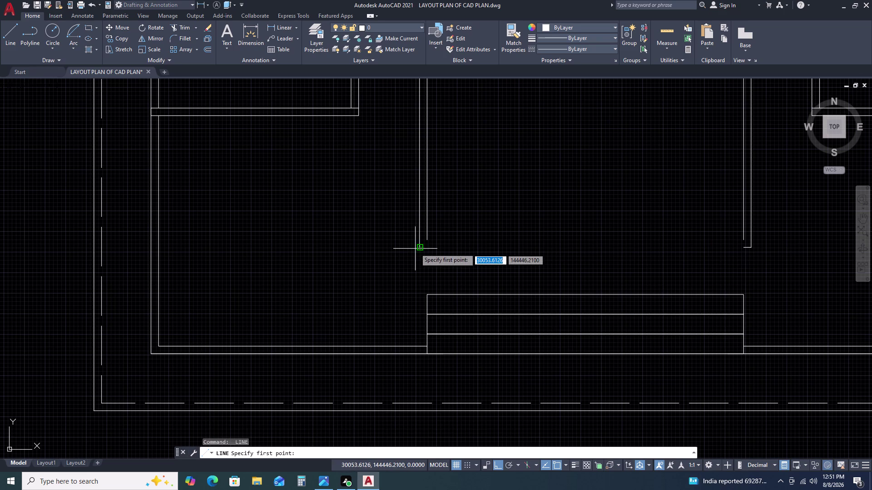
click(419, 248)
text(11)
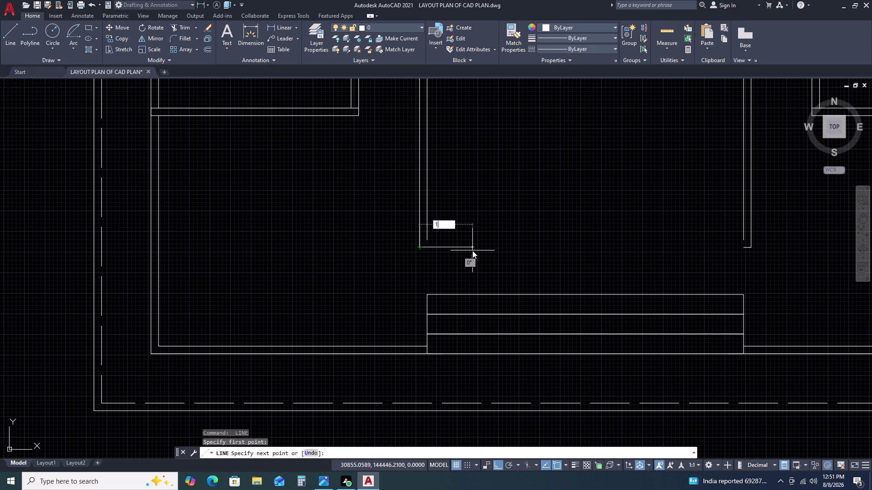
text(5)
key(space)
key(Escape)
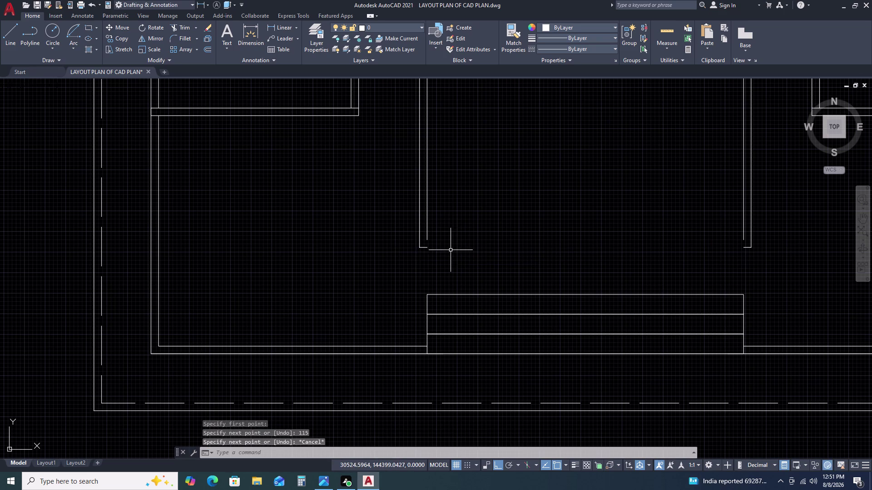
key(r)
key(BackSpace)
Extend both wall lines to their boundaries with EX.
text(EX)
key(space)
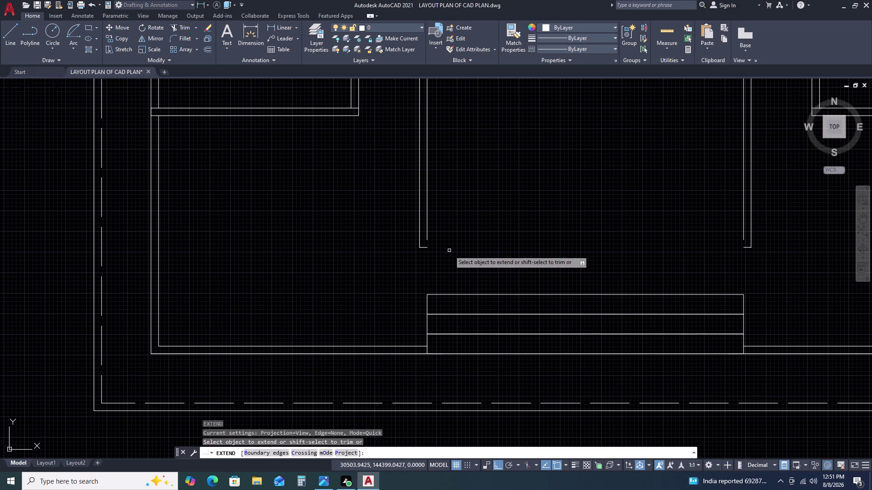
click(428, 237)
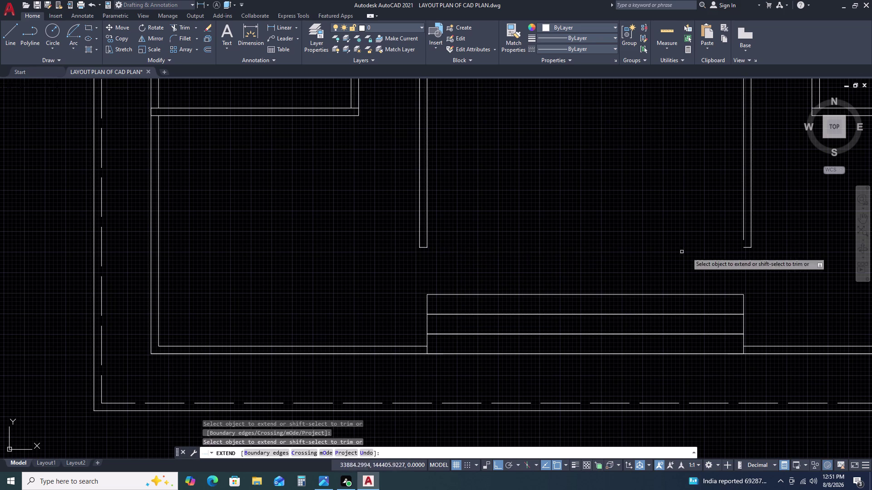
click(743, 237)
key(Escape)
scroll(down, 3)
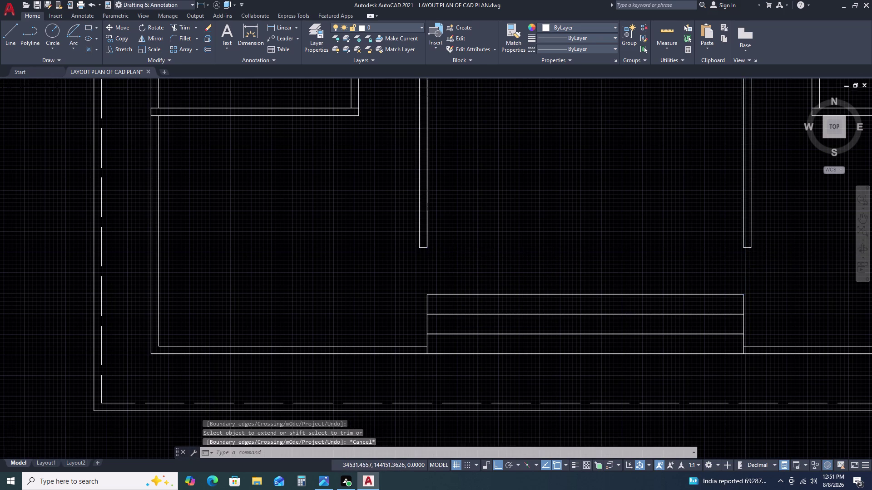
scroll(down, 3)
Zoom out to check the whole building, then return to the front room.
middle_drag(718, 193, 703, 205)
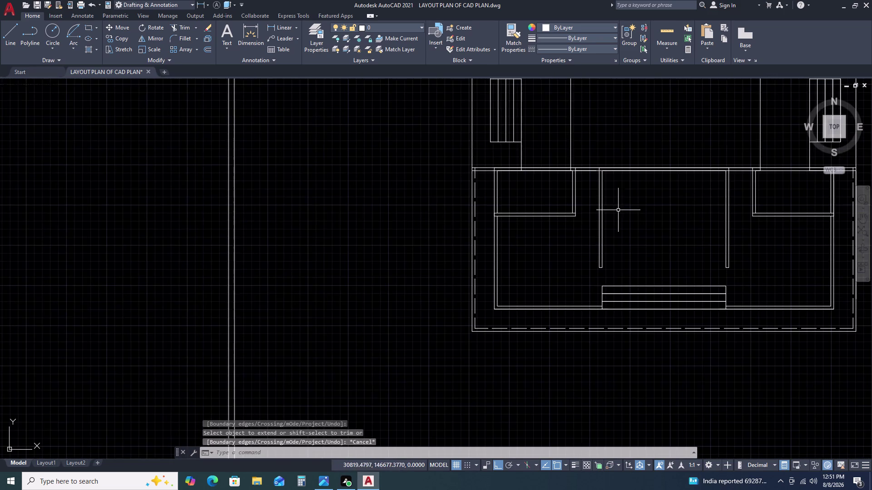
scroll(down, 3)
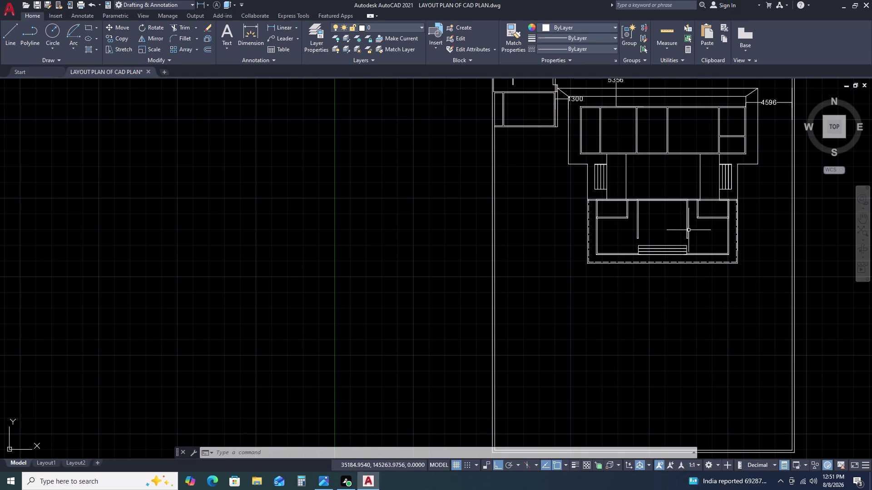
scroll(up, 3)
middle_drag(731, 261, 673, 250)
scroll(down, 3)
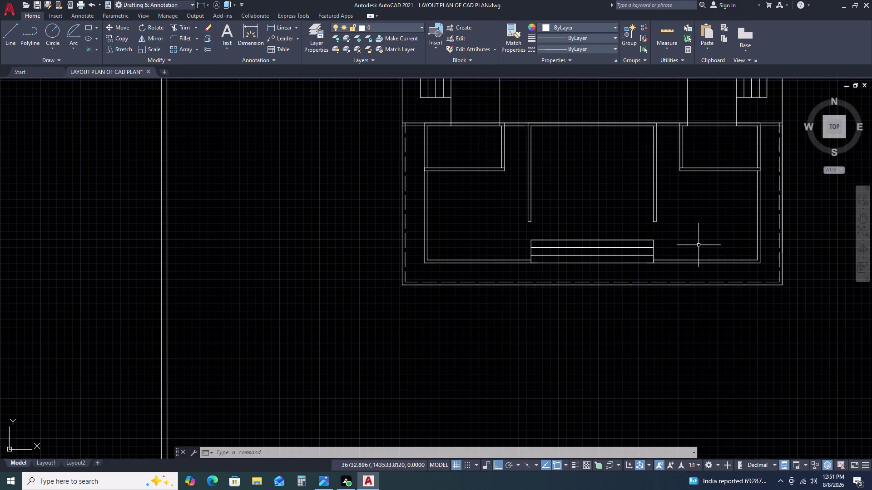
double_click(619, 121)
click(616, 123)
key(Escape)
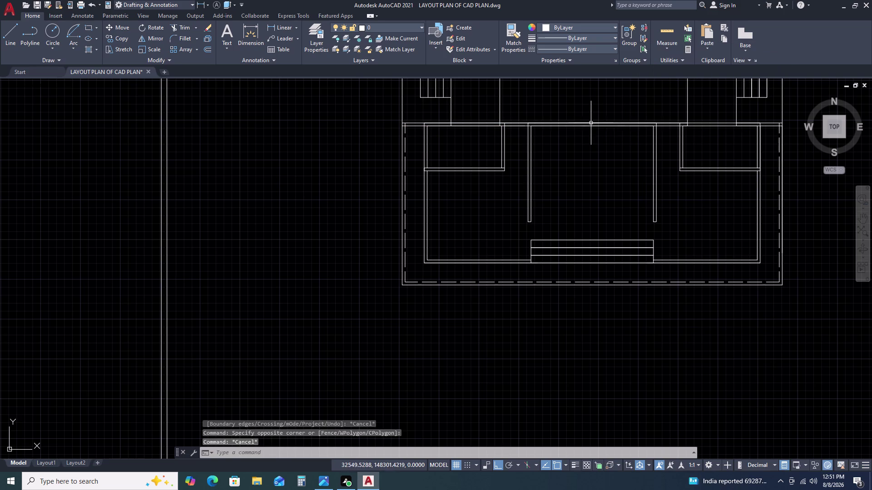
Delete the stray top-wall line, undoing the accidental deletion of the U-shaped outline.
click(588, 122)
key(Delete)
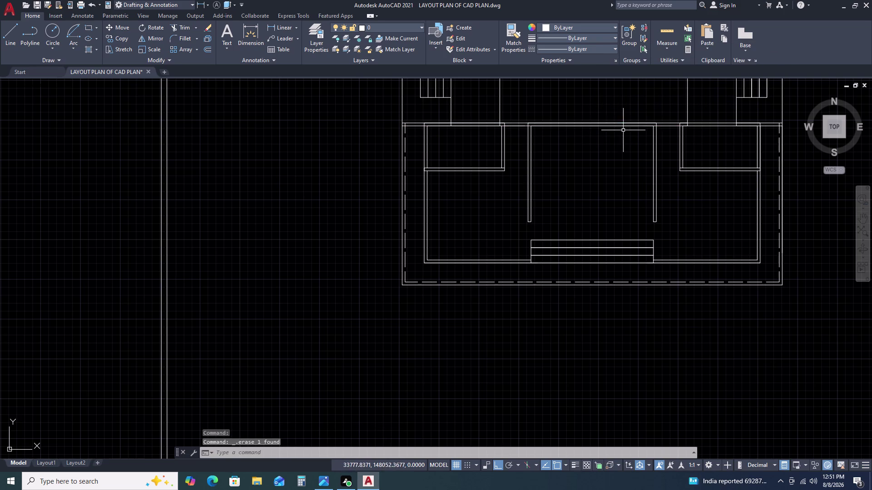
click(609, 123)
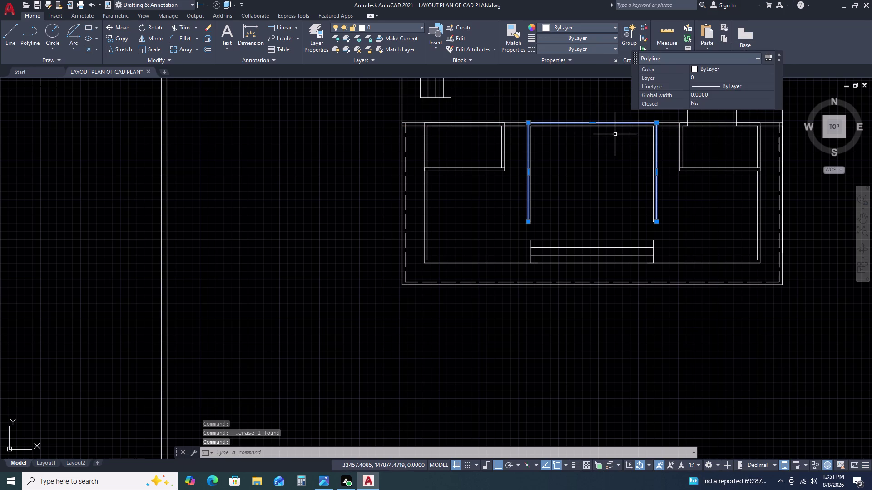
key(Delete)
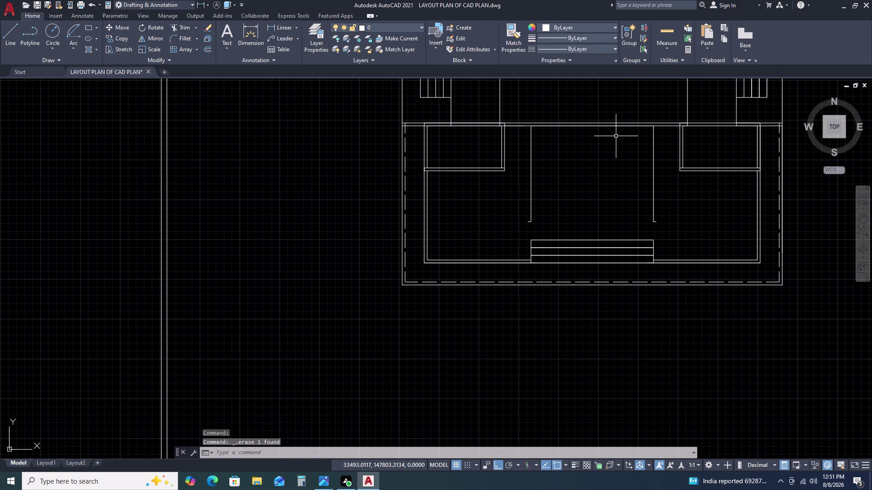
key(ctrl+z)
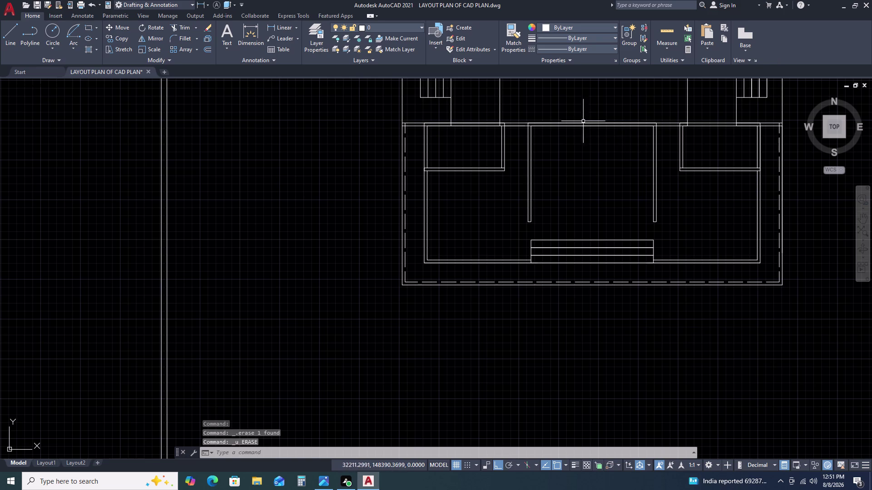
Trim the leftover line pieces along the top wall near both openings.
key(t)
text(R)
key(space)
click(579, 123)
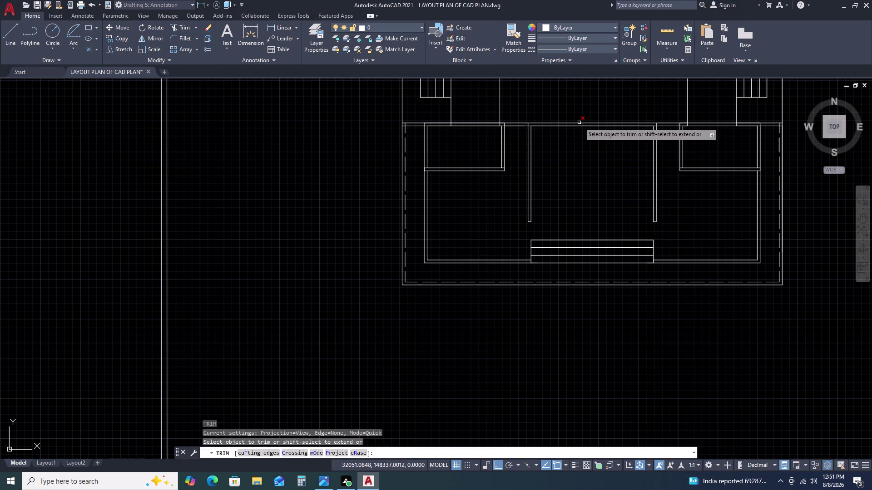
click(580, 126)
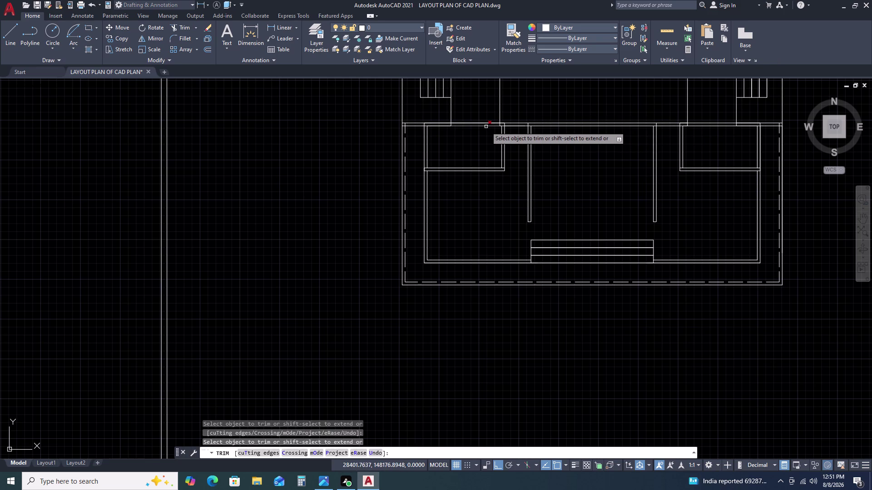
click(486, 126)
click(485, 123)
click(443, 124)
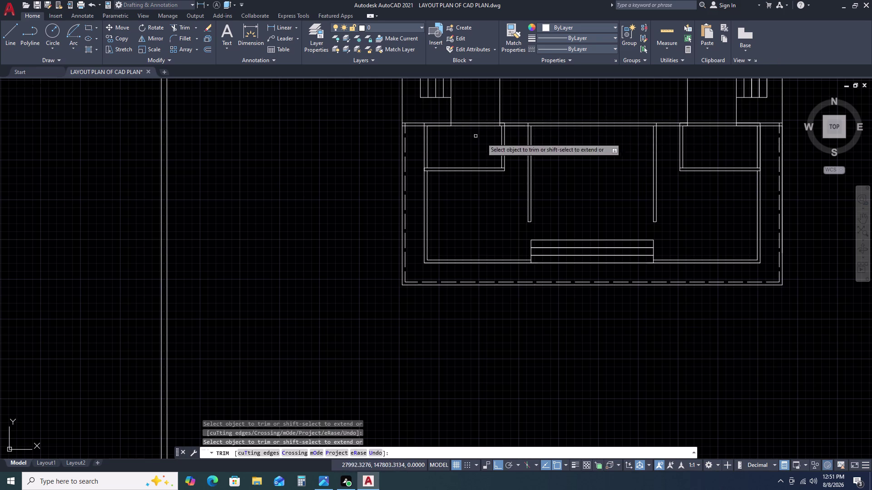
click(518, 126)
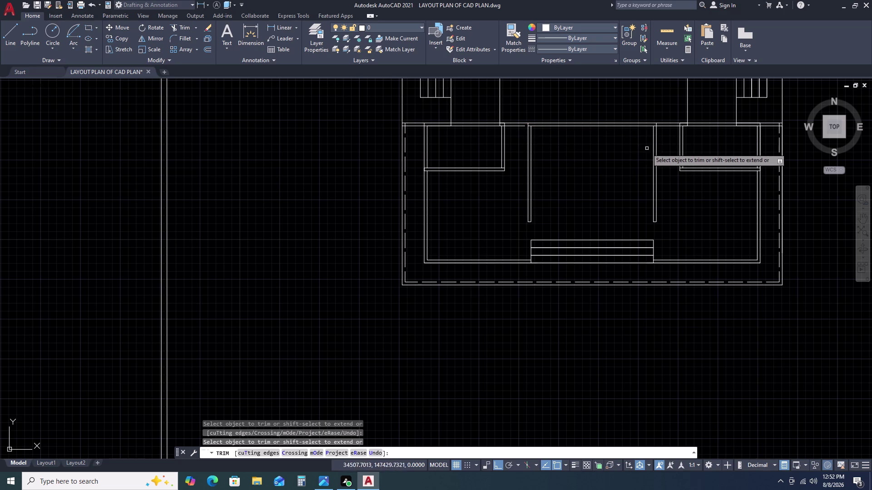
click(685, 124)
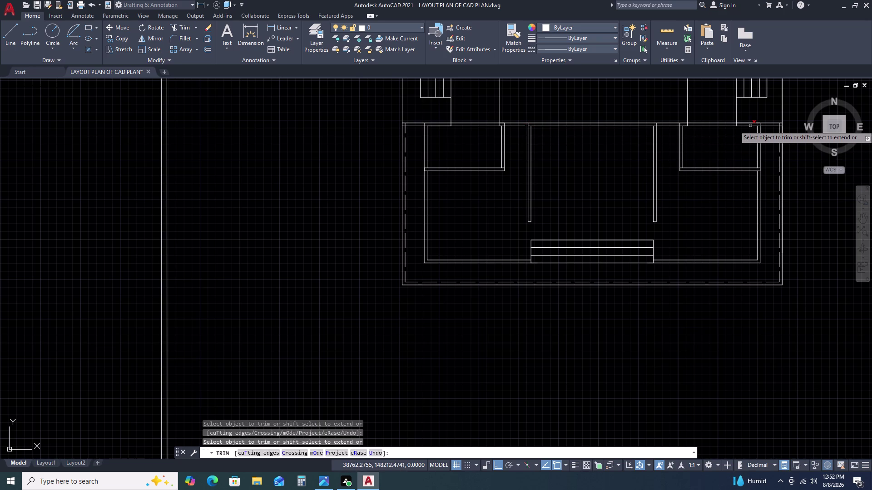
click(751, 124)
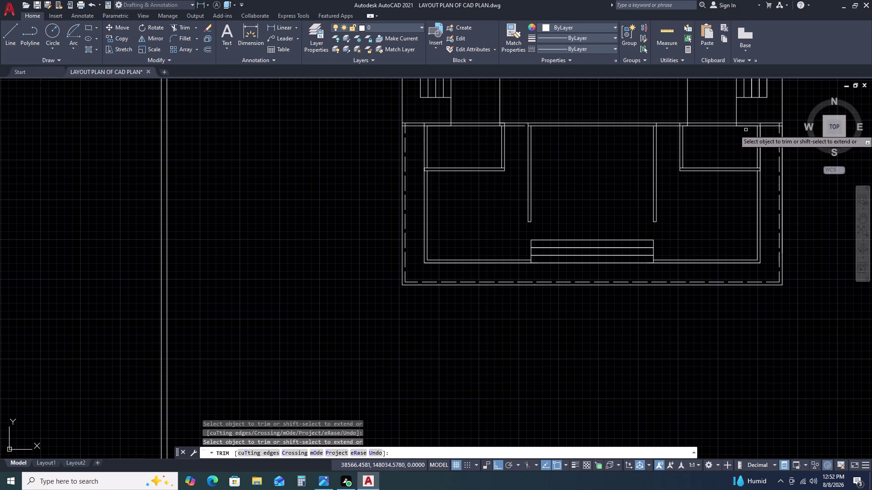
click(747, 127)
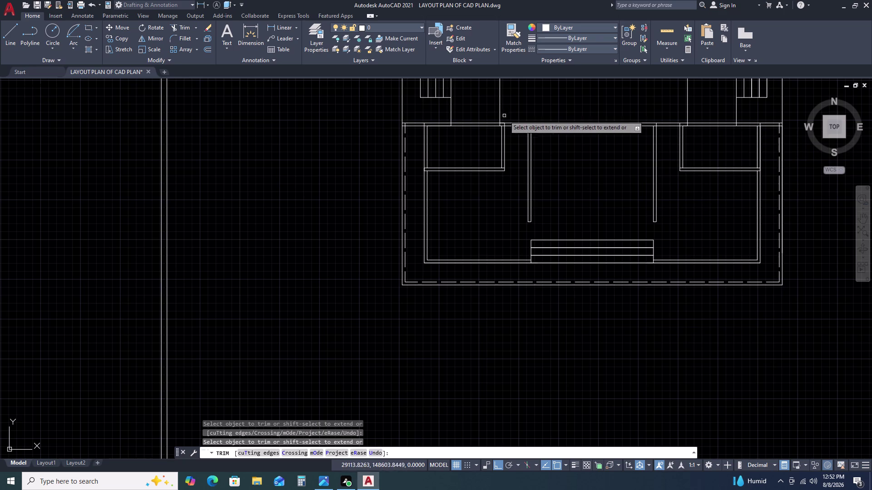
Trim the line ends at the left side room's corner and top wall.
scroll(up, 3)
click(498, 134)
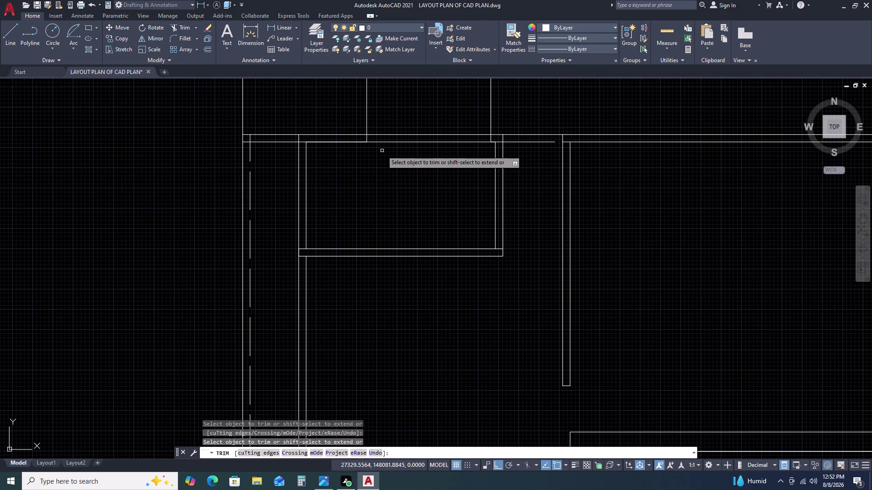
click(354, 143)
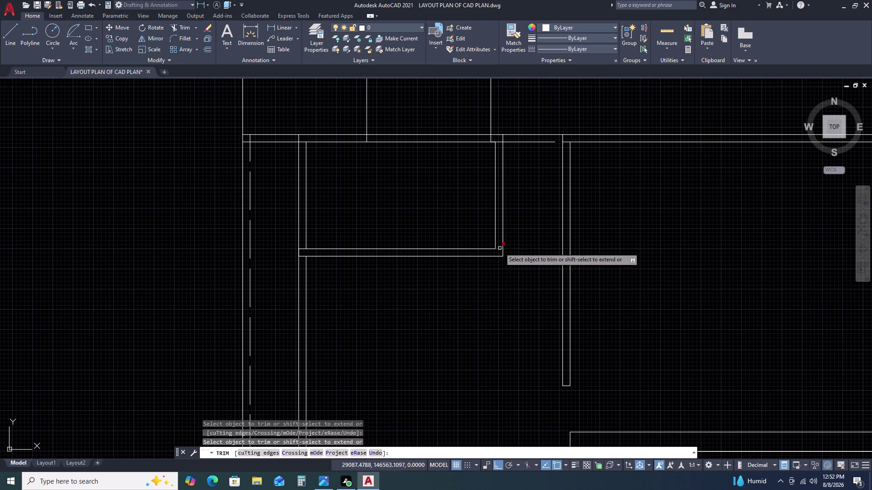
scroll(up, 3)
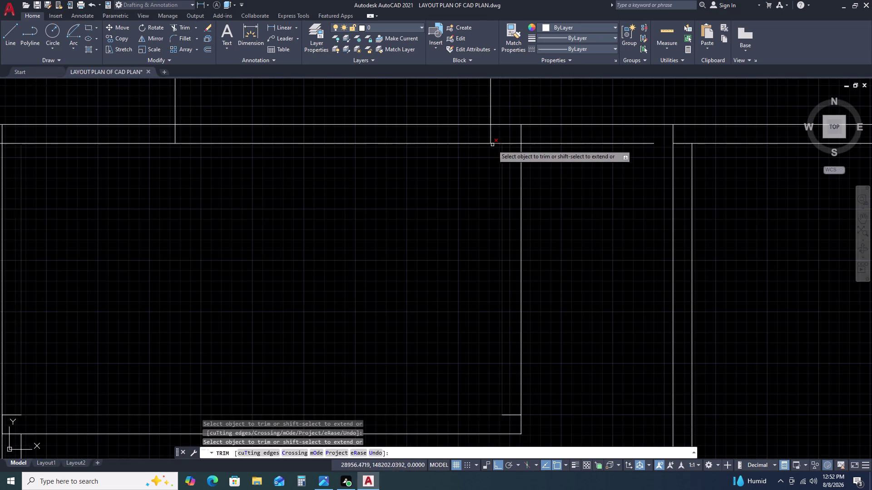
click(496, 143)
scroll(down, 3)
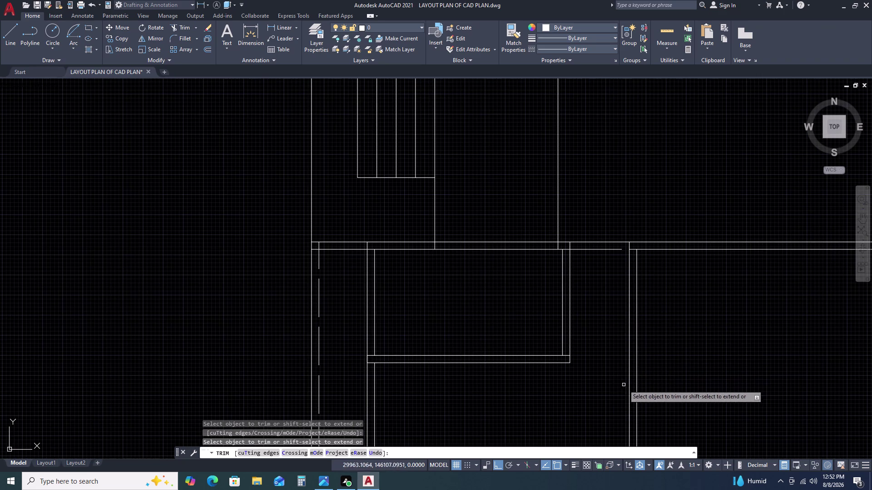
key(Escape)
scroll(down, 3)
middle_drag(578, 386, 566, 332)
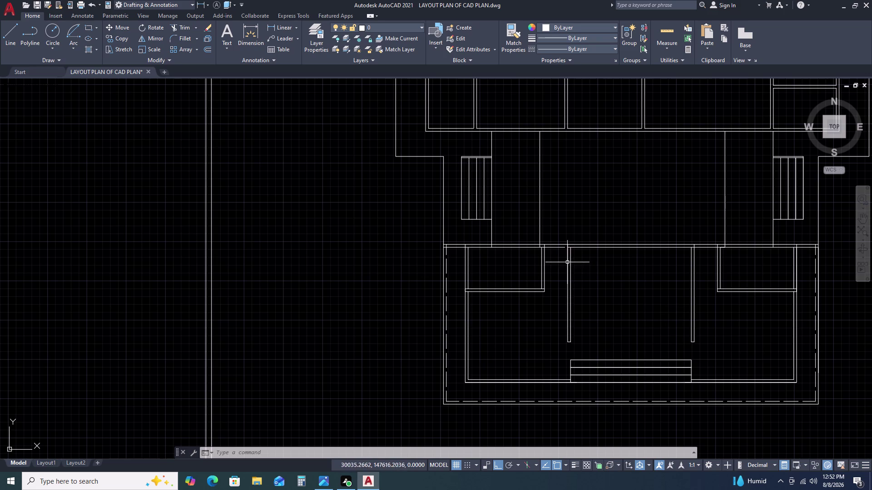
scroll(down, 3)
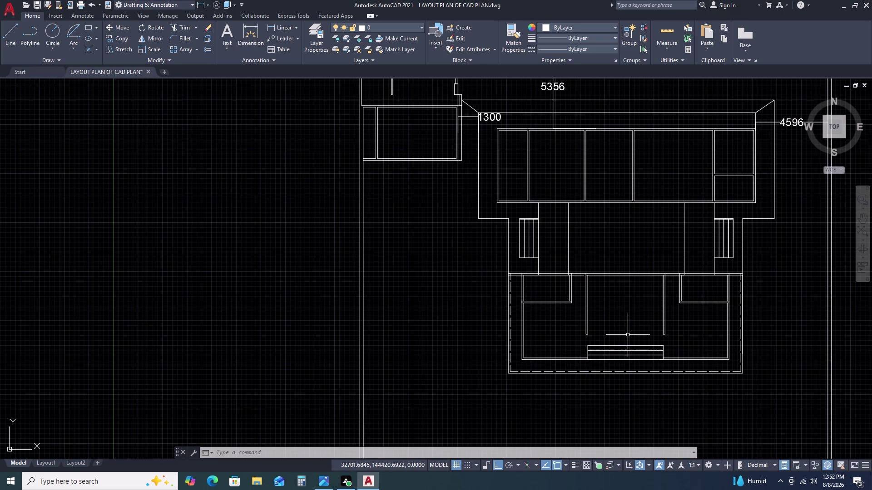
Fence-trim the top wall lines beside the left side room, opening the gap into the central space.
text(TR)
scroll(up, 3)
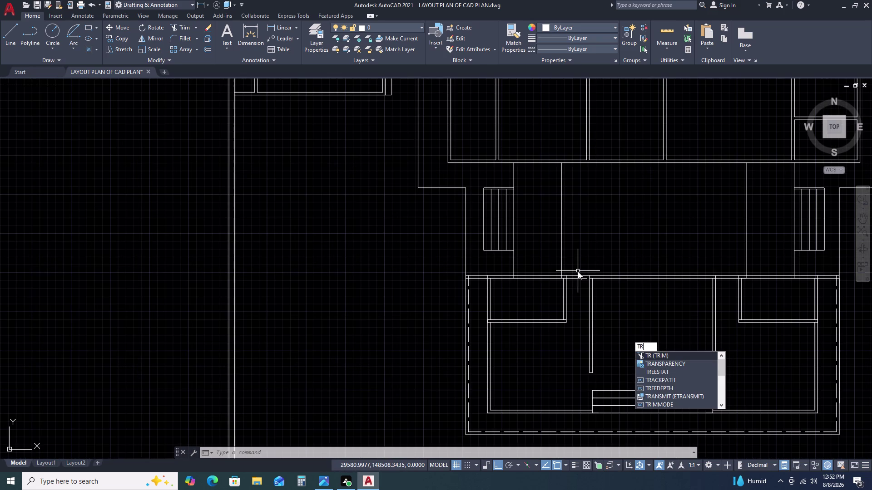
key(space)
click(576, 262)
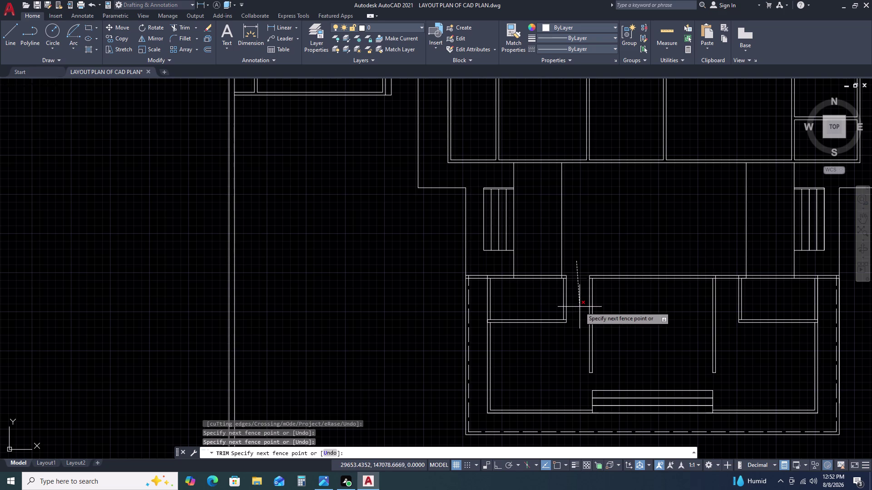
click(579, 307)
drag(723, 308, 724, 299)
click(725, 251)
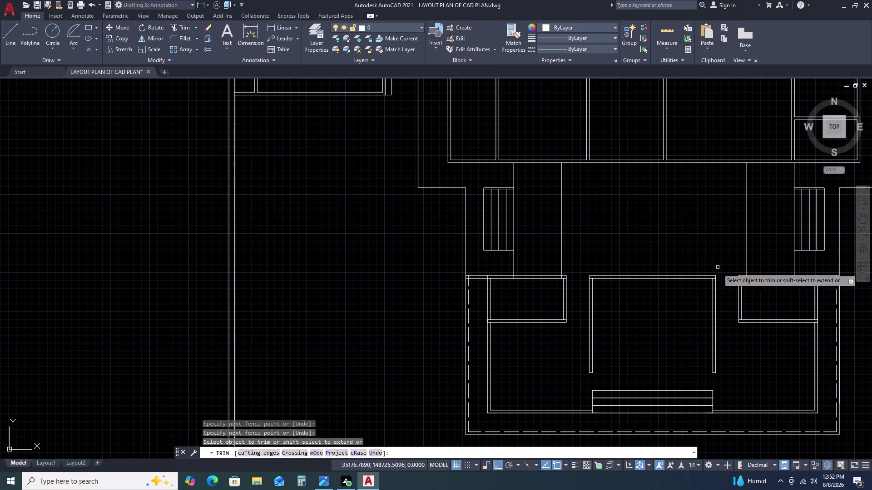
middle_drag(725, 340, 711, 294)
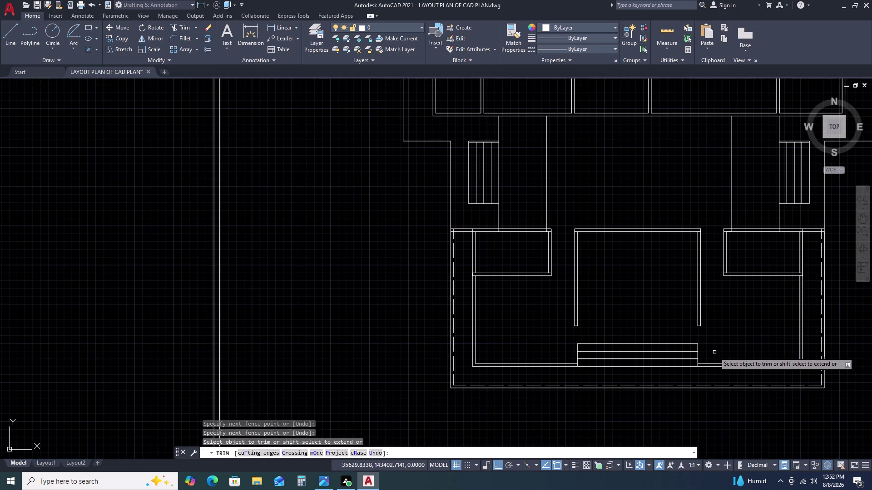
middle_drag(711, 355, 709, 320)
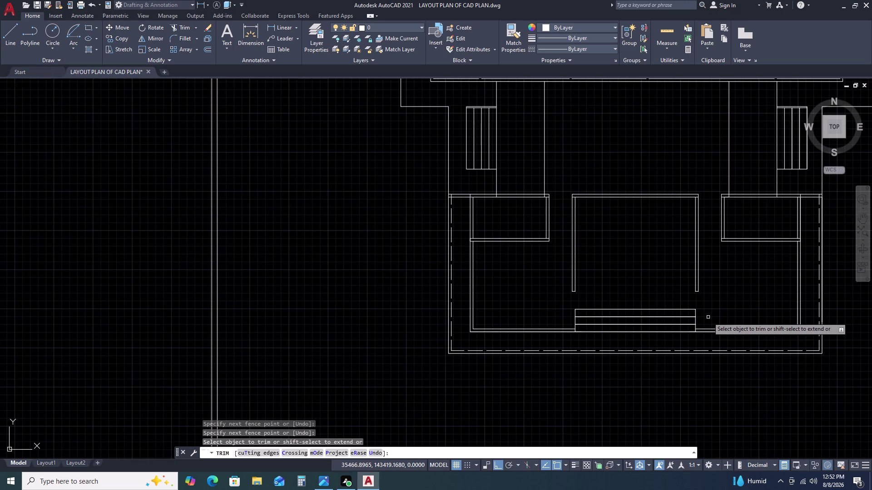
key(Escape)
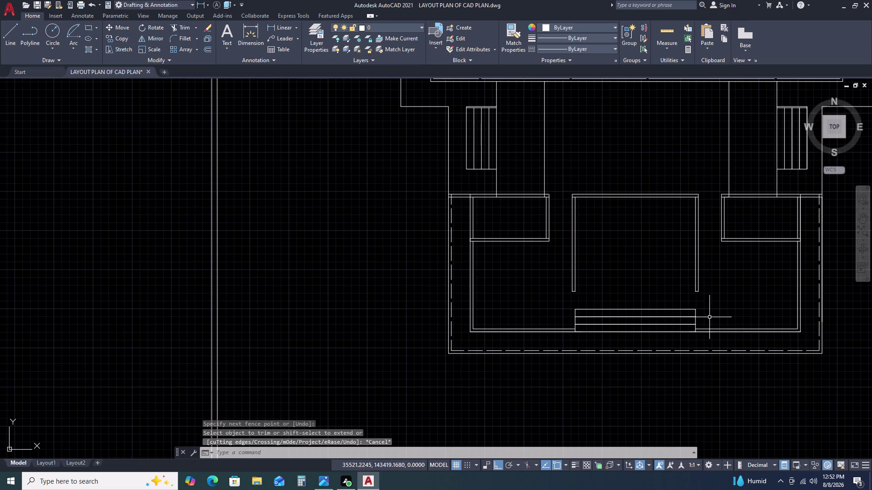
scroll(up, 3)
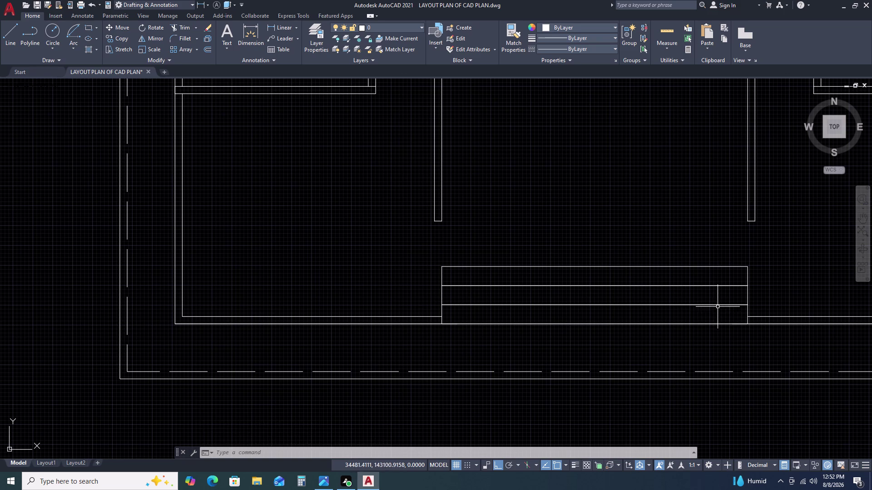
scroll(down, 3)
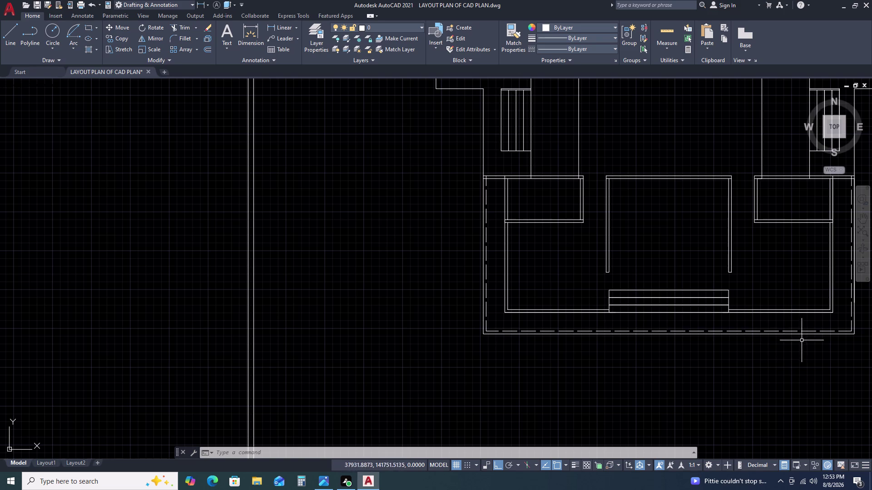
scroll(down, 3)
scroll(down, 3)
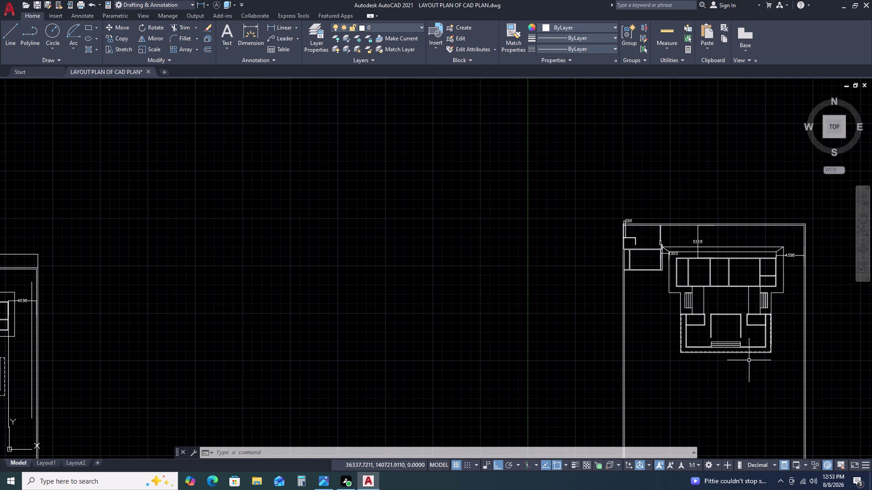
scroll(down, 3)
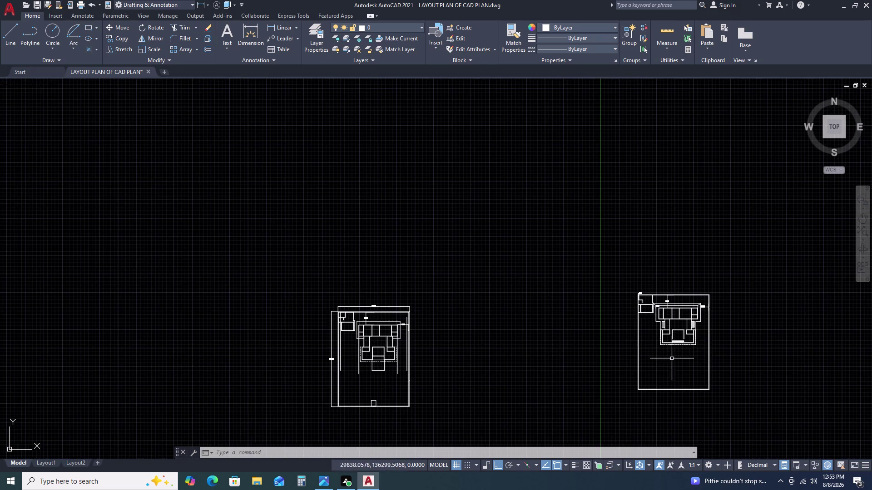
middle_drag(672, 361, 635, 308)
scroll(up, 3)
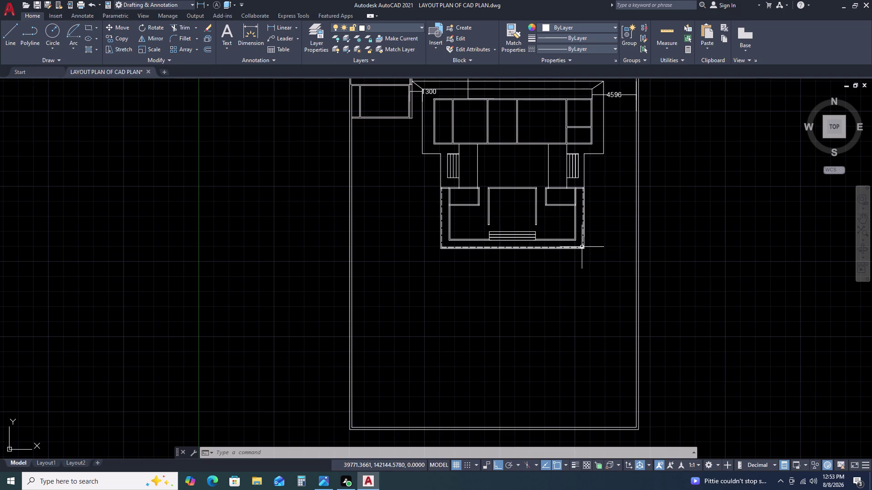